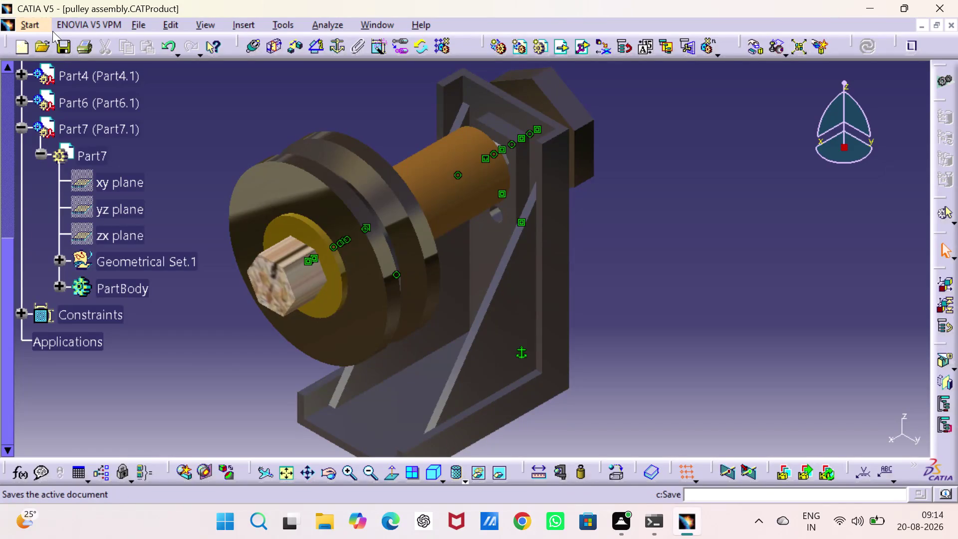
Create a Drafting drawing on an empty sheet and start the Front View tool.
click(29, 22)
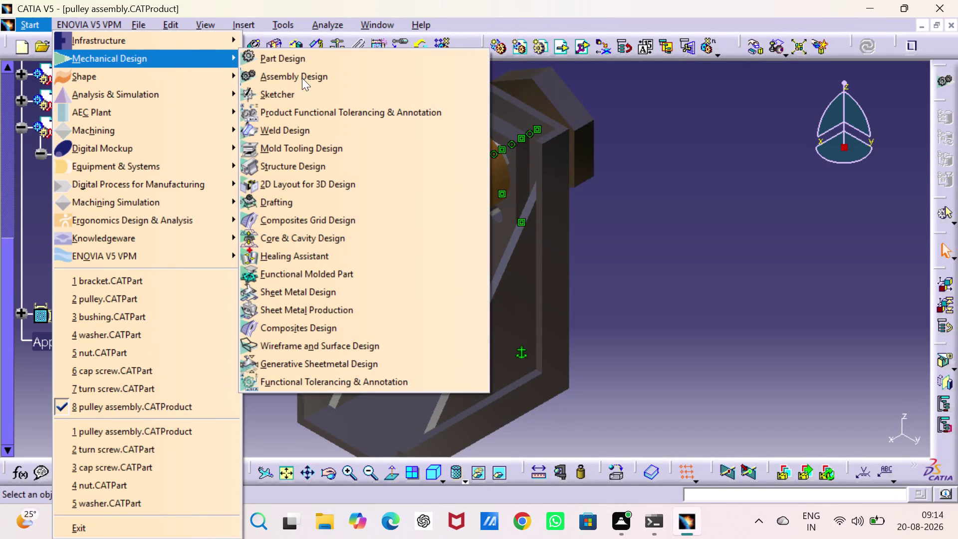
click(309, 199)
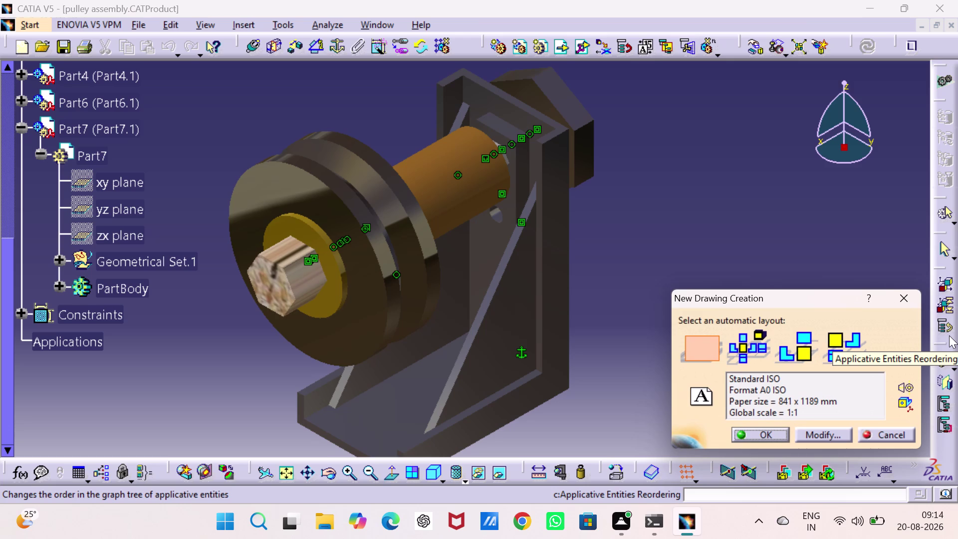
click(762, 437)
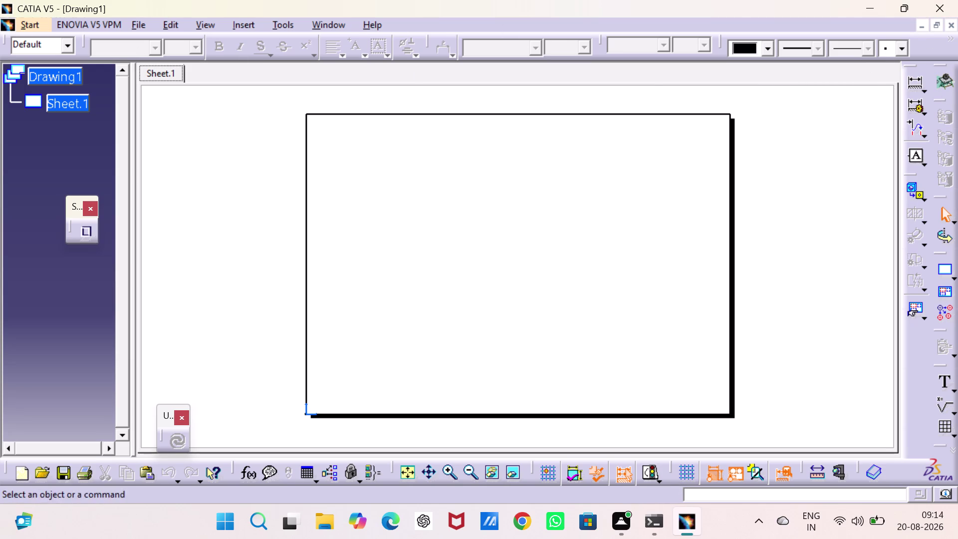
click(909, 187)
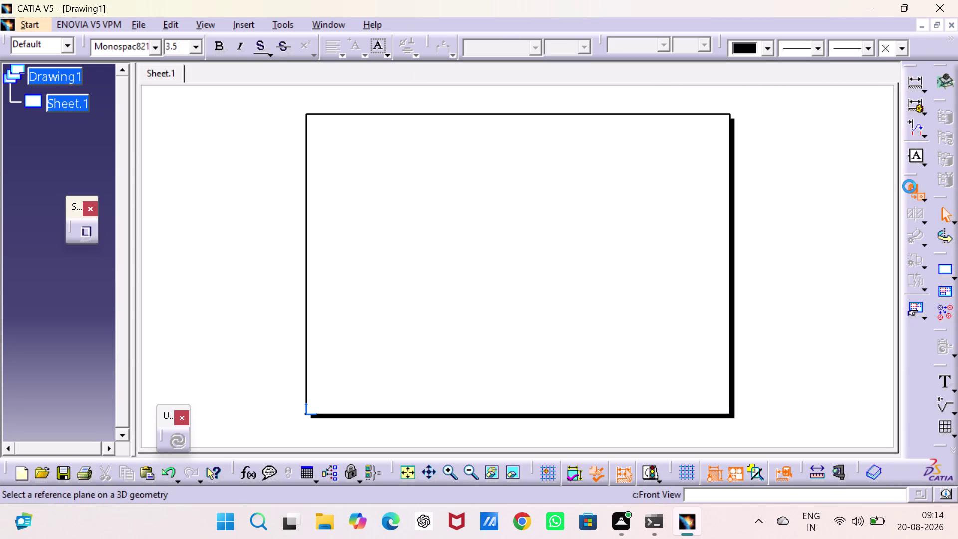
Place a front view of a bracket.CATPart face at the sheet's upper-left corner.
click(344, 21)
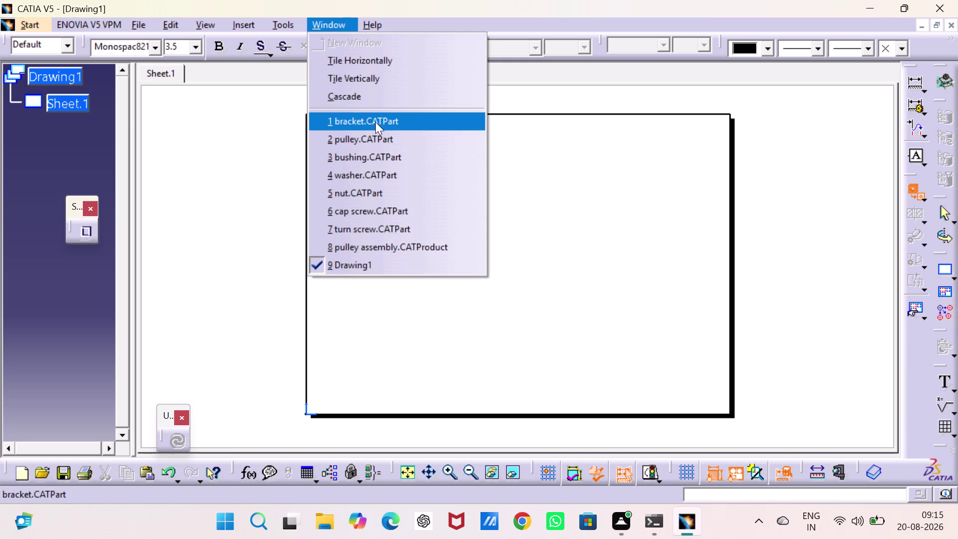
click(376, 121)
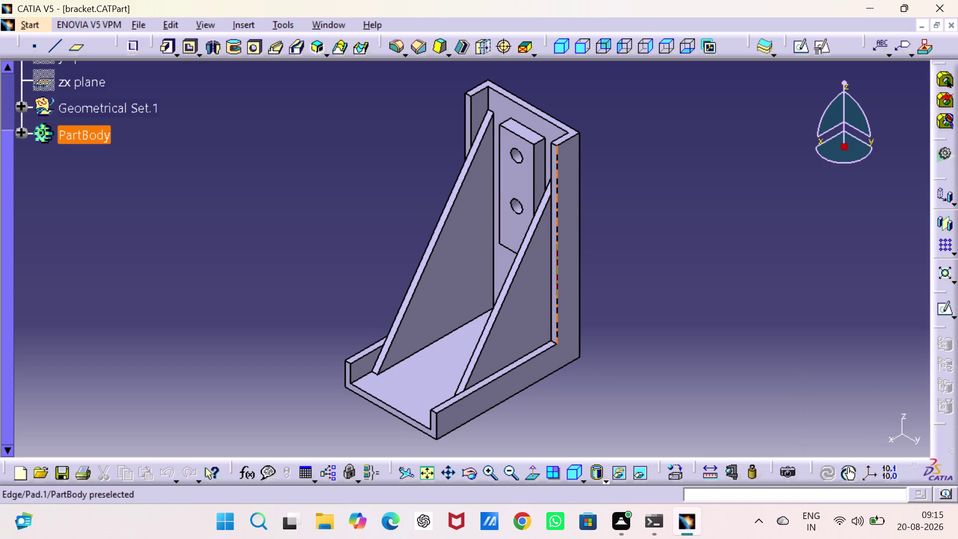
click(506, 196)
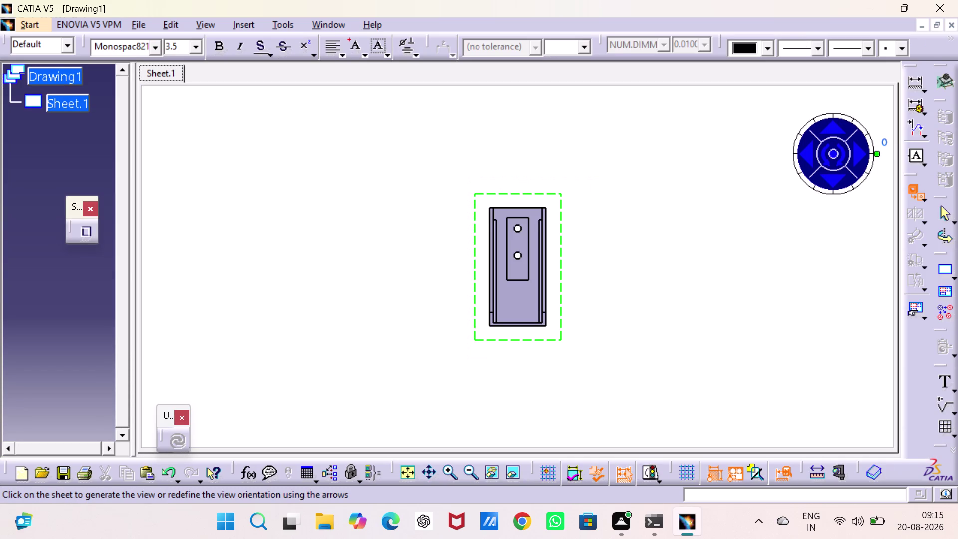
click(404, 468)
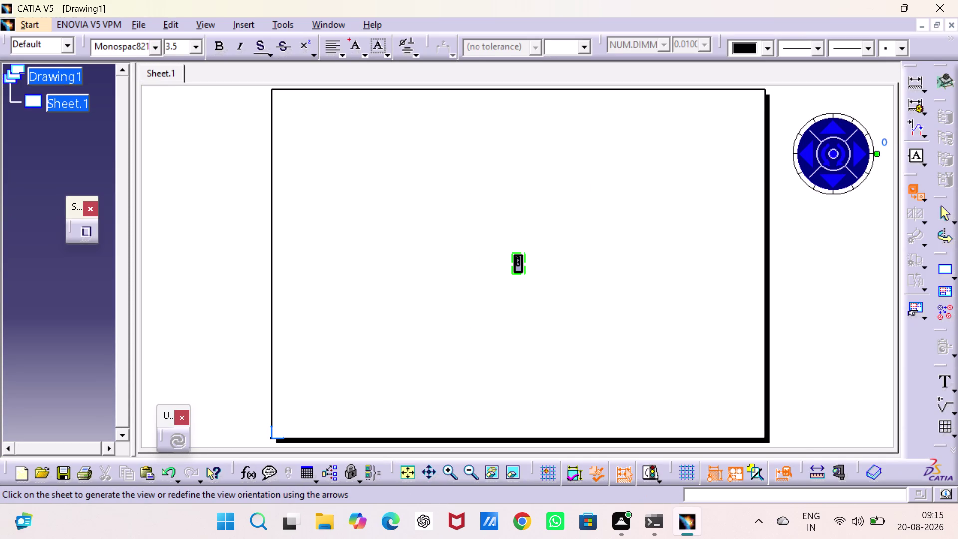
drag(512, 263, 282, 148)
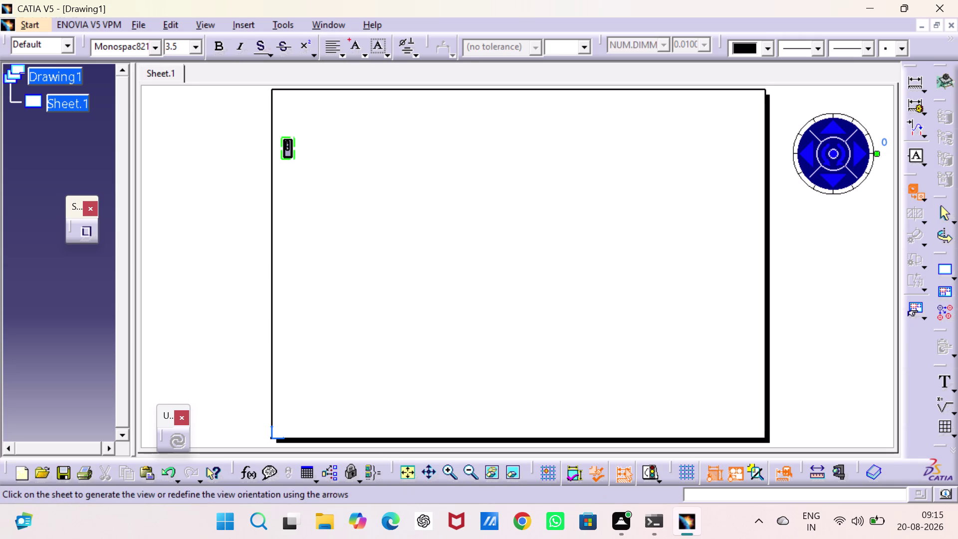
click(532, 341)
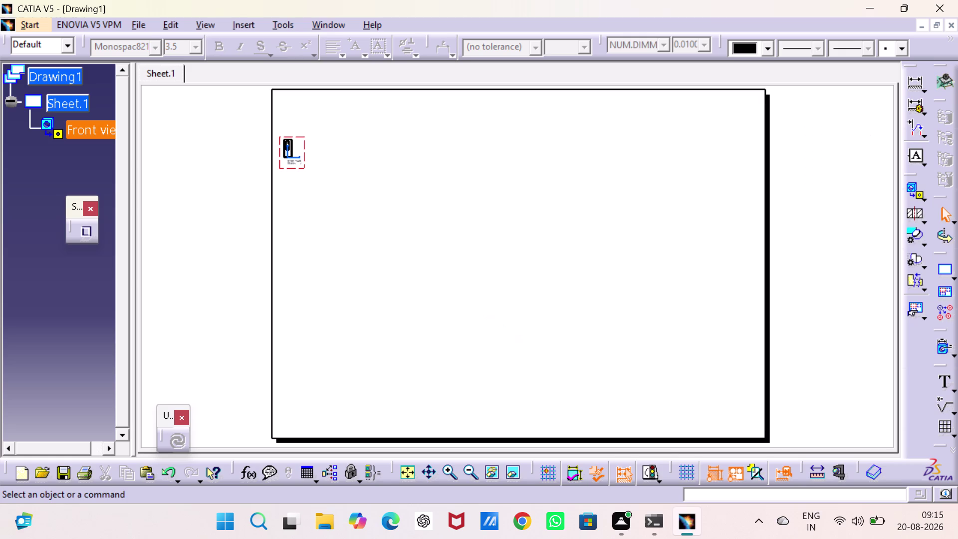
right_click(306, 150)
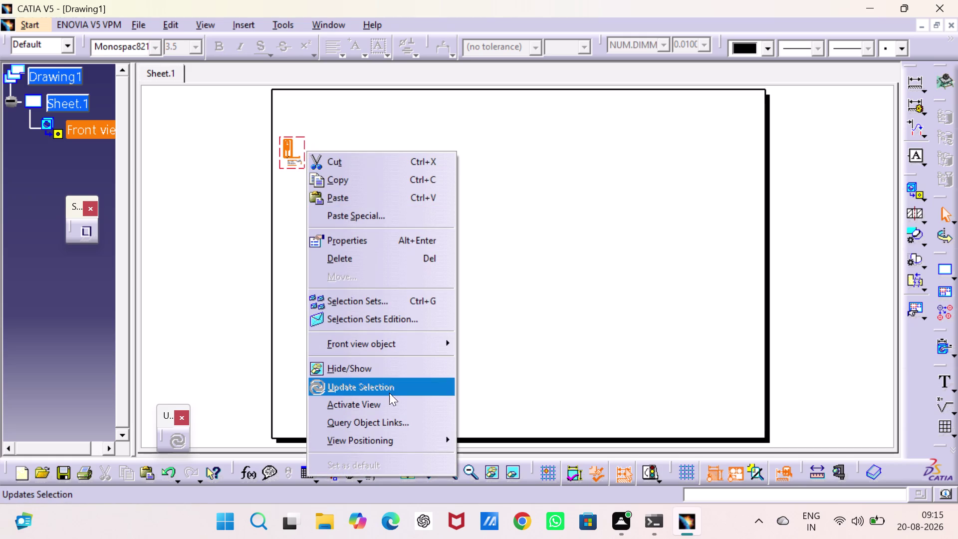
Set the bracket front view's scale to 3:1 and shift it slightly on the sheet.
click(377, 237)
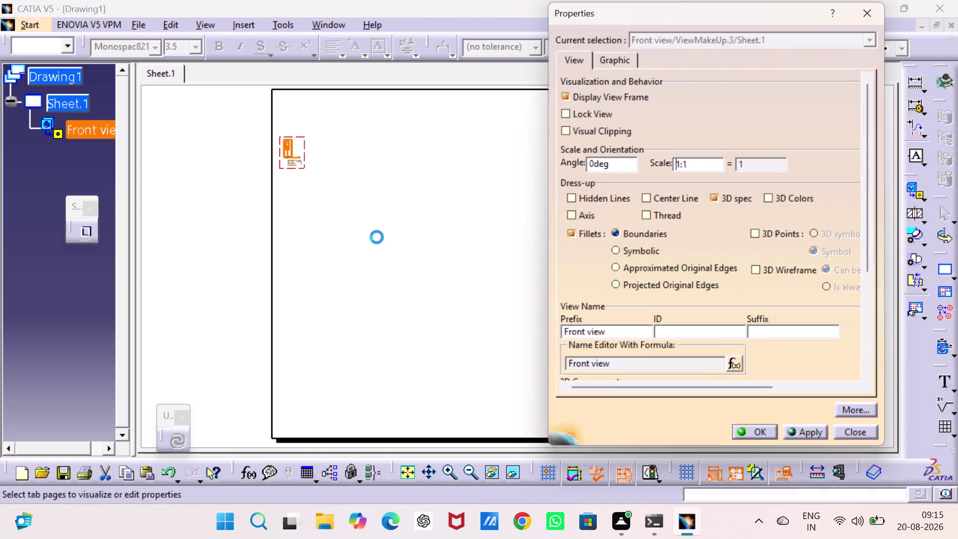
click(681, 163)
key(BackSpace)
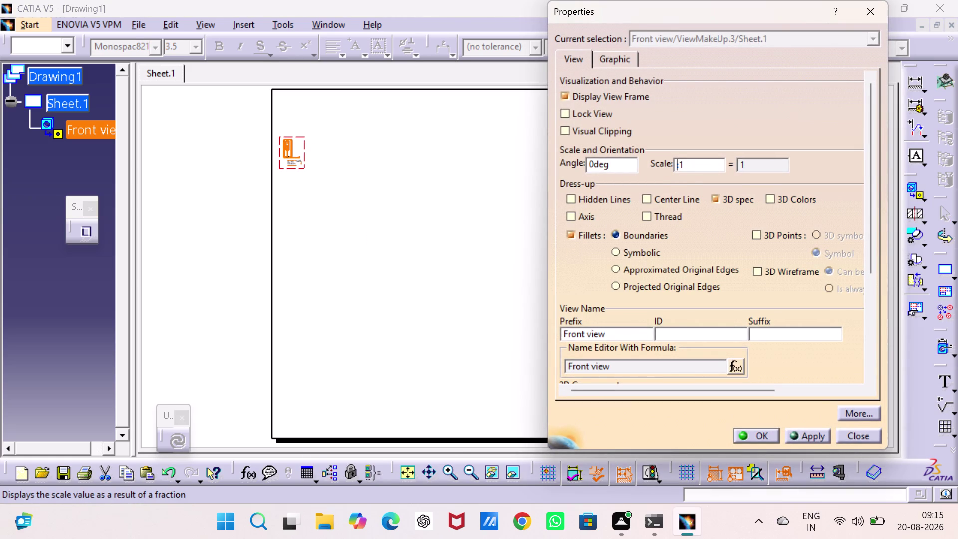
key(3)
key(Return)
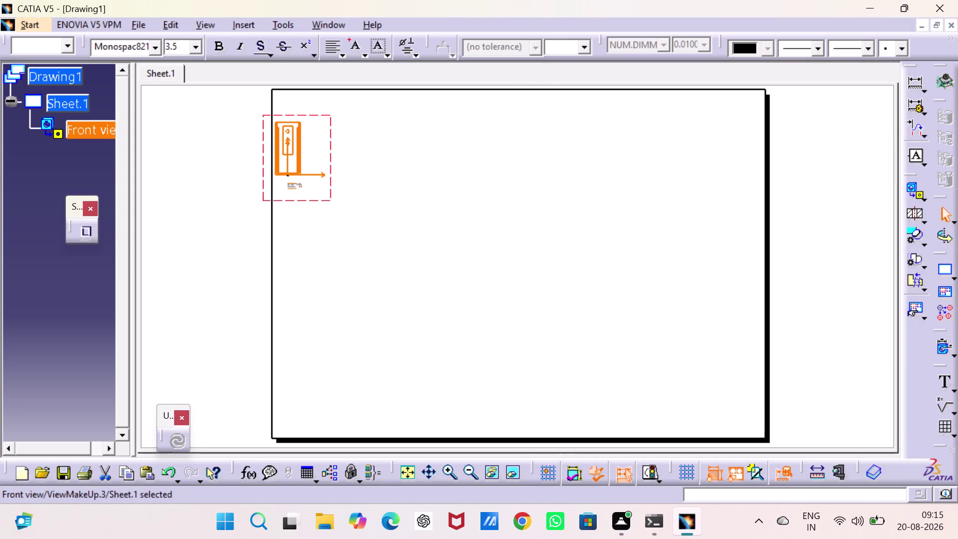
click(646, 214)
drag(329, 143, 339, 145)
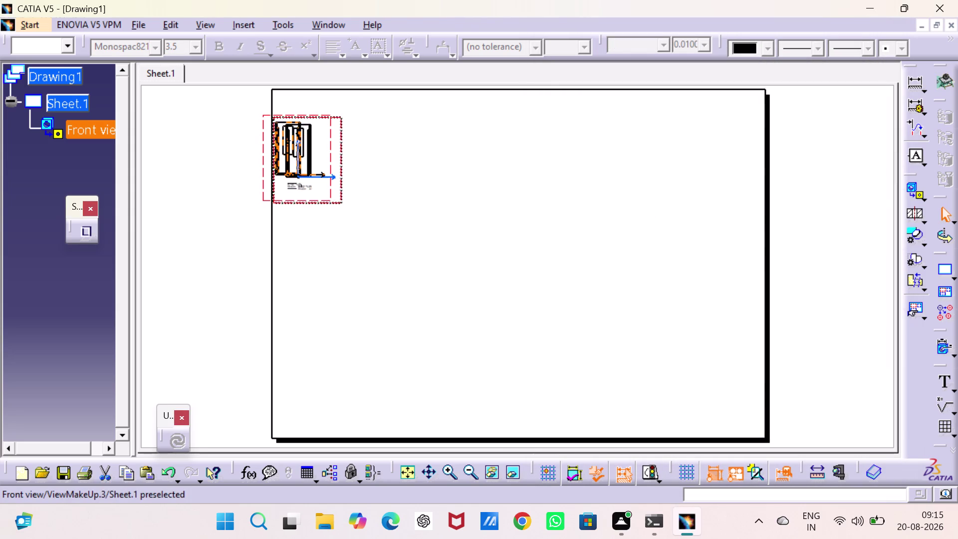
drag(340, 146, 343, 150)
click(421, 184)
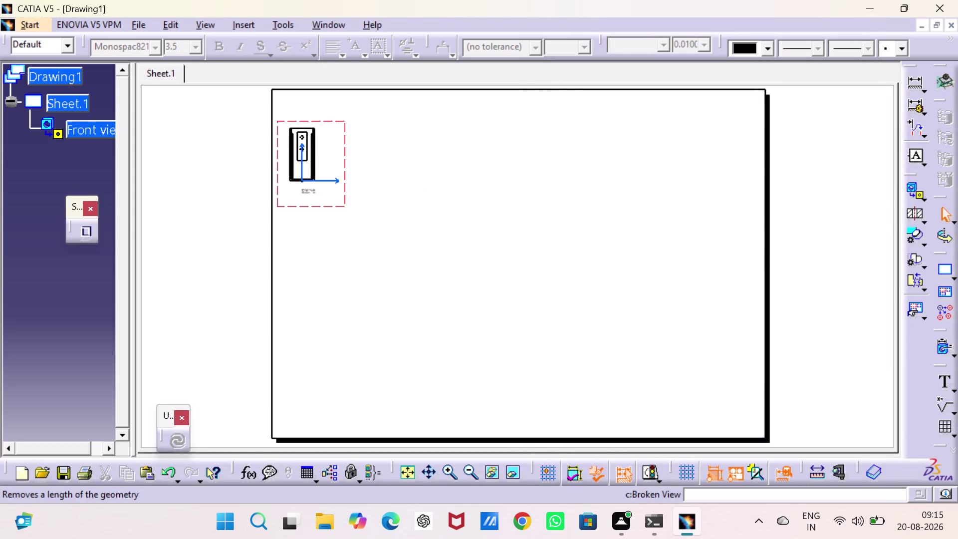
Start a projection view from the front view and zoom in on it.
click(926, 197)
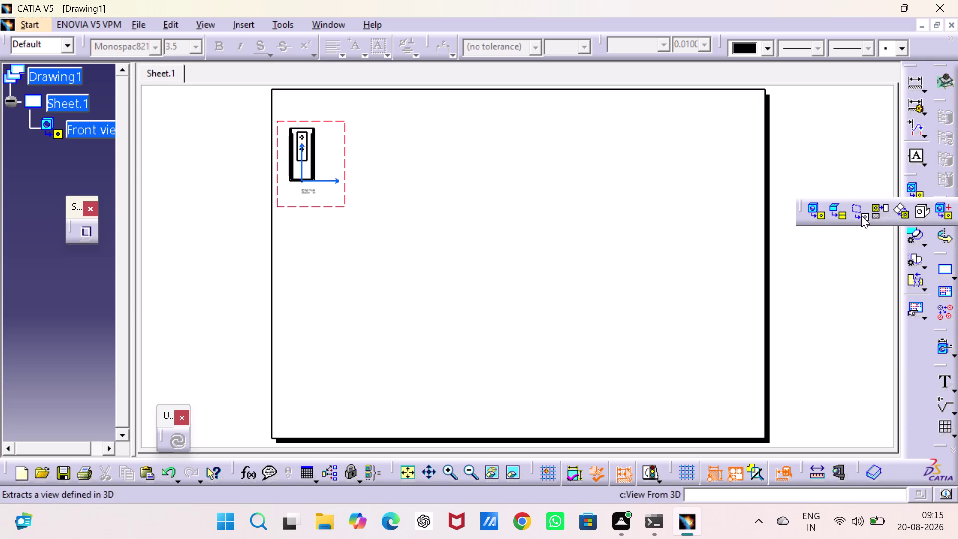
click(874, 212)
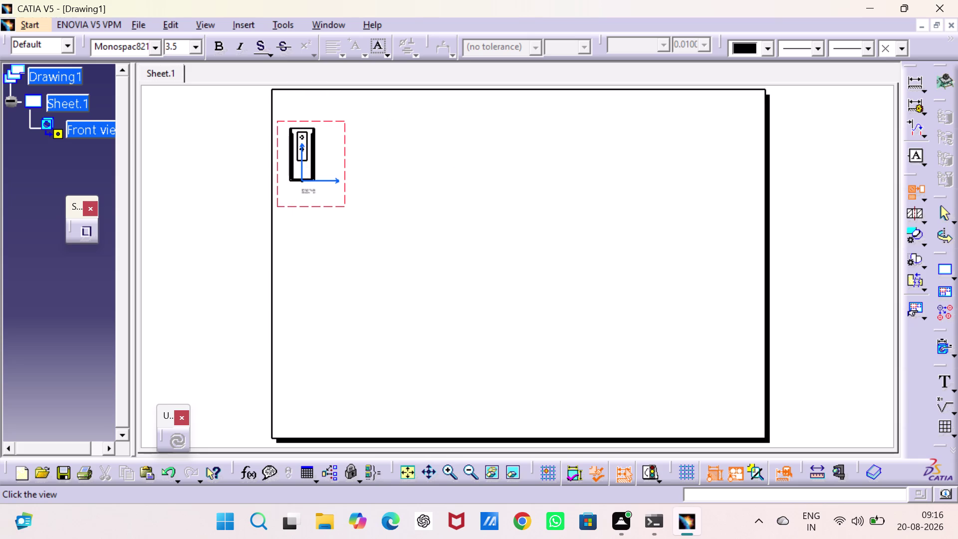
middle_drag(440, 270, 469, 341)
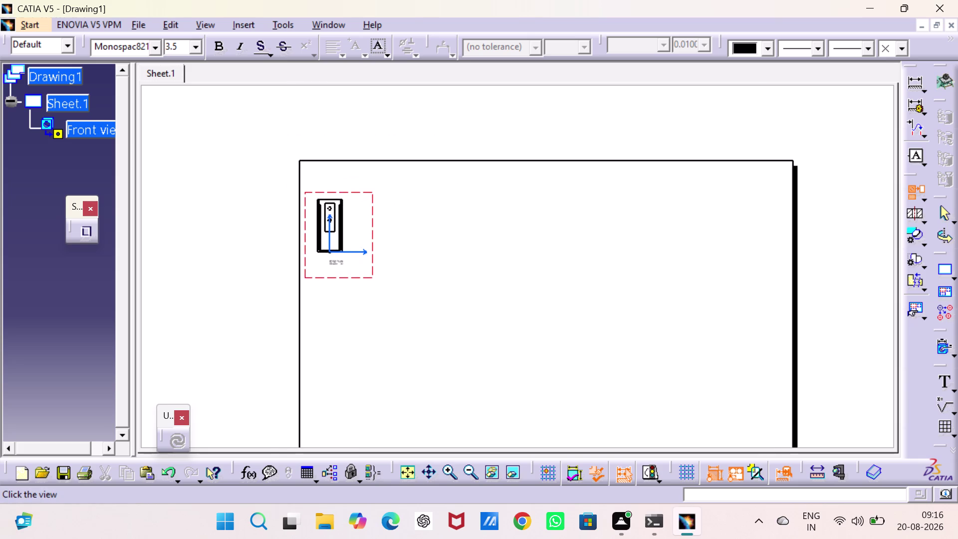
triple_click(443, 475)
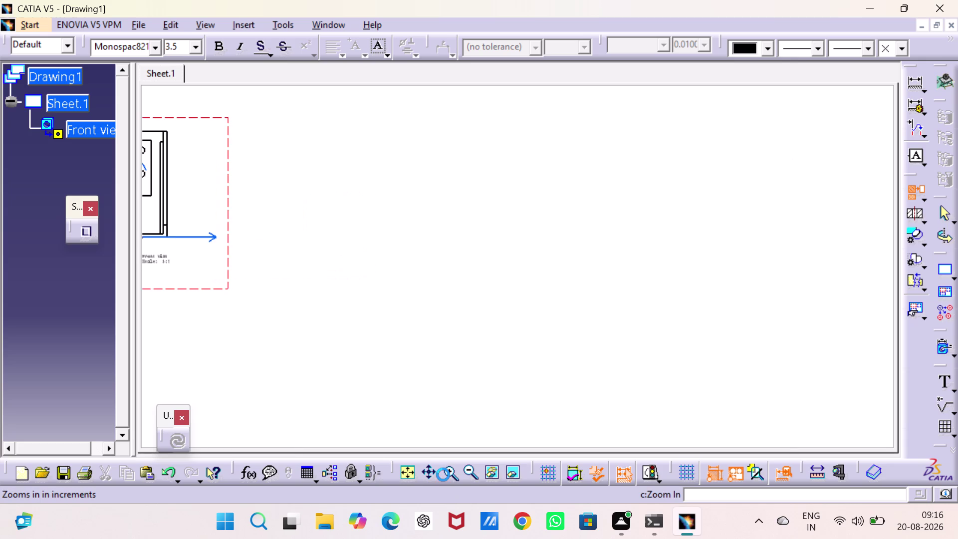
middle_drag(398, 389, 634, 427)
middle_drag(436, 320, 513, 369)
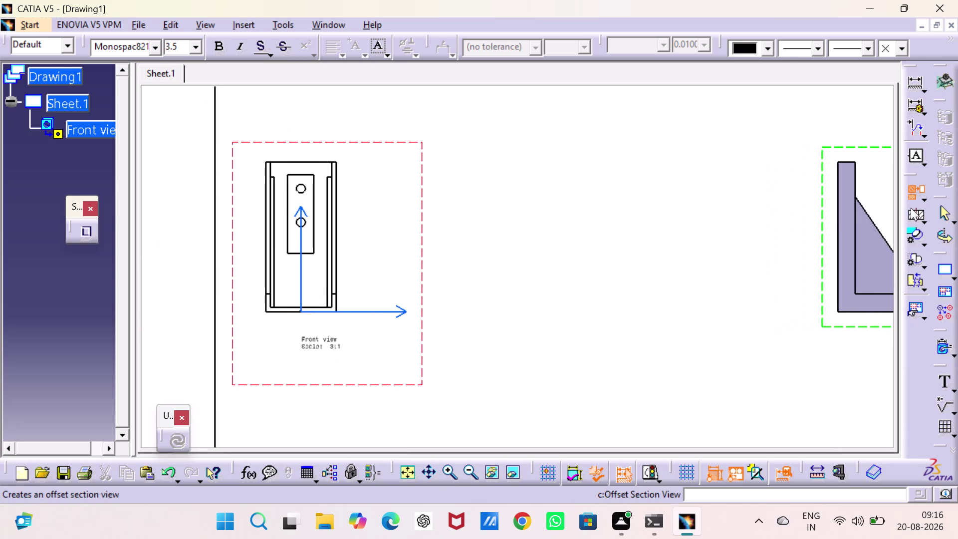
click(924, 219)
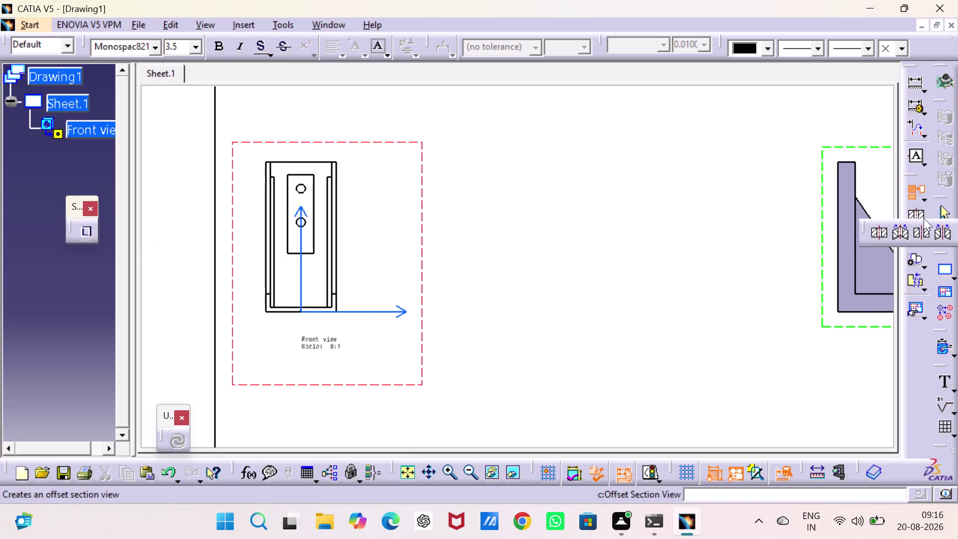
Create offset Section view A-A from the bracket's front view, redoing the first attempt.
click(881, 231)
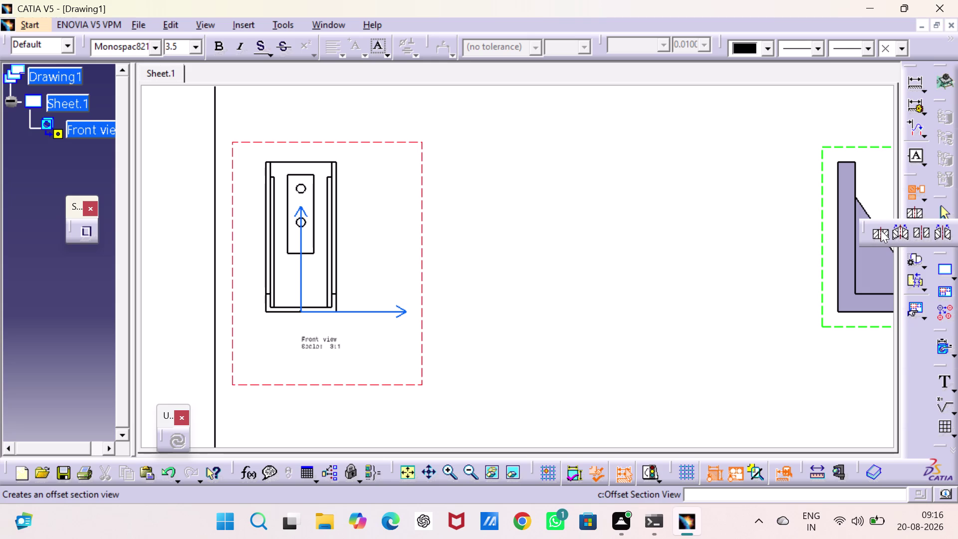
click(302, 204)
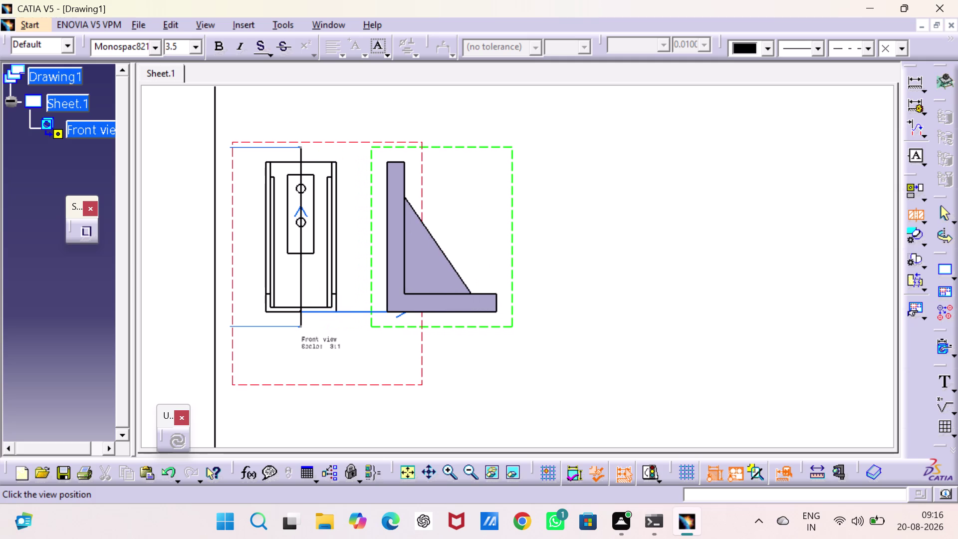
click(442, 214)
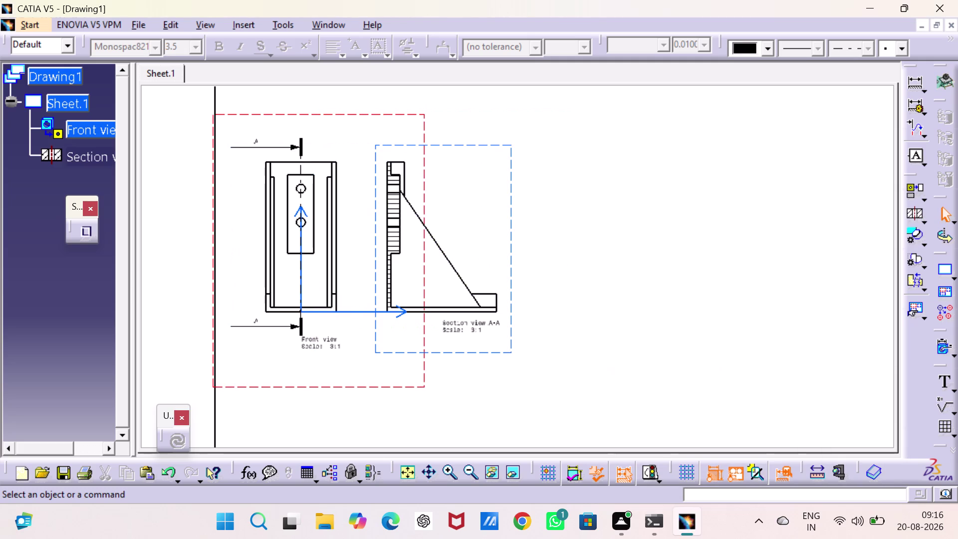
key(ctrl+z)
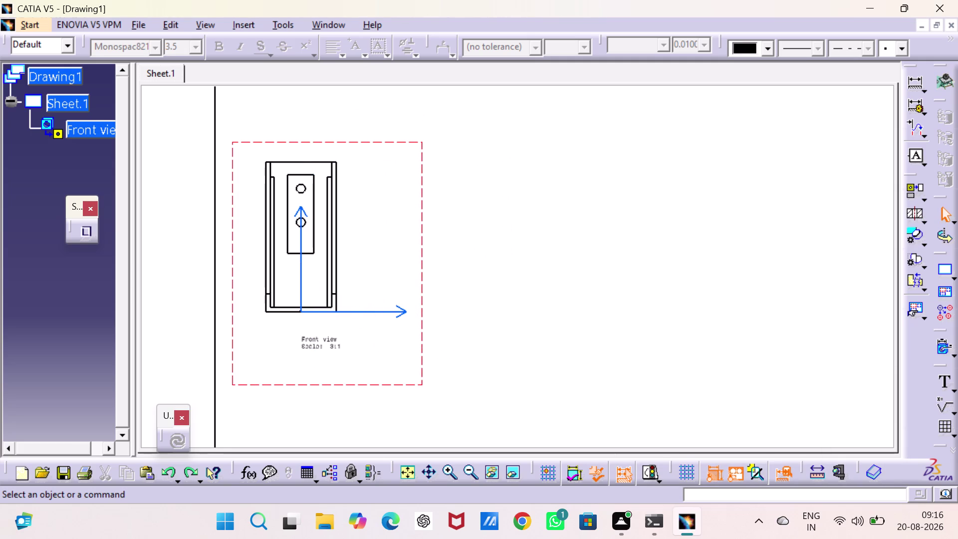
click(915, 211)
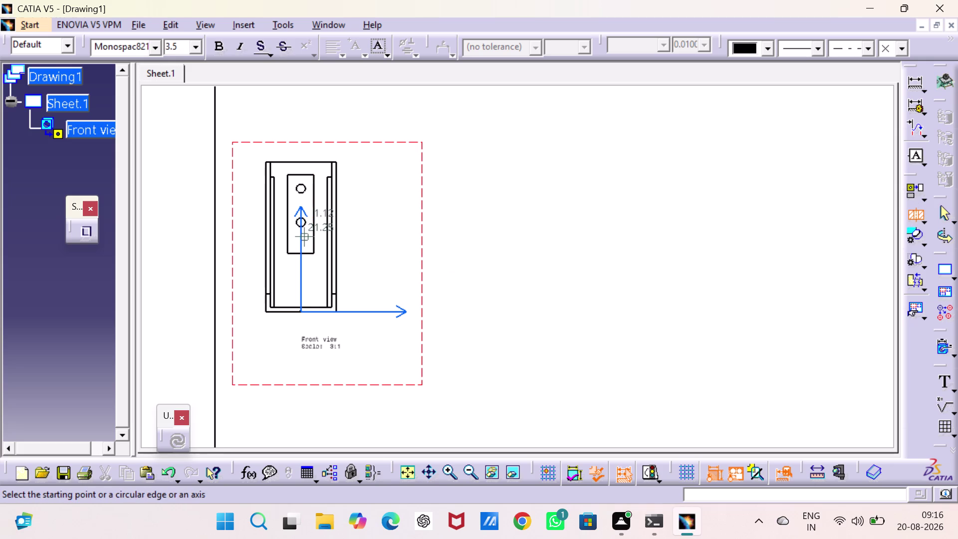
click(301, 231)
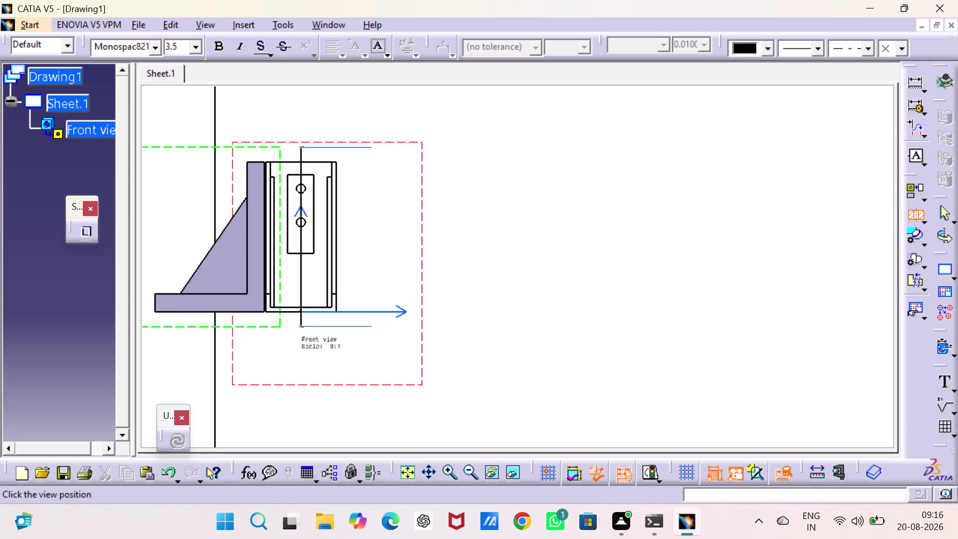
click(192, 244)
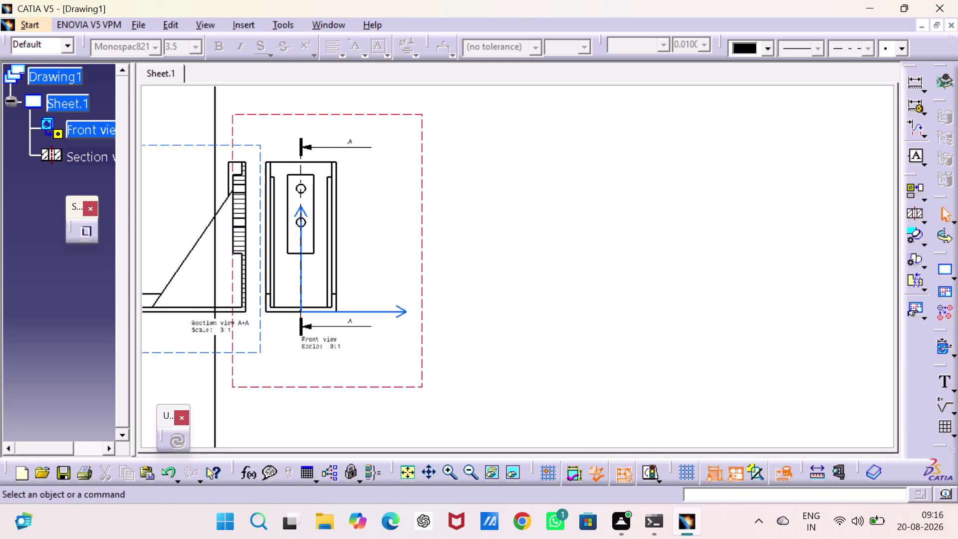
Move the front view and Section view A-A up and left on Sheet.1.
drag(259, 327, 581, 324)
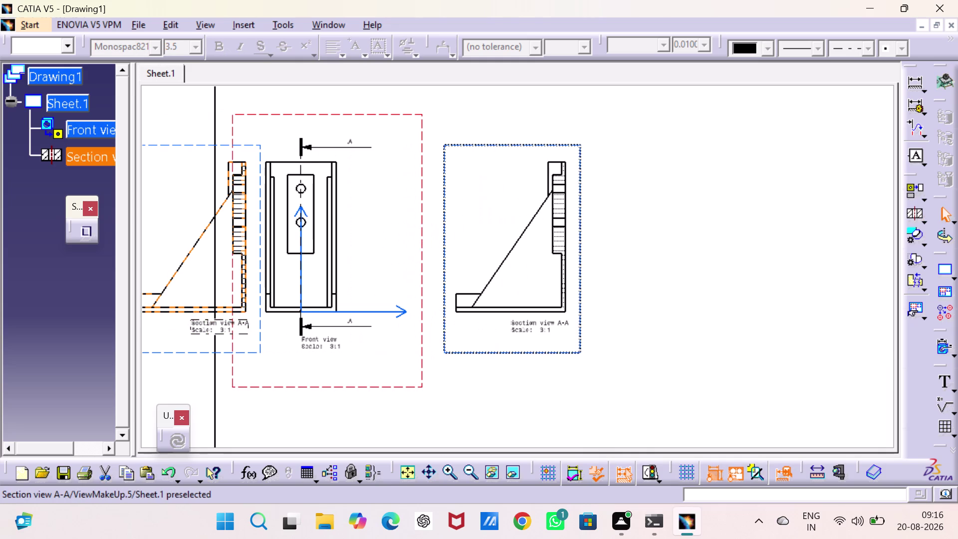
drag(581, 324, 563, 324)
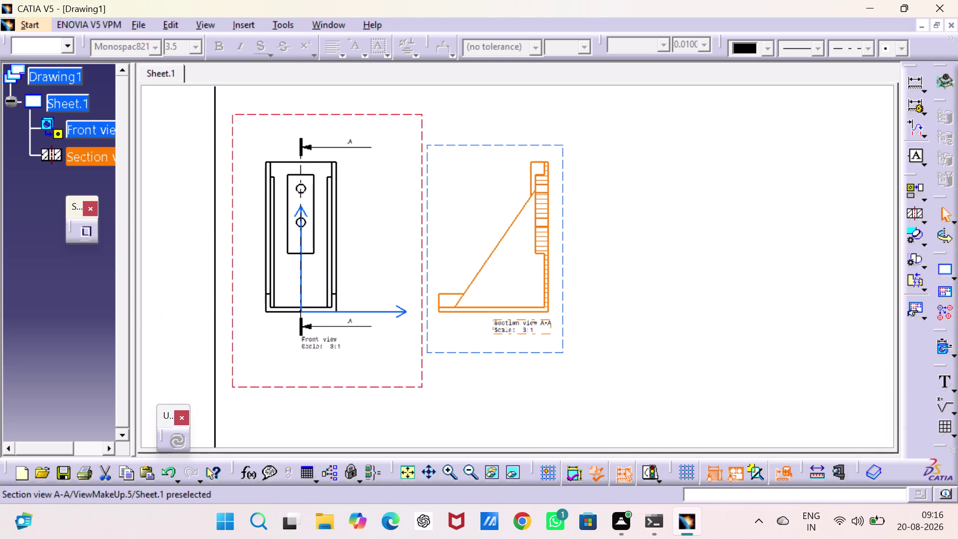
drag(671, 340, 661, 338)
middle_drag(605, 292, 613, 401)
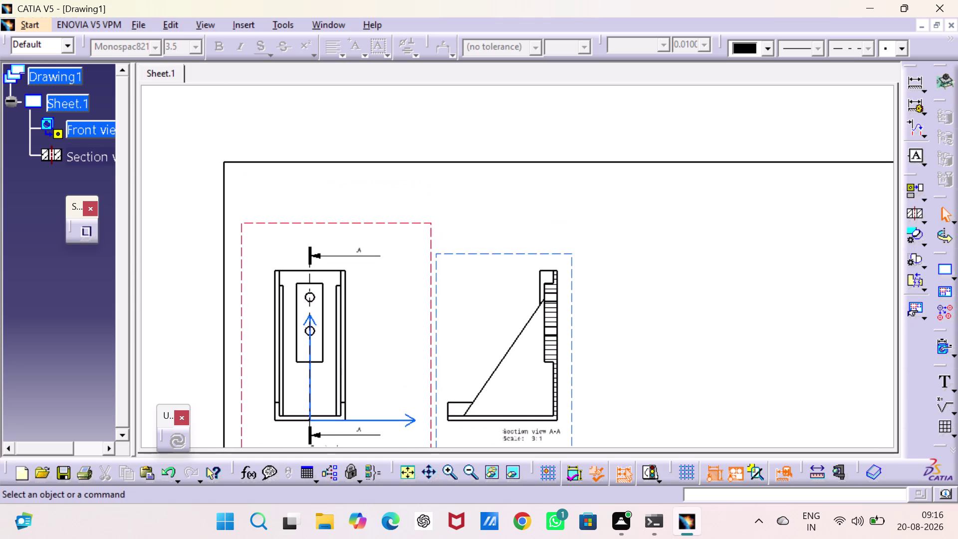
drag(422, 224, 421, 221)
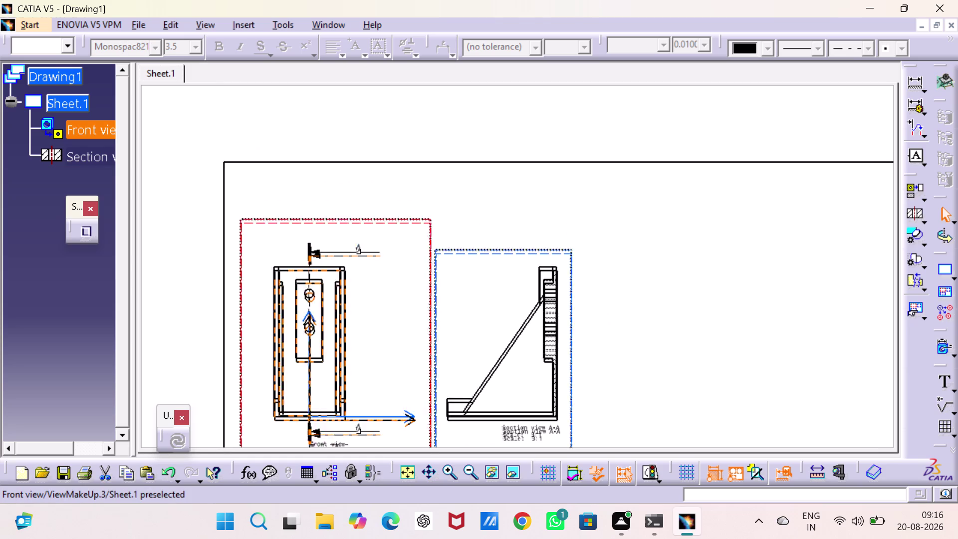
drag(422, 222, 409, 139)
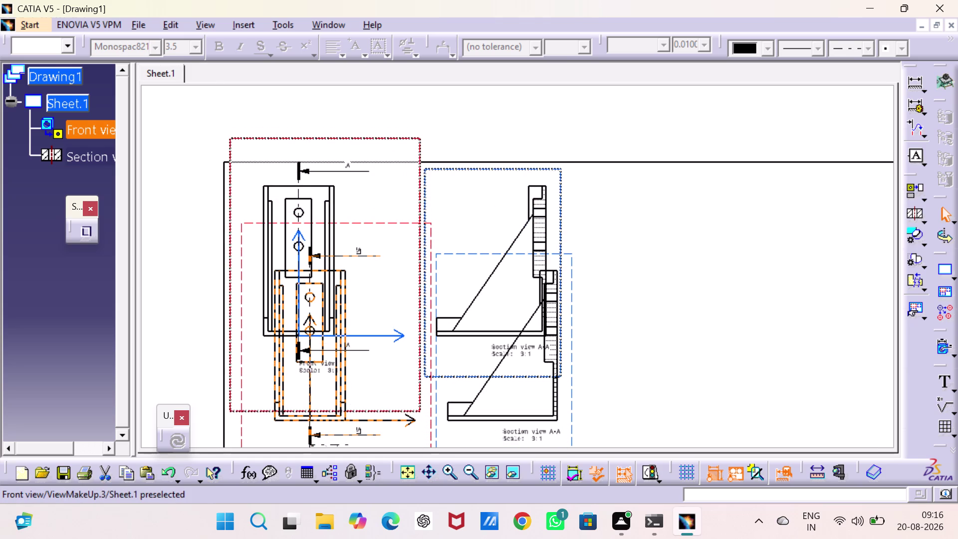
drag(410, 139, 399, 146)
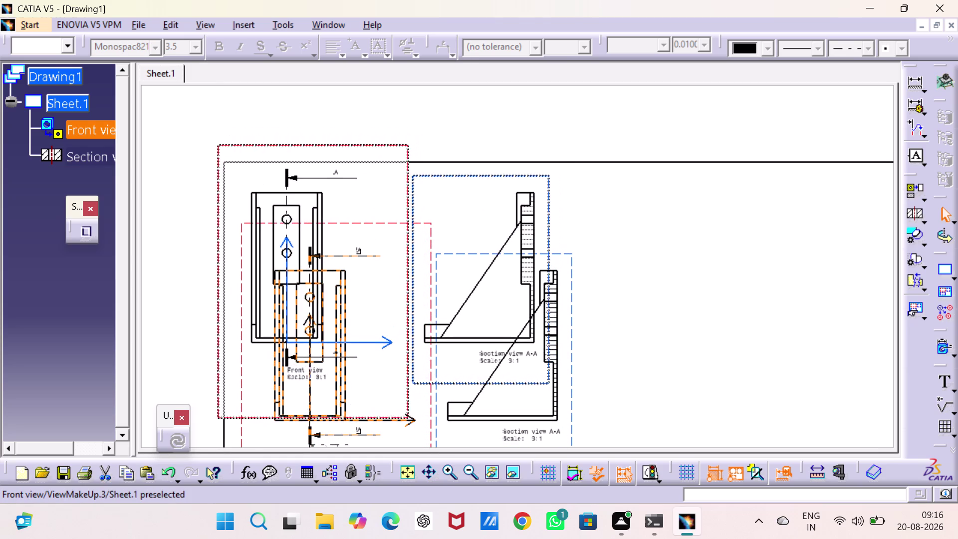
drag(399, 146, 397, 147)
click(710, 261)
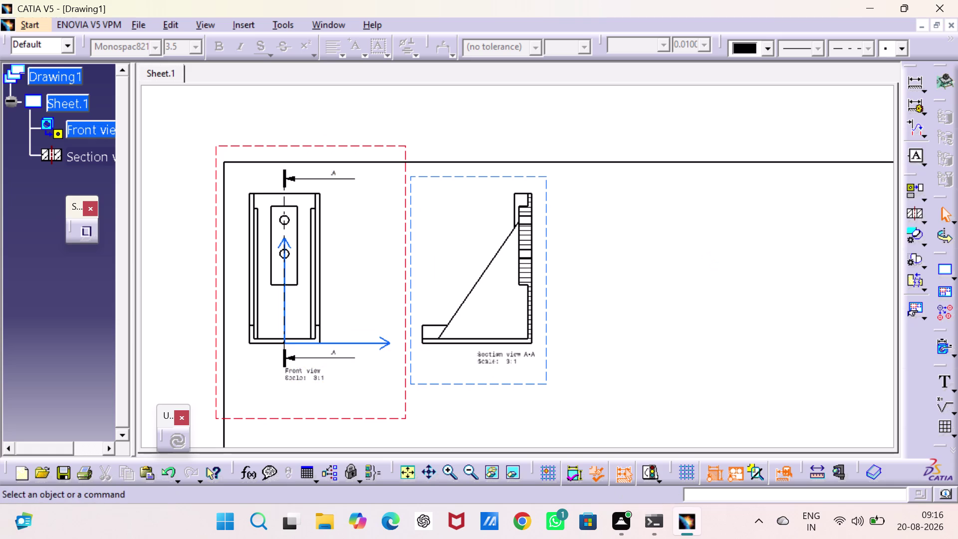
double_click(914, 76)
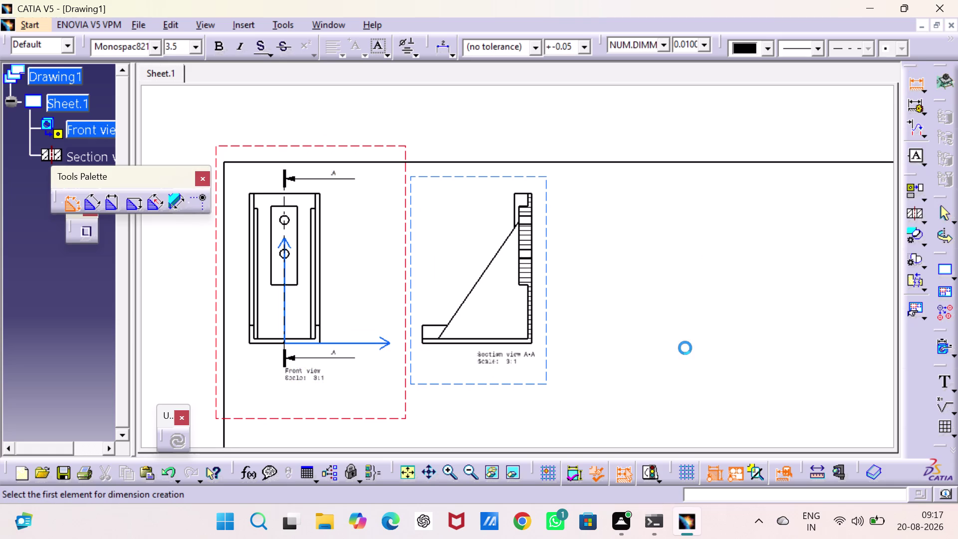
Dimension Section view A-A's 31.25 width and 42.5 height.
click(438, 342)
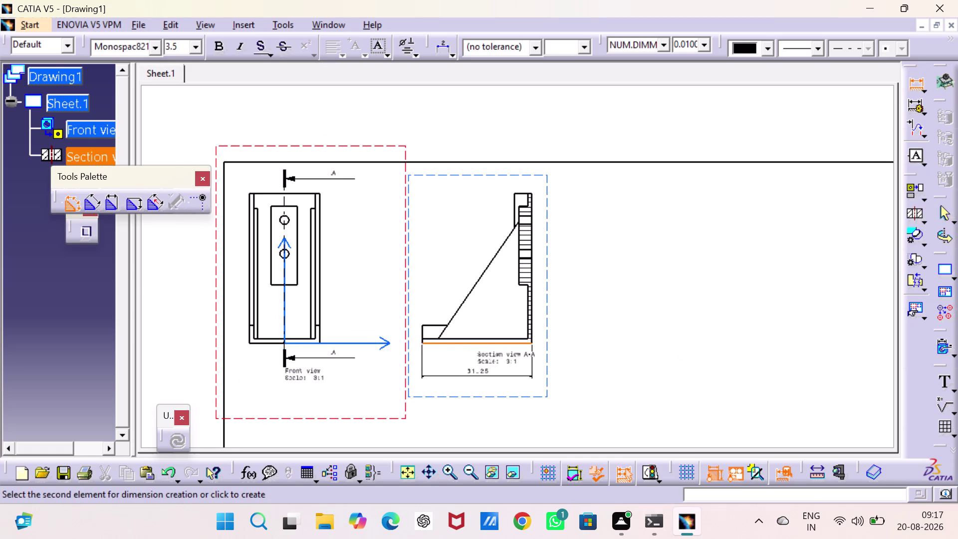
click(472, 377)
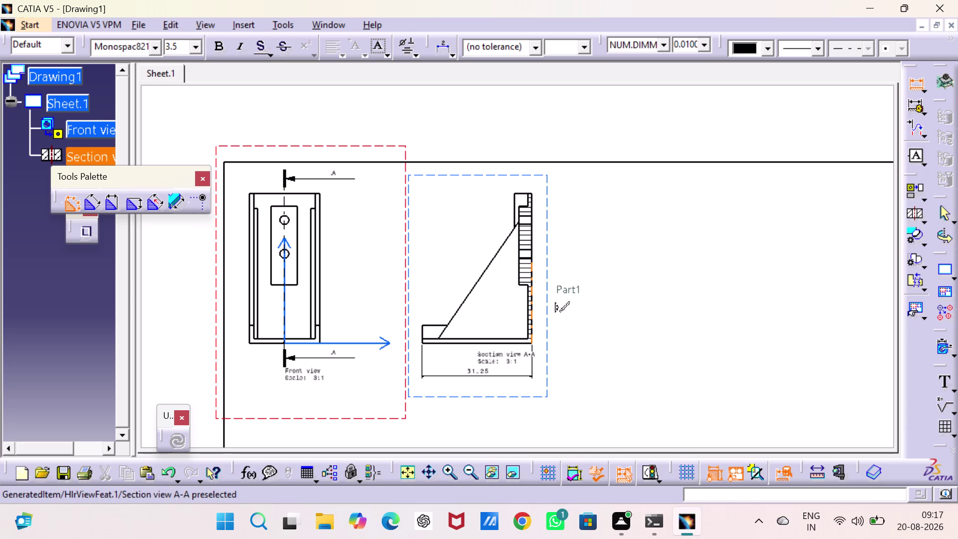
click(512, 342)
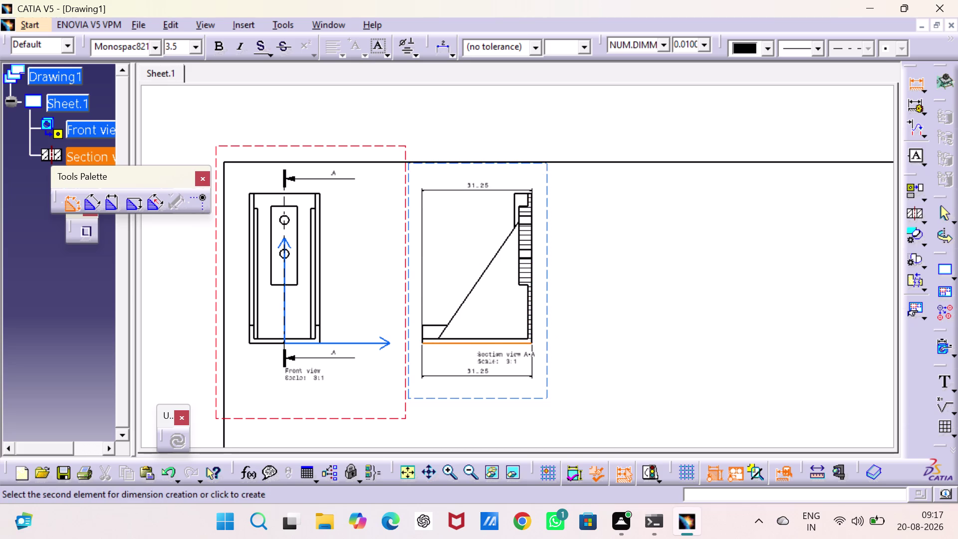
click(525, 192)
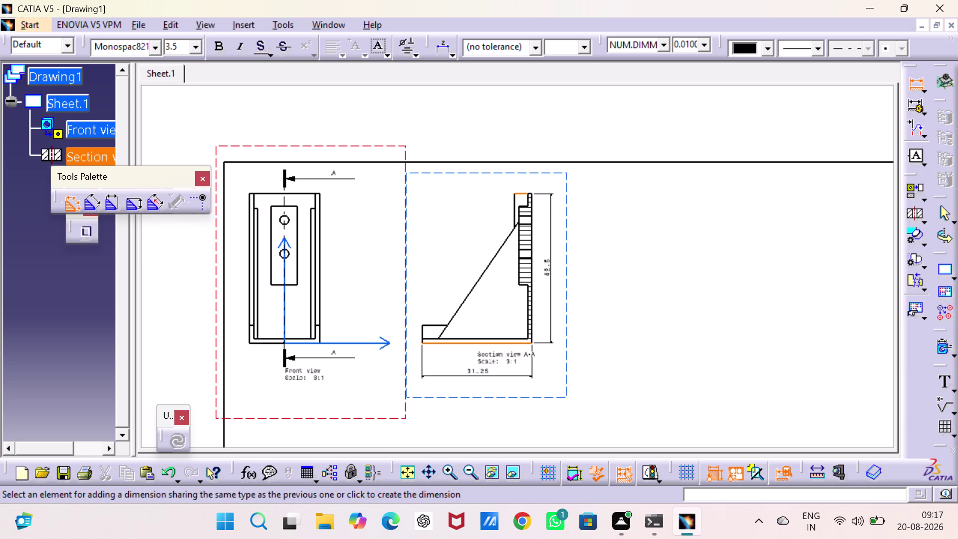
click(551, 290)
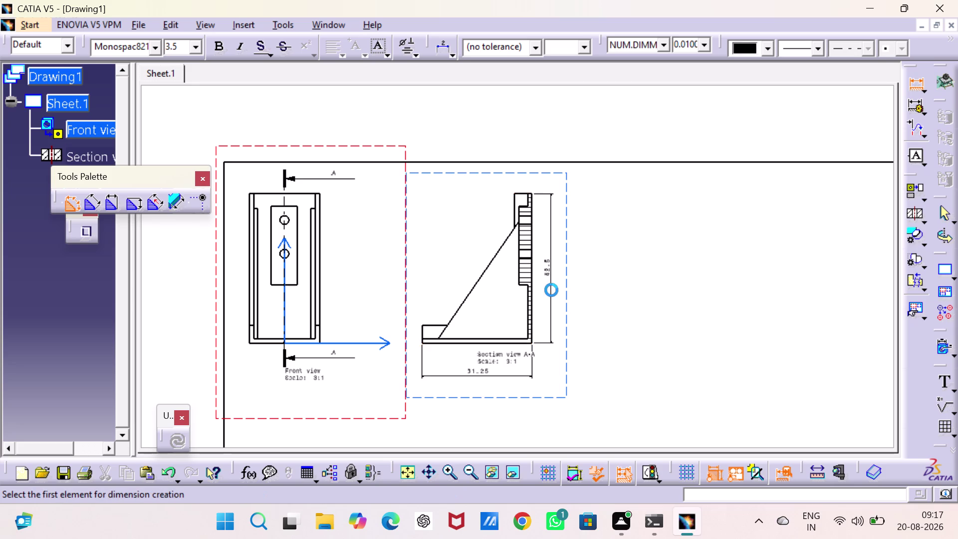
Try dimensioning the slanted rib, then cancel it with Esc.
double_click(452, 470)
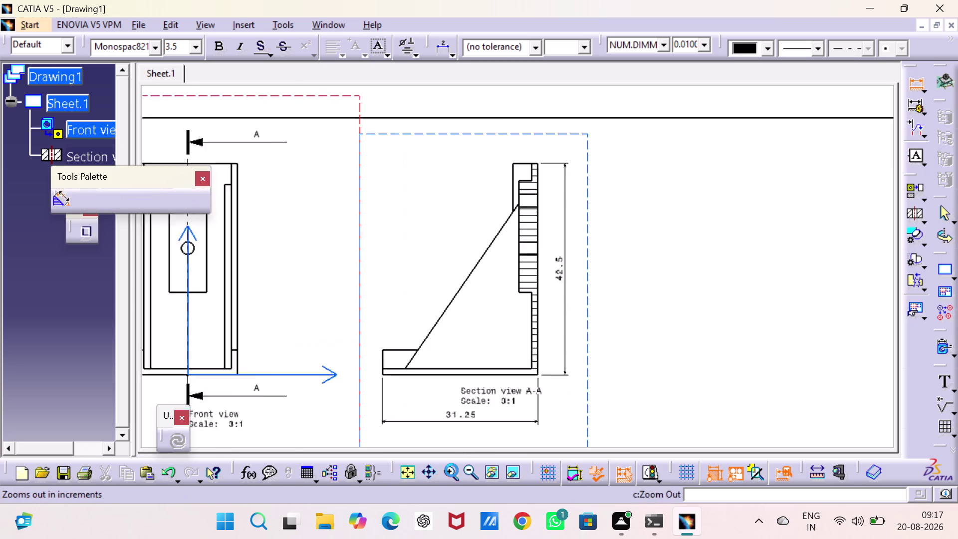
middle_drag(449, 391, 443, 350)
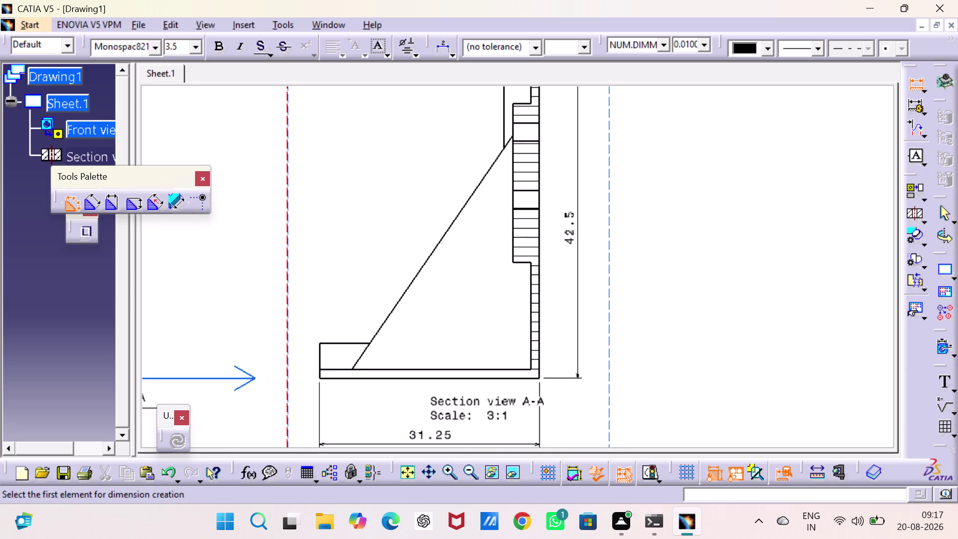
middle_drag(453, 234, 508, 282)
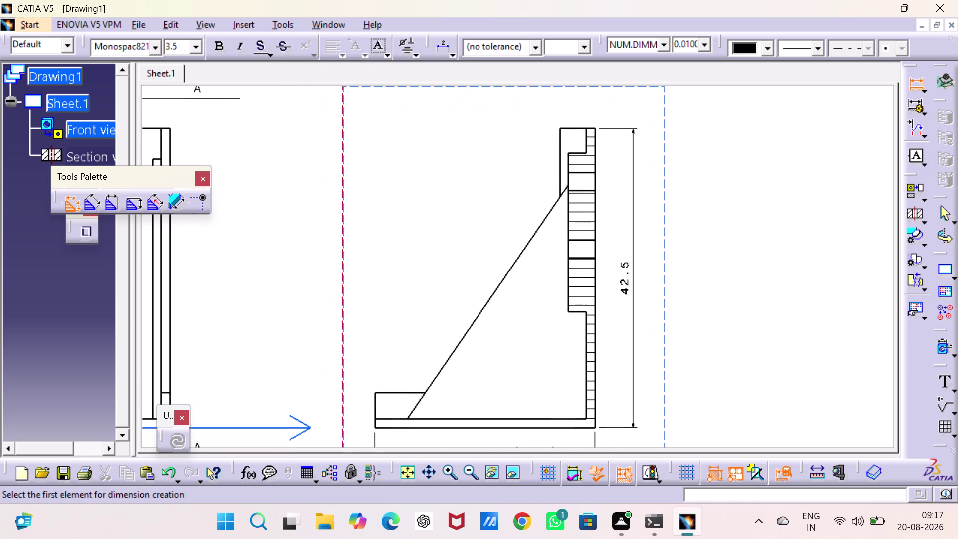
middle_drag(508, 282, 509, 279)
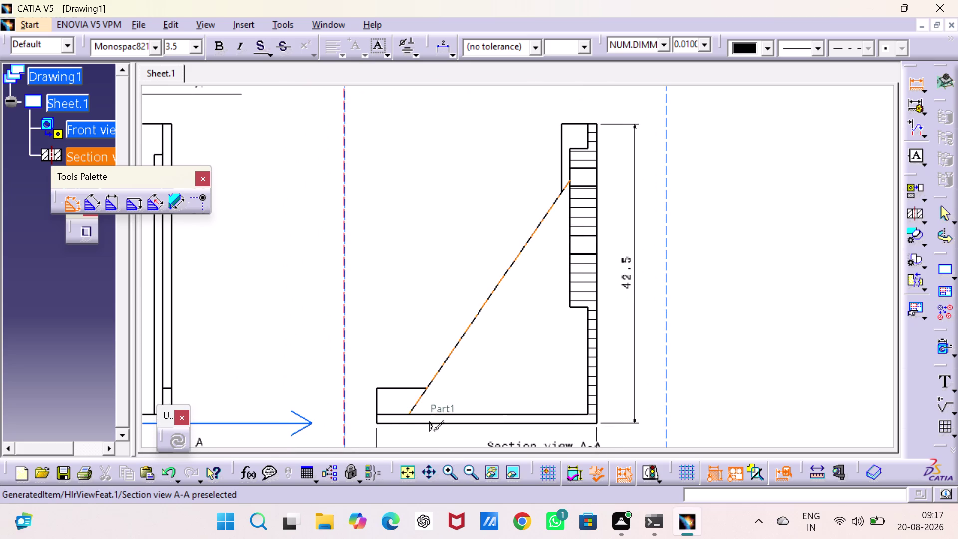
click(410, 414)
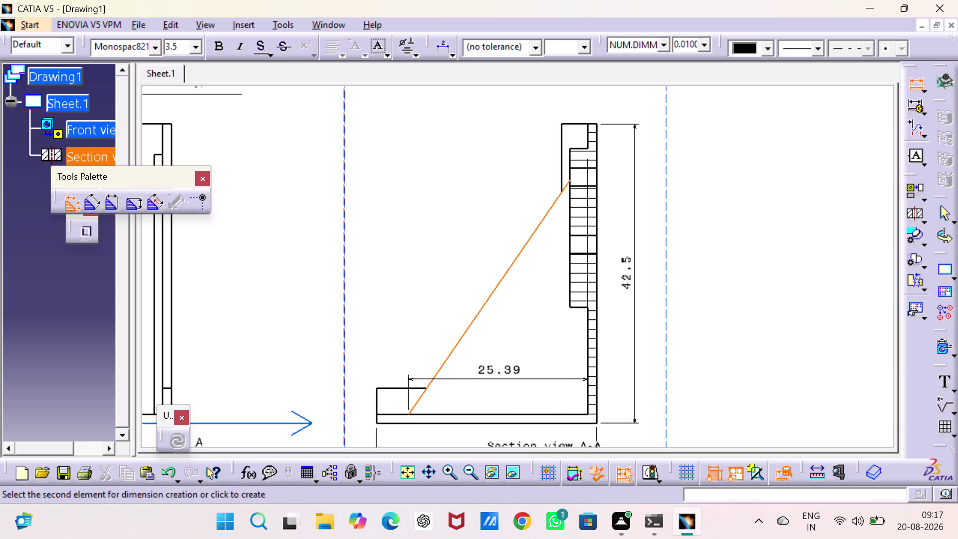
drag(598, 376, 590, 378)
middle_drag(505, 408, 490, 299)
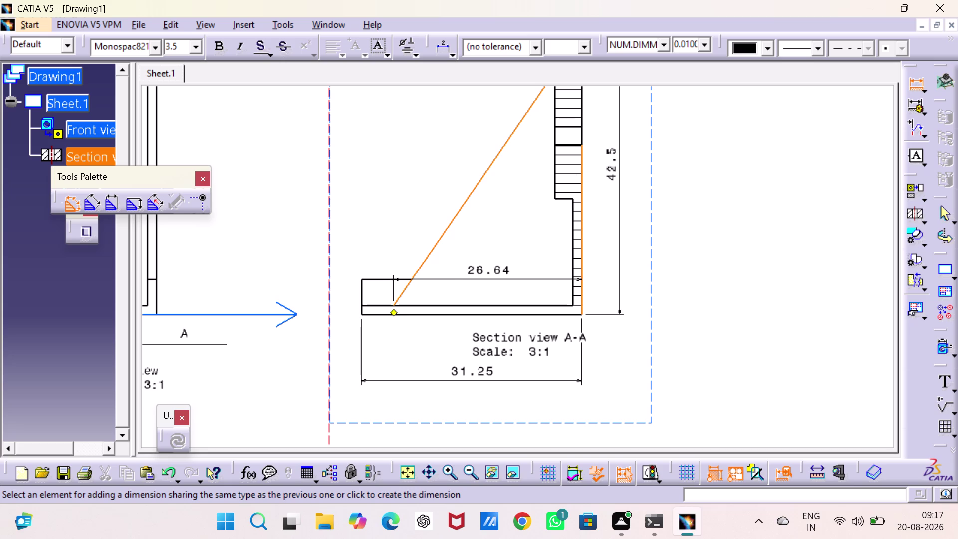
key(Escape)
key(Escape)
middle_drag(443, 270, 442, 334)
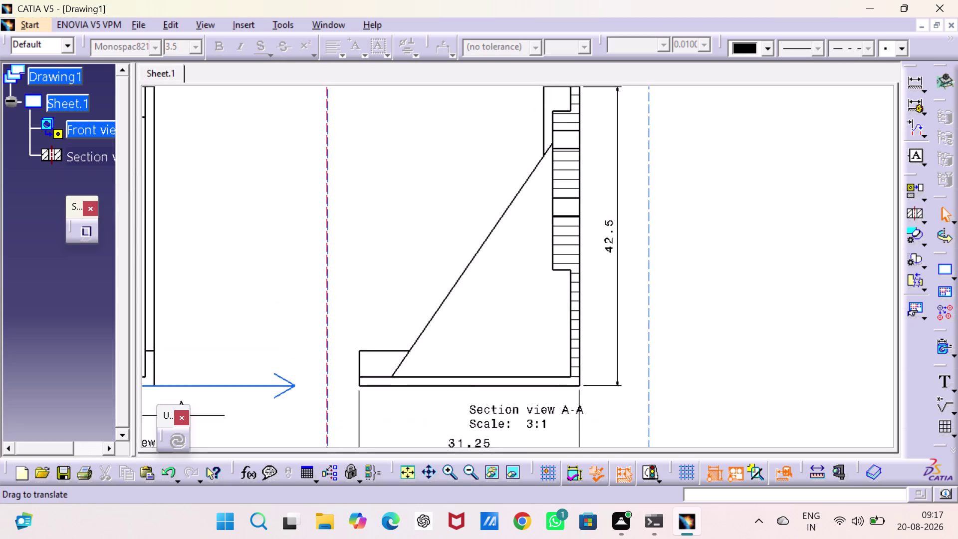
middle_drag(442, 333, 604, 344)
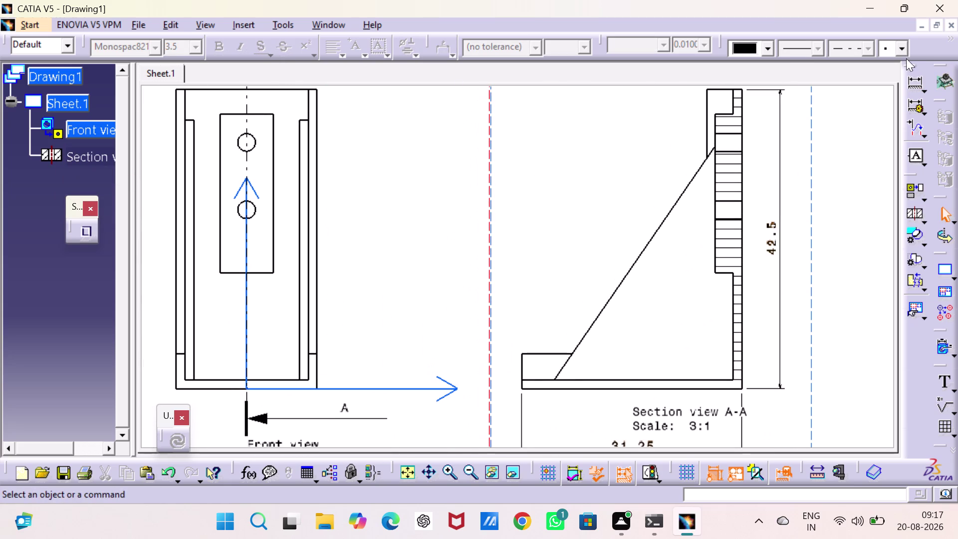
Add the 3.75 wall thickness and 1.25 step dimensions below the section view.
double_click(914, 83)
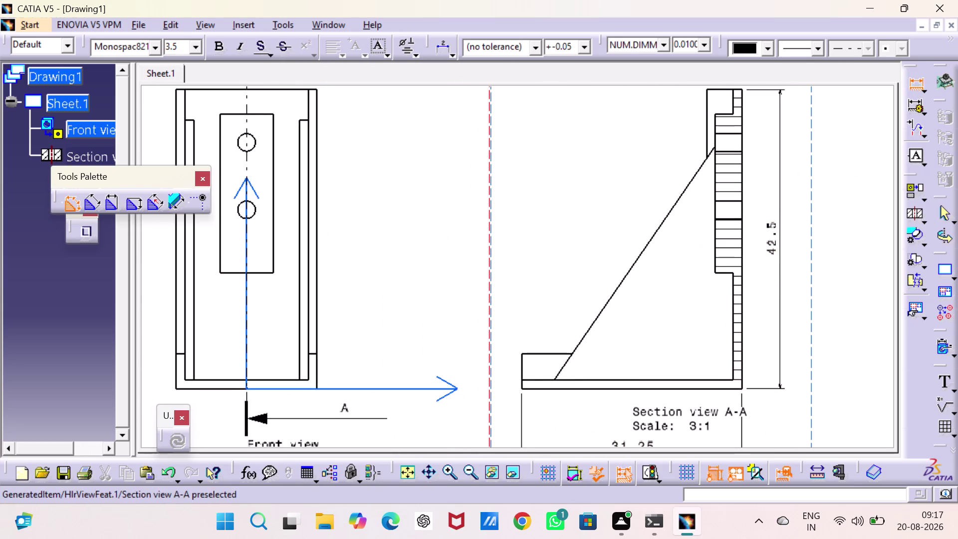
click(714, 264)
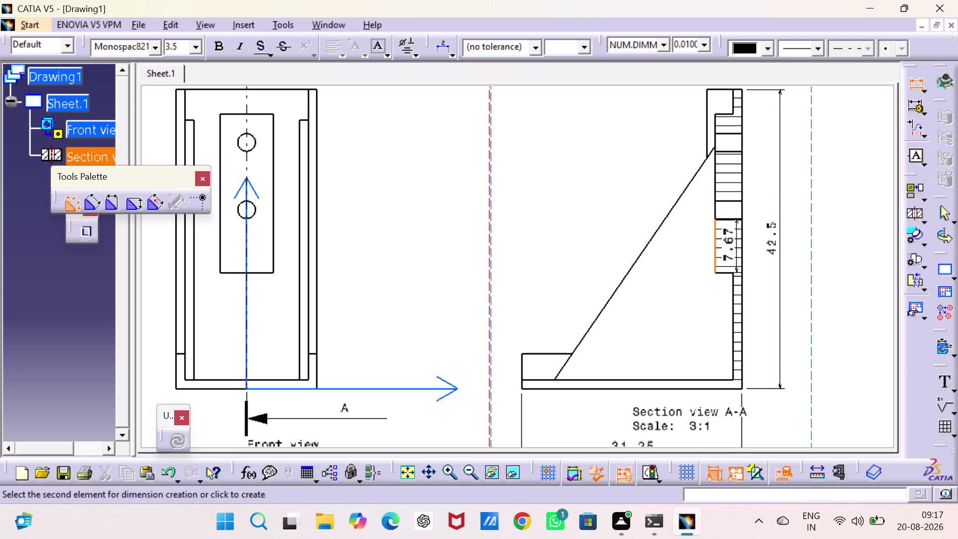
click(741, 246)
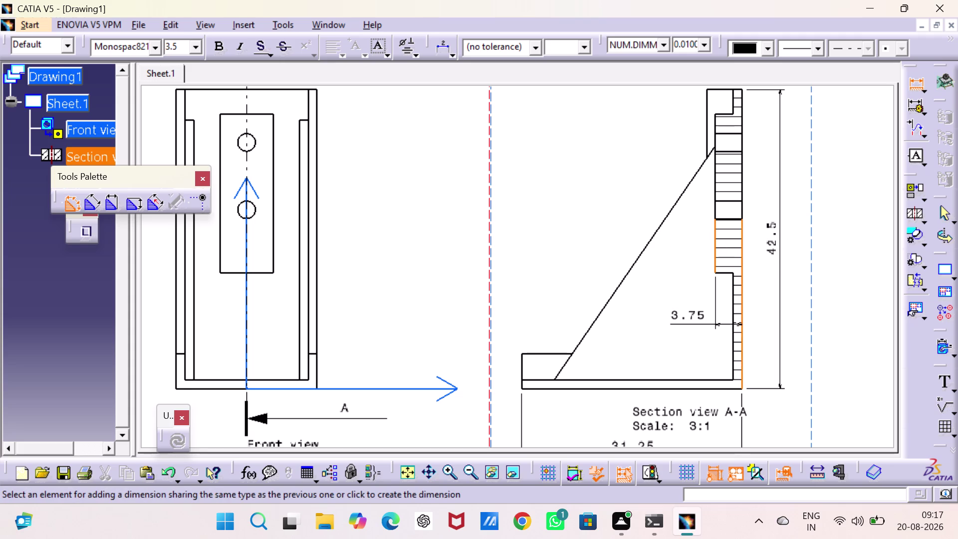
middle_drag(725, 326, 697, 233)
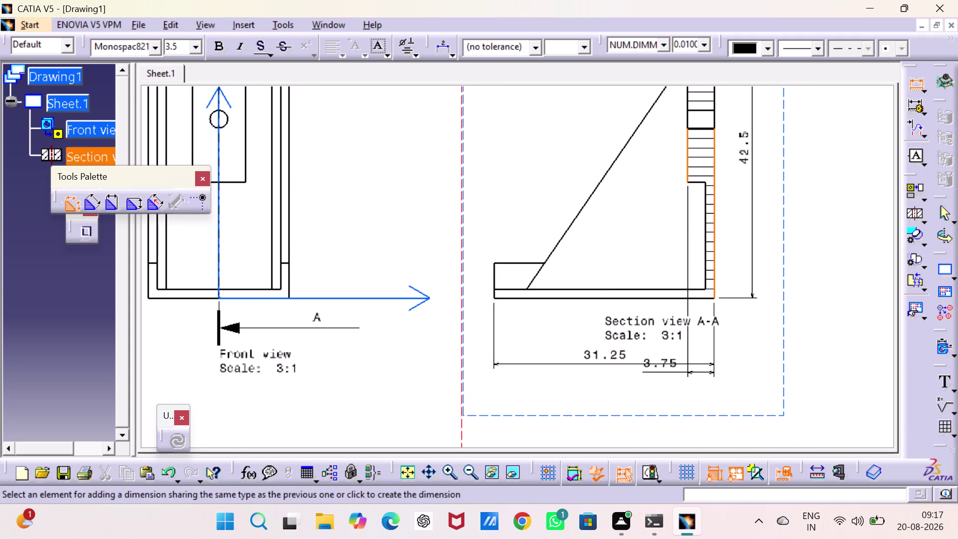
click(709, 384)
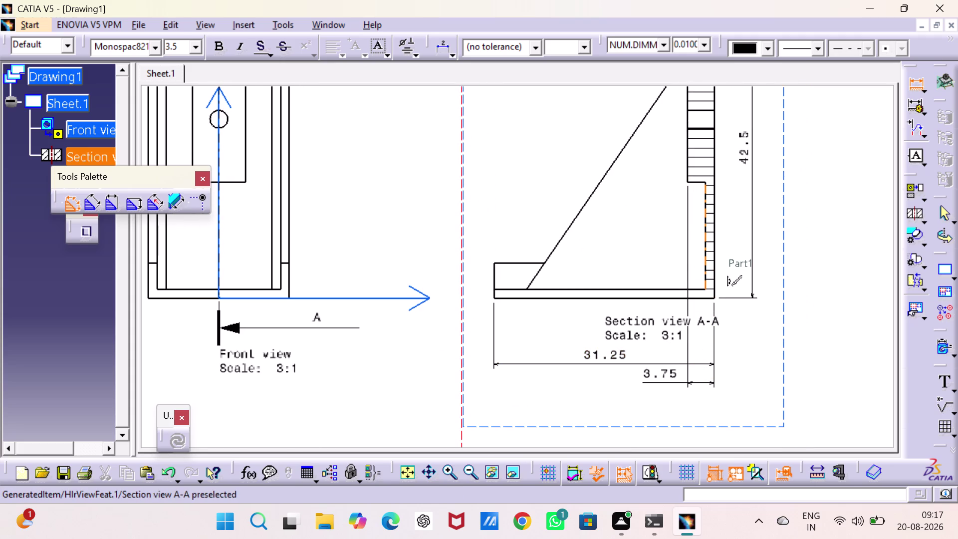
click(705, 269)
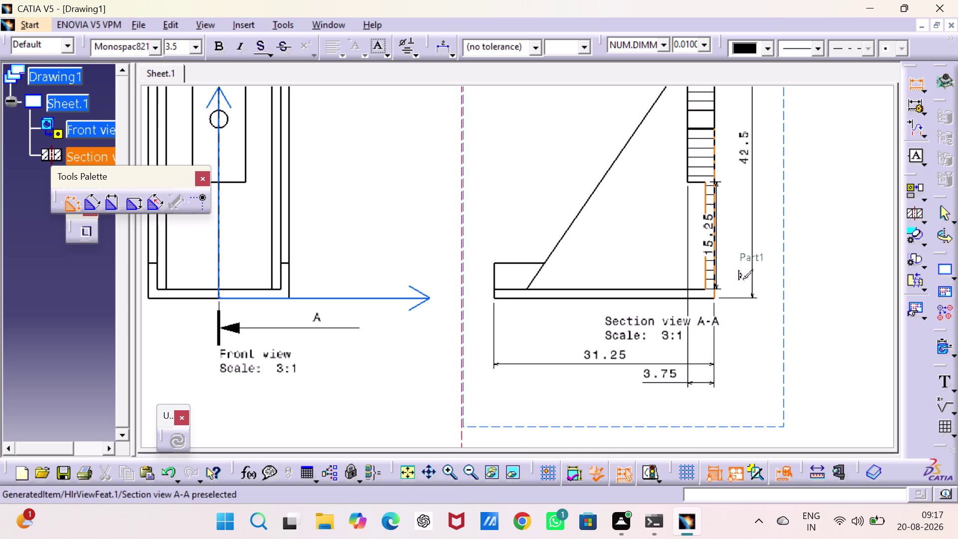
click(714, 264)
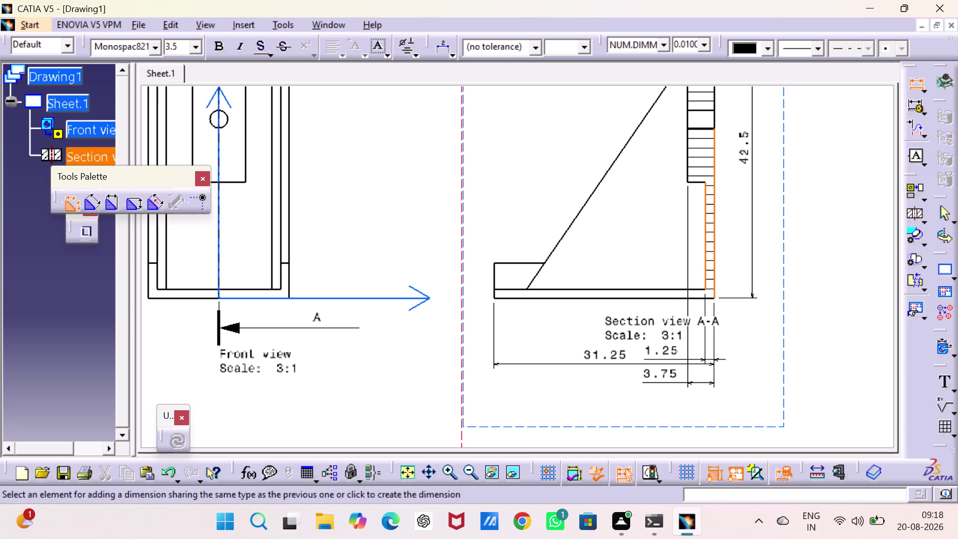
click(659, 359)
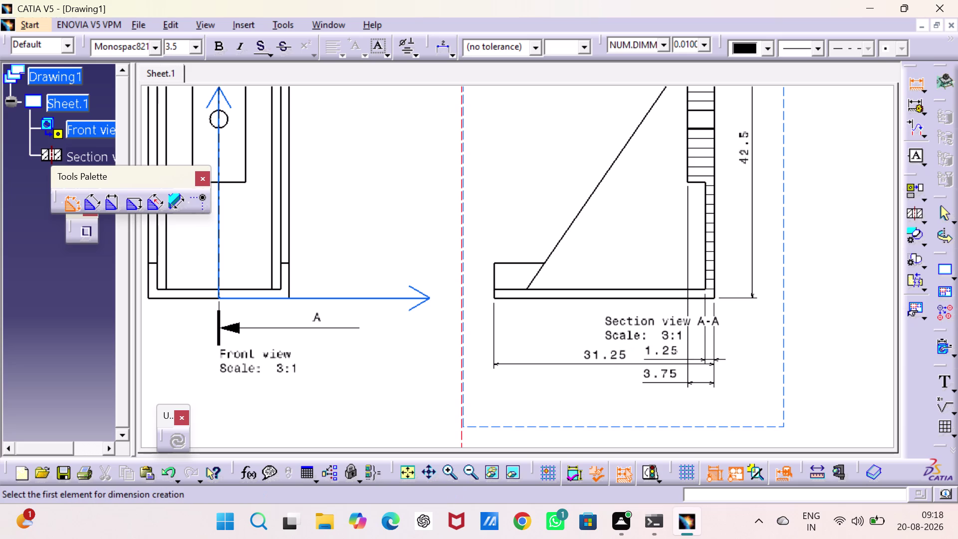
middle_drag(620, 351, 694, 425)
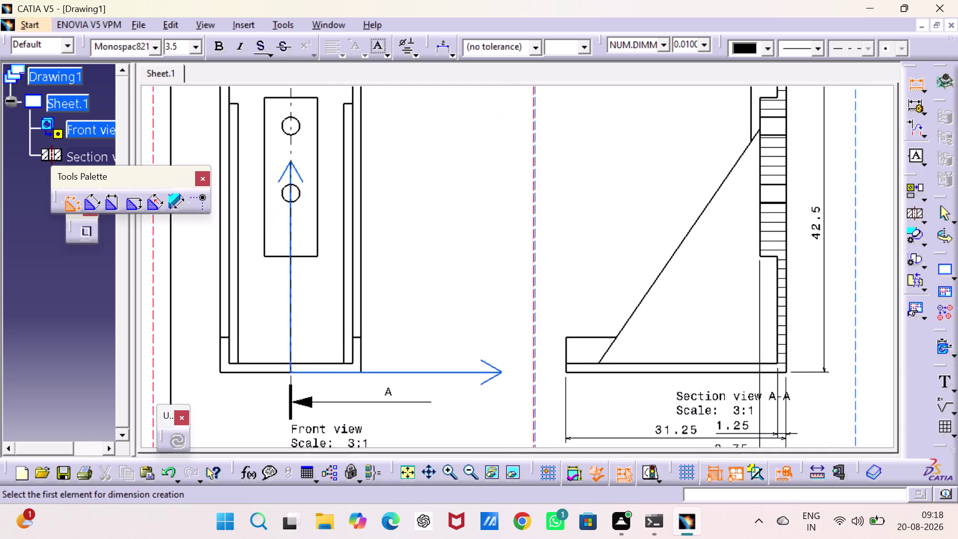
middle_drag(694, 425, 711, 420)
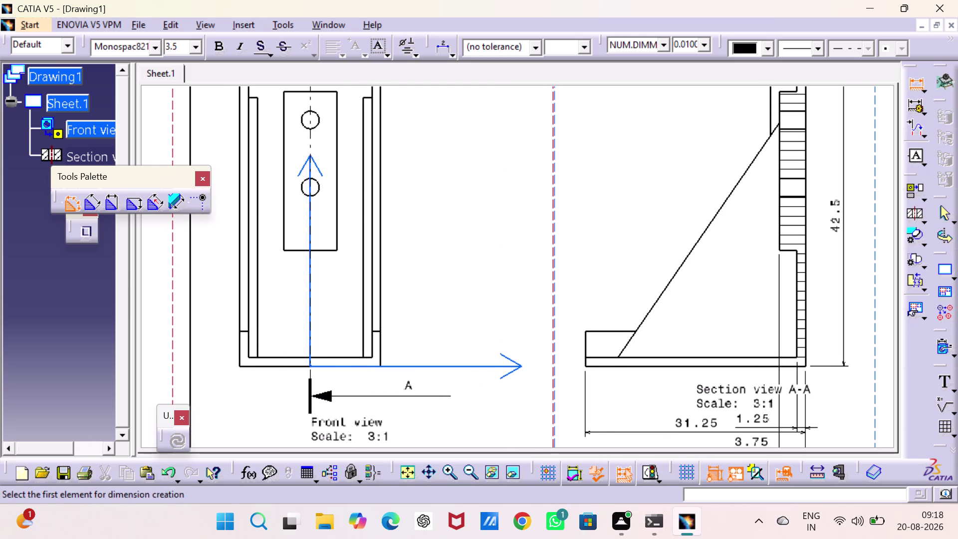
middle_drag(517, 330, 604, 374)
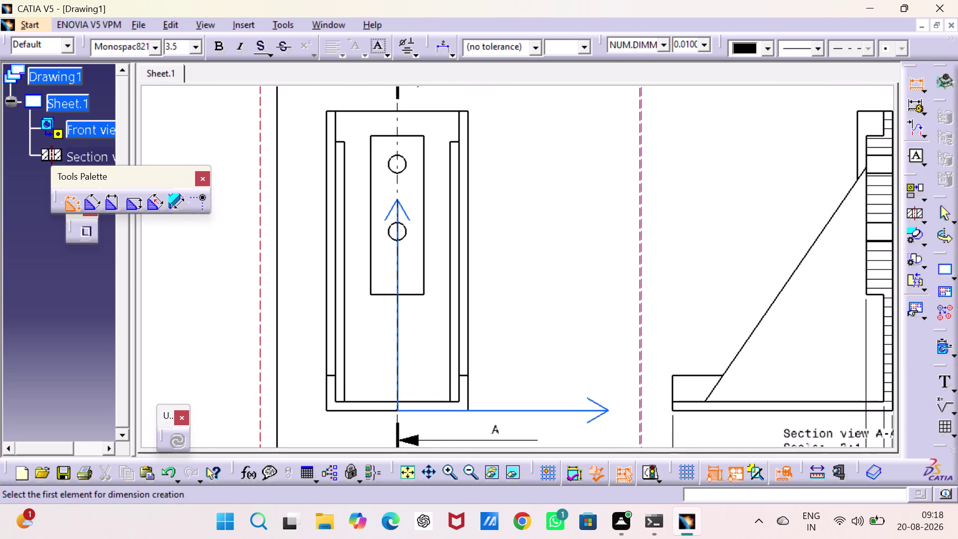
Dimension the front view's 3.5 top offset, 7.5 slot width and Φ2.5 hole.
drag(410, 134, 413, 126)
click(420, 109)
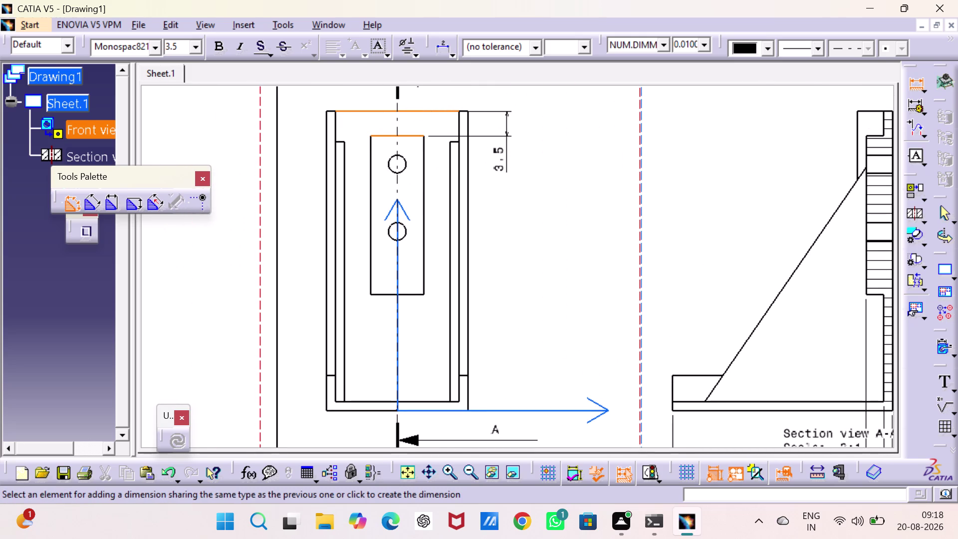
click(508, 119)
click(424, 199)
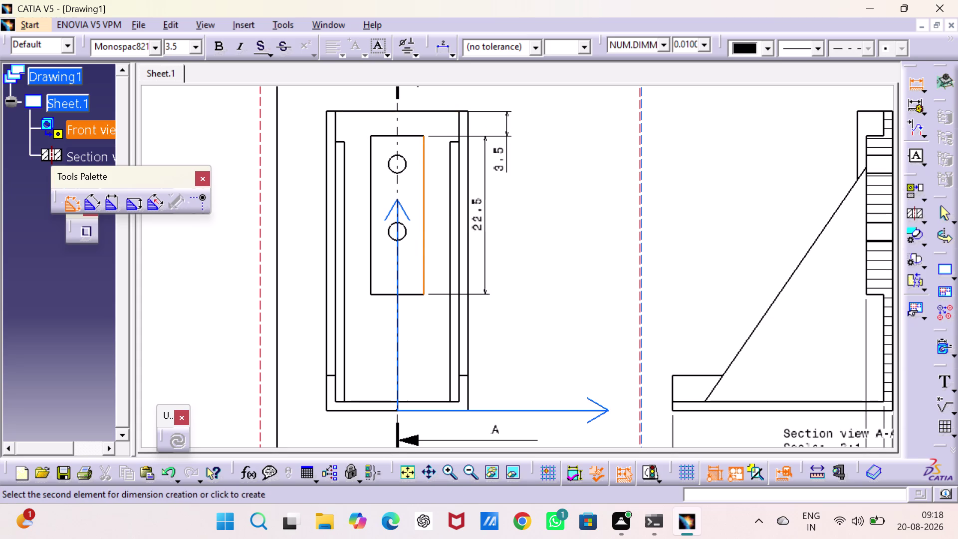
click(487, 212)
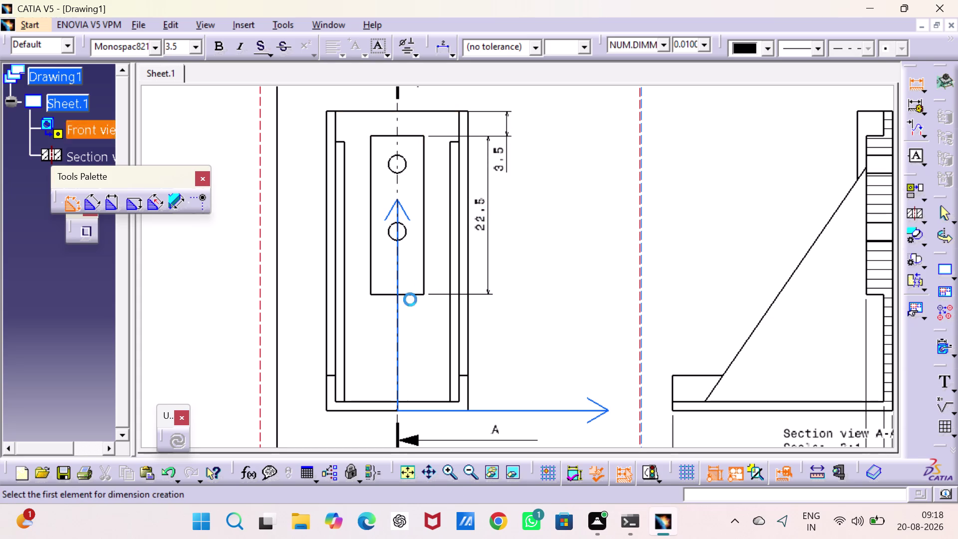
click(407, 295)
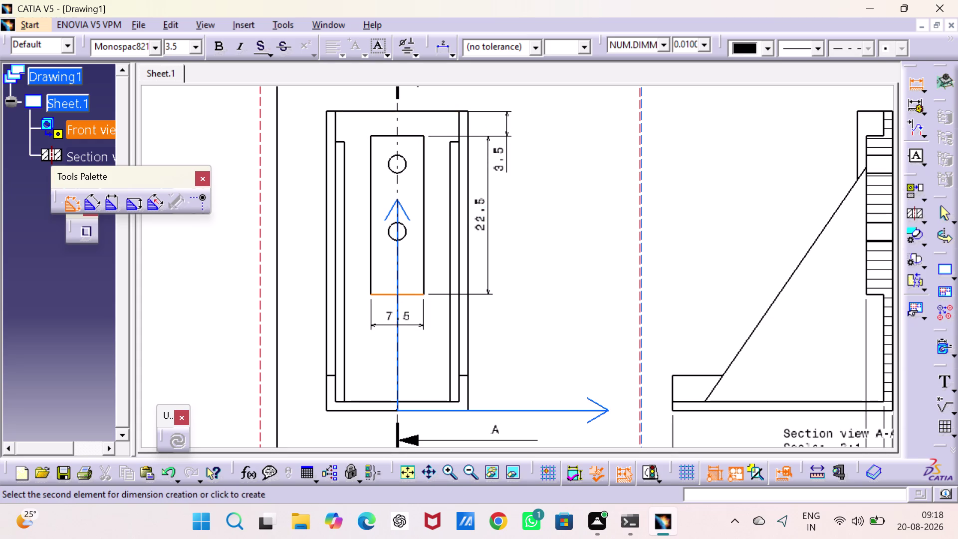
click(408, 327)
click(405, 233)
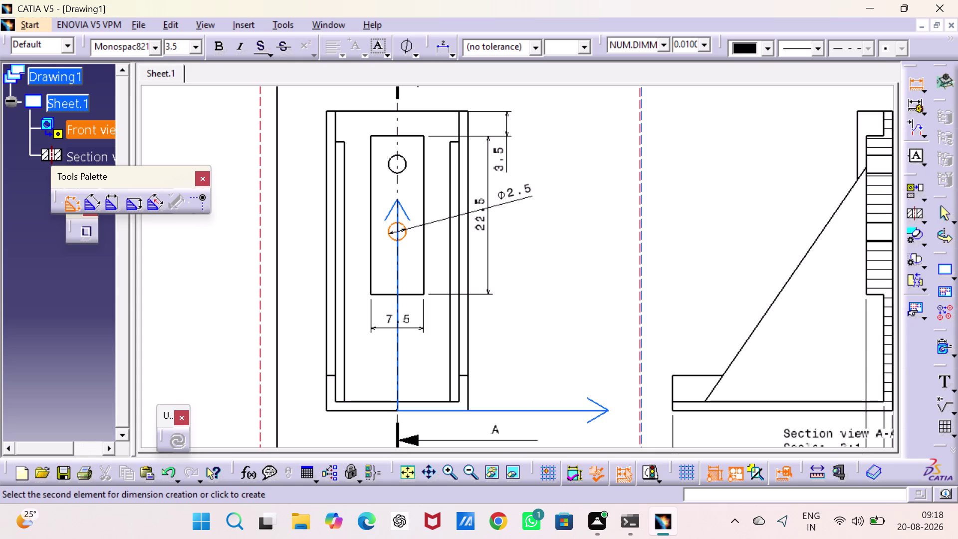
click(516, 196)
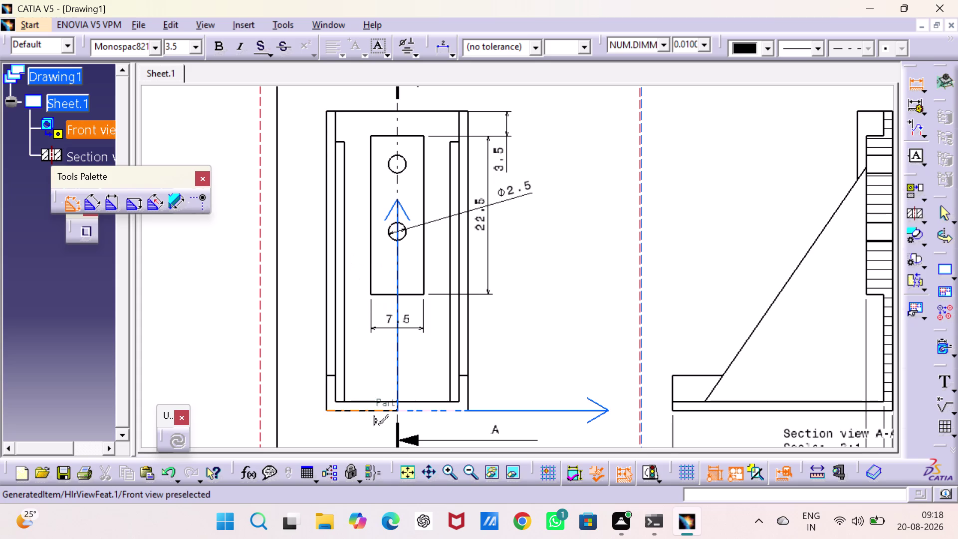
Add the bracket's 20 overall width and 42.5 height dimensions.
drag(352, 410, 349, 401)
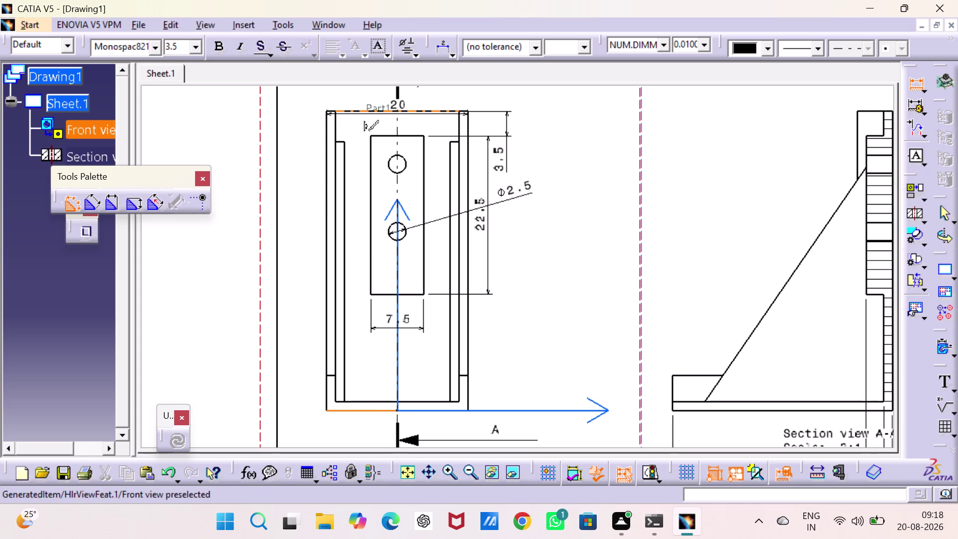
click(365, 99)
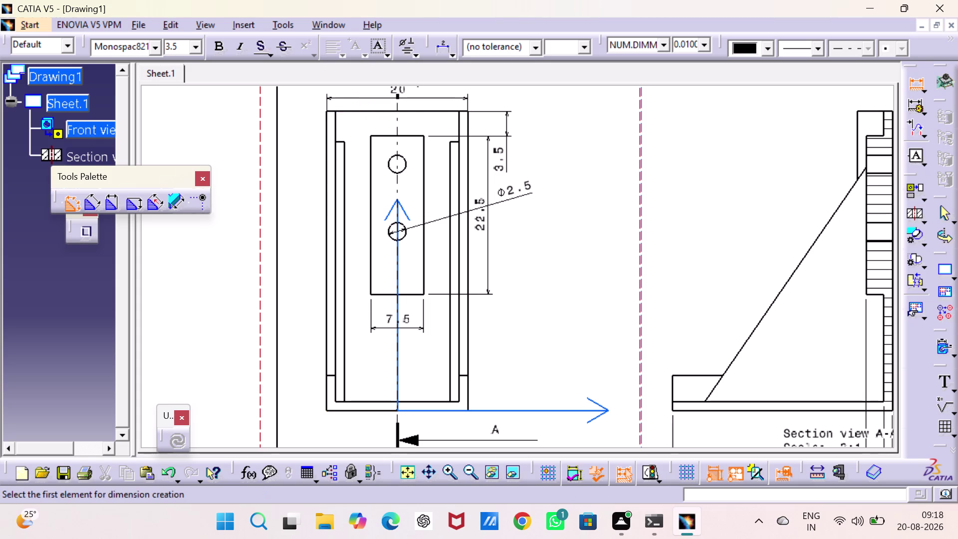
click(362, 111)
drag(371, 413, 359, 393)
click(303, 267)
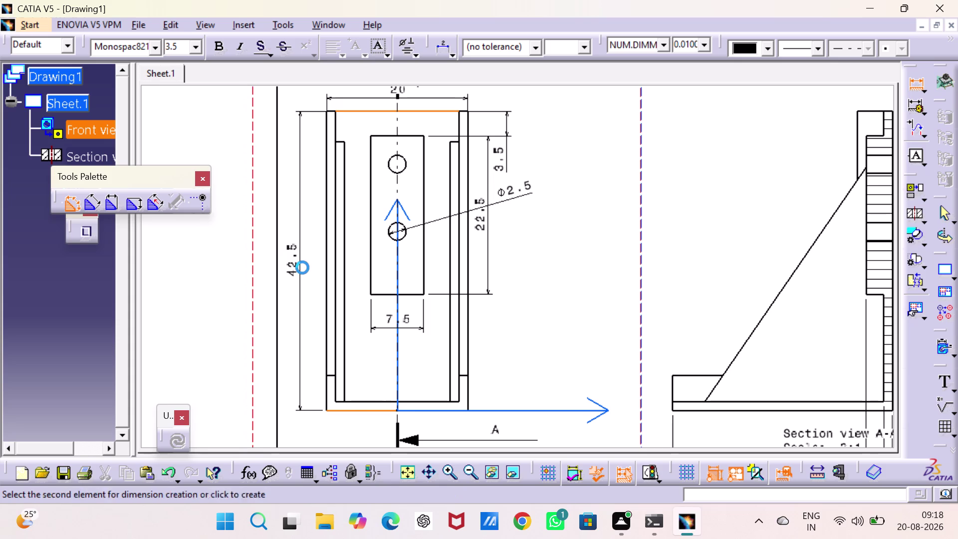
middle_drag(542, 301, 458, 340)
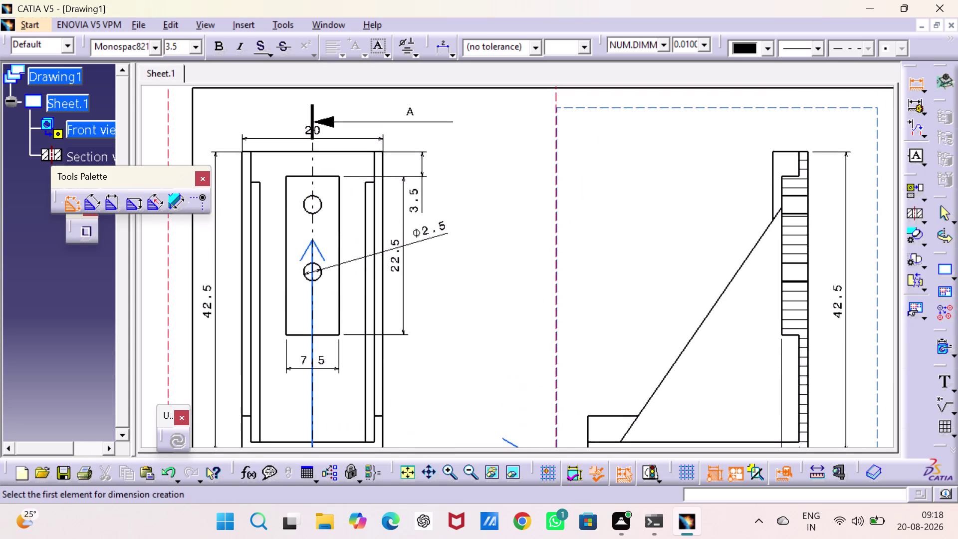
middle_drag(459, 340, 409, 269)
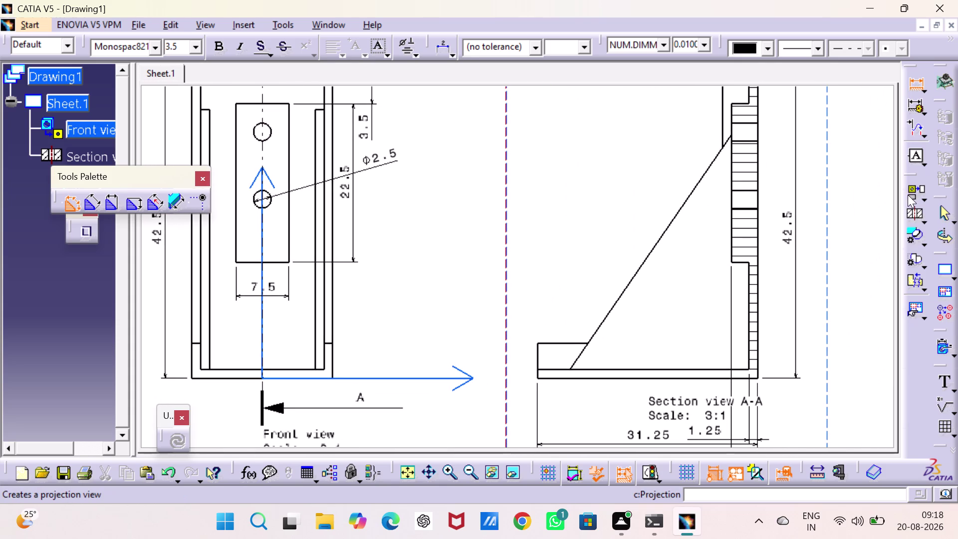
click(923, 196)
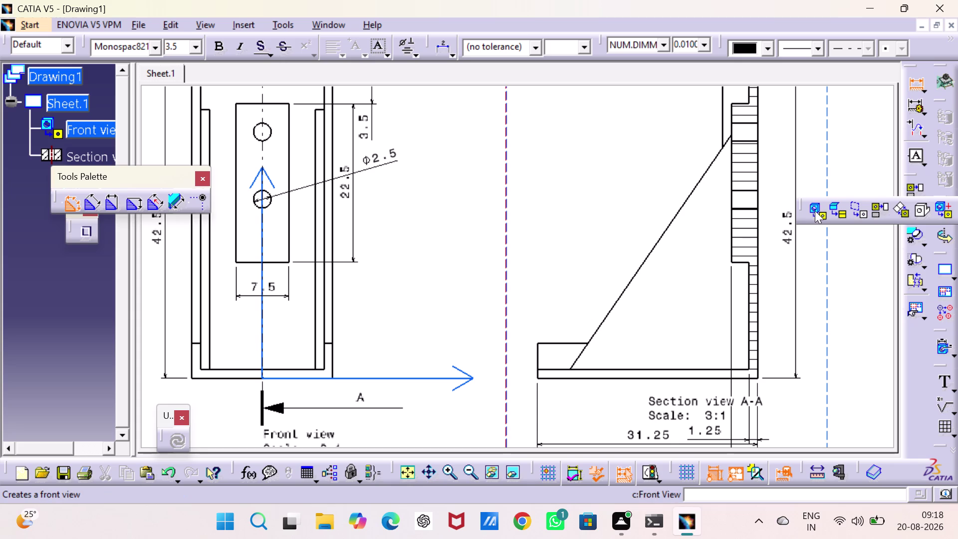
Start a front view from the pulley.CATPart face and position its preview.
click(815, 210)
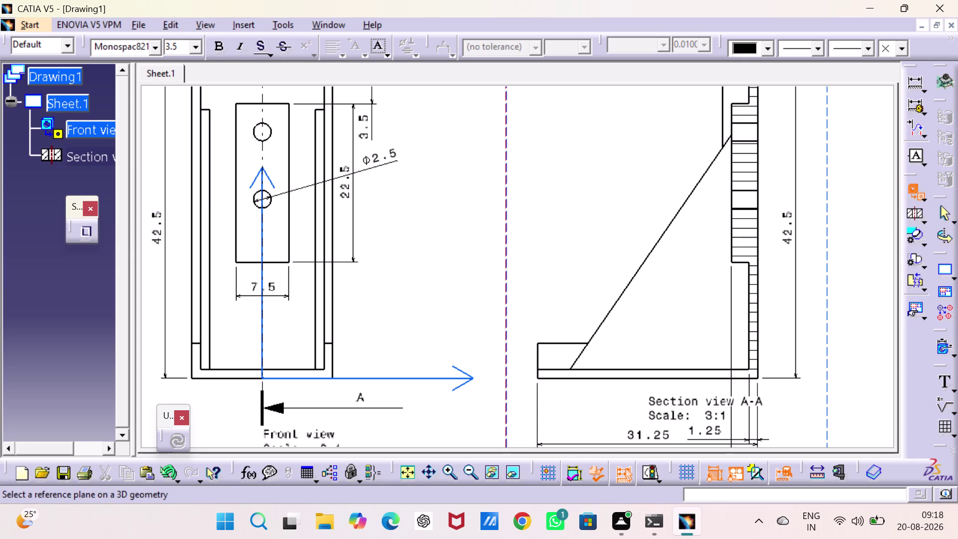
click(401, 475)
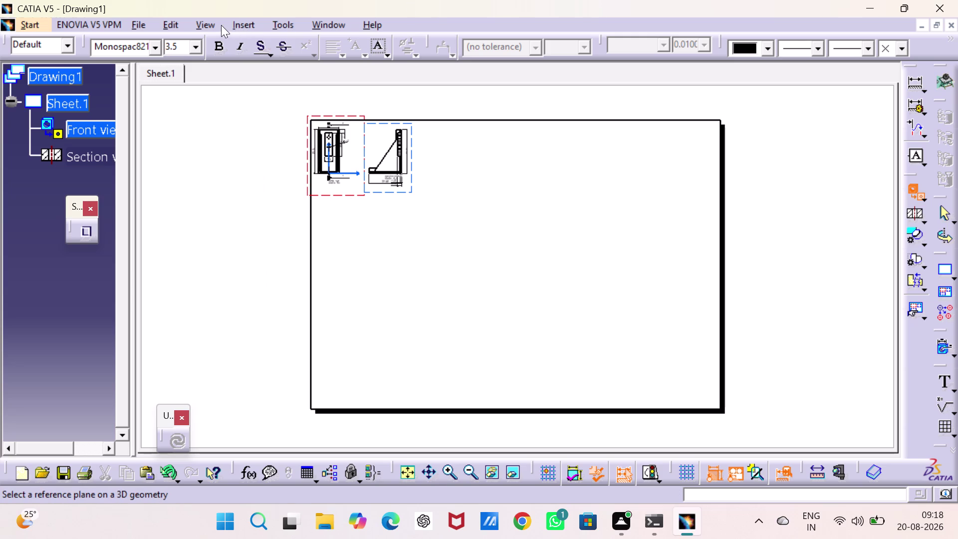
click(331, 22)
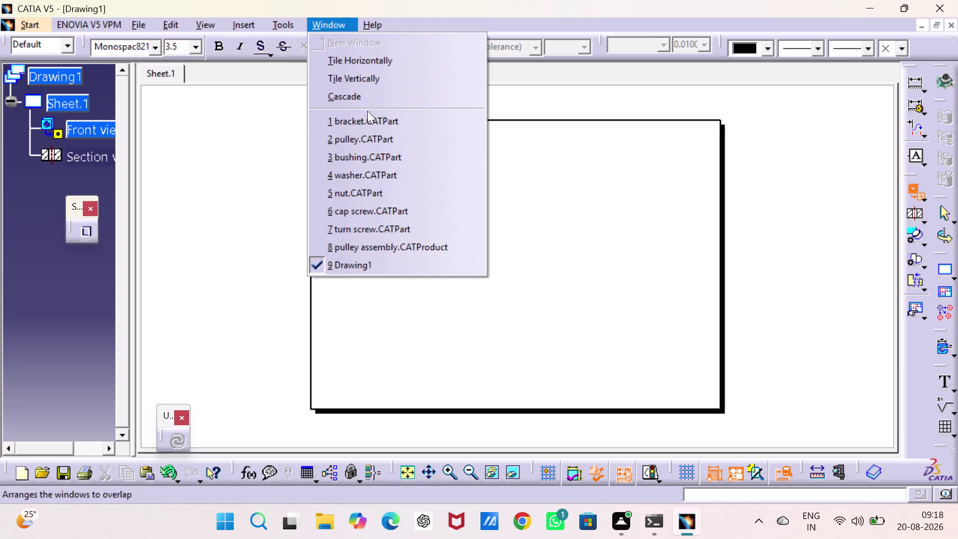
click(371, 133)
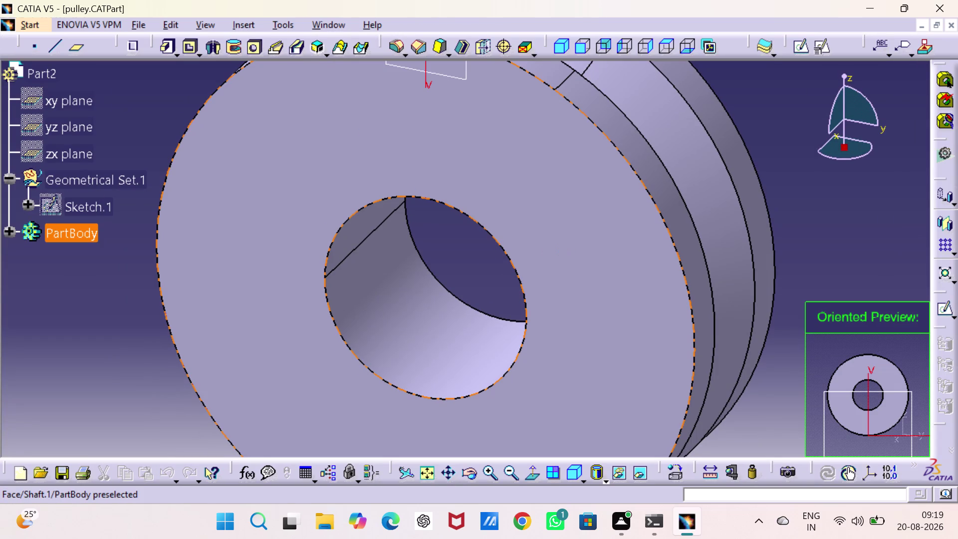
click(617, 305)
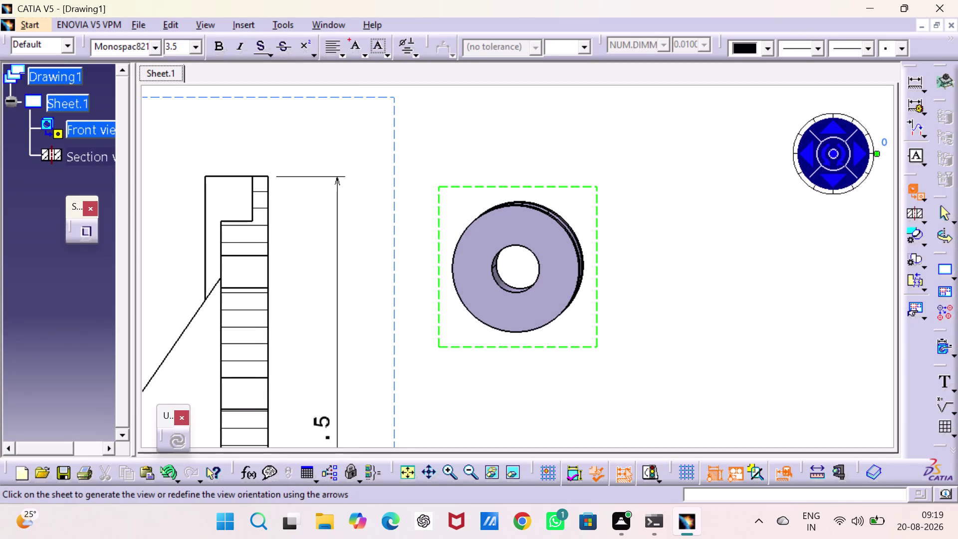
drag(494, 189, 454, 136)
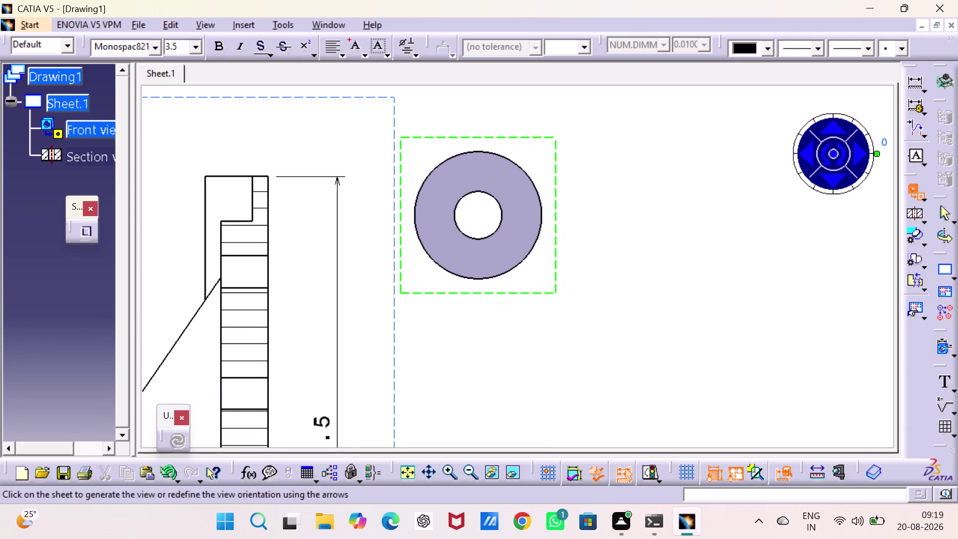
drag(454, 136, 454, 145)
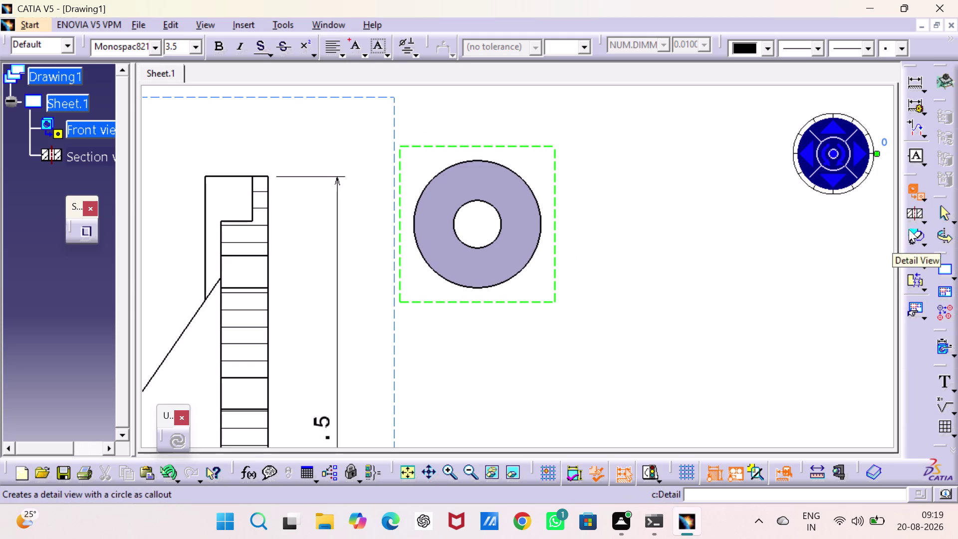
Reselect the pulley's planar face and drop its front view on the sheet.
click(912, 216)
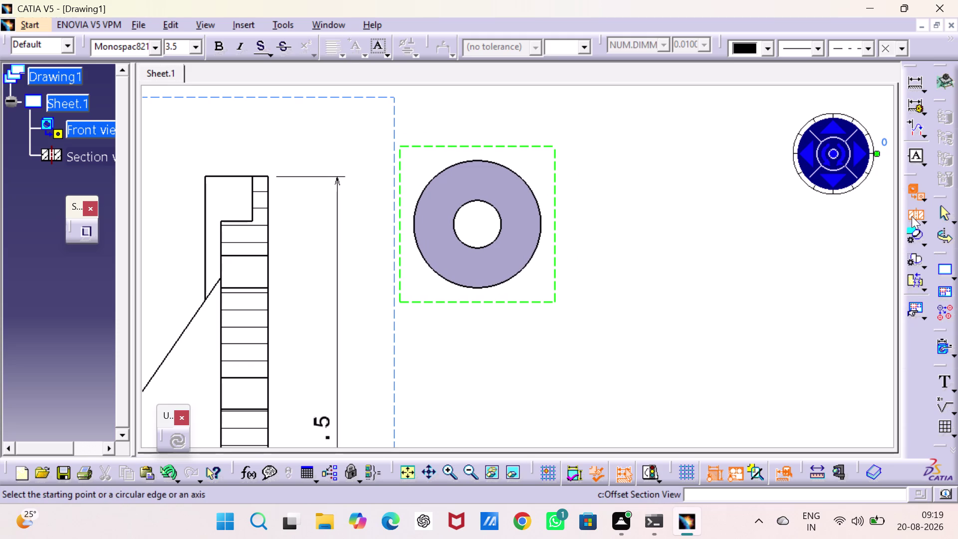
click(908, 187)
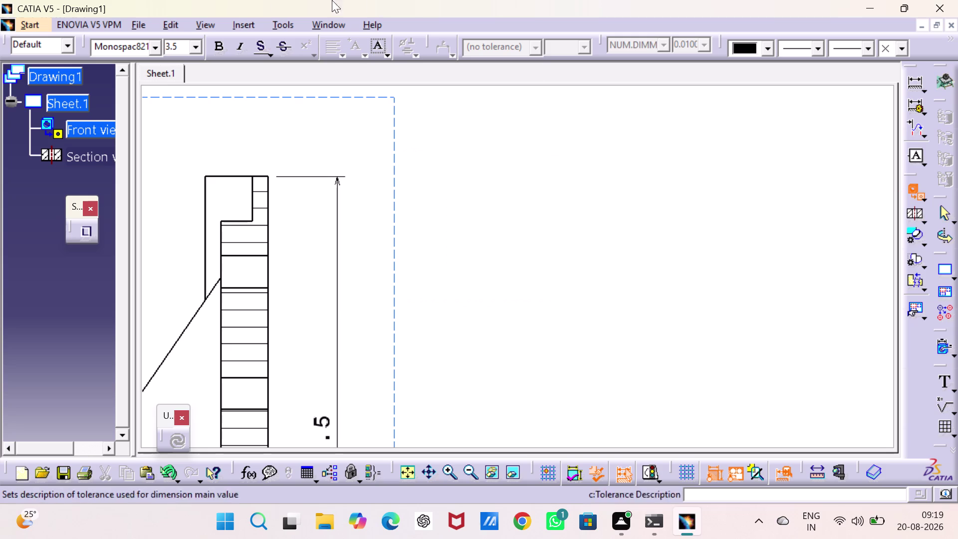
click(333, 21)
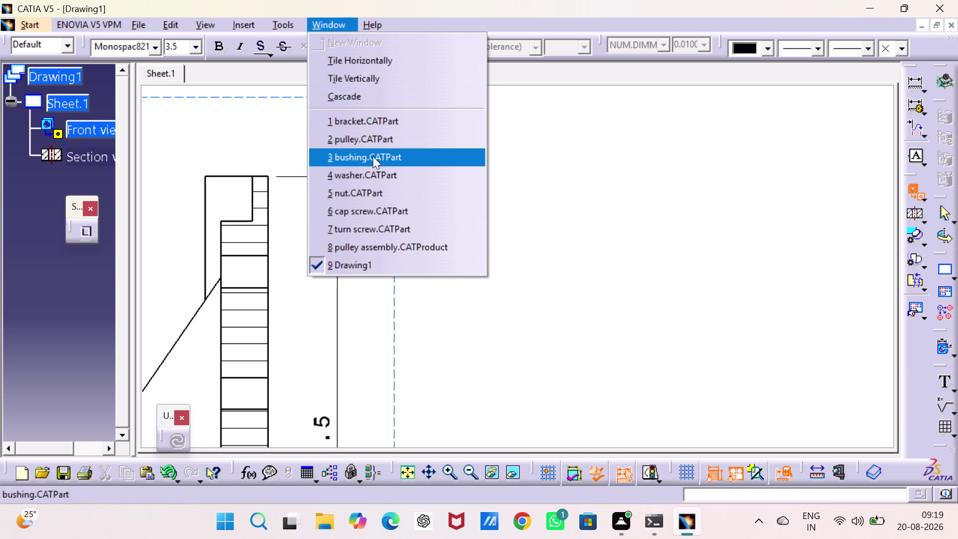
click(373, 140)
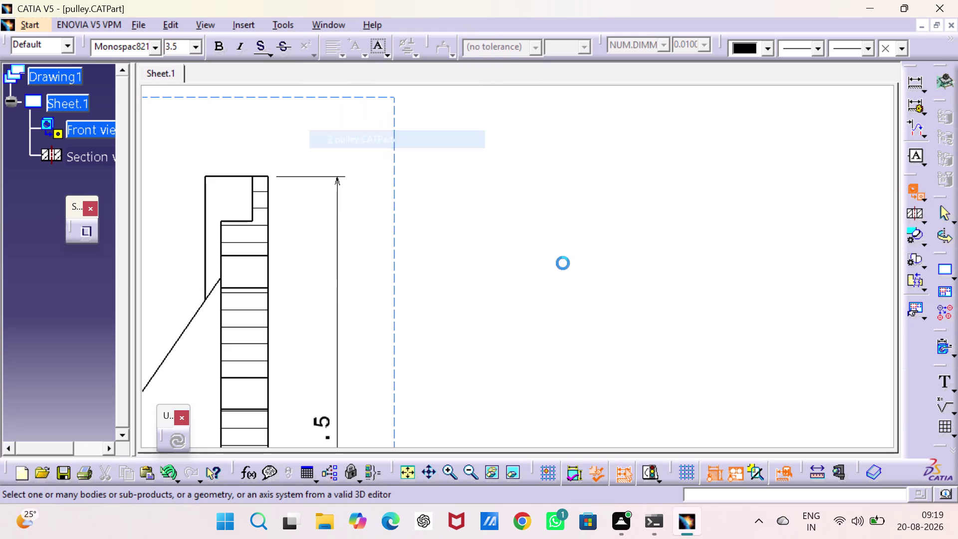
click(607, 269)
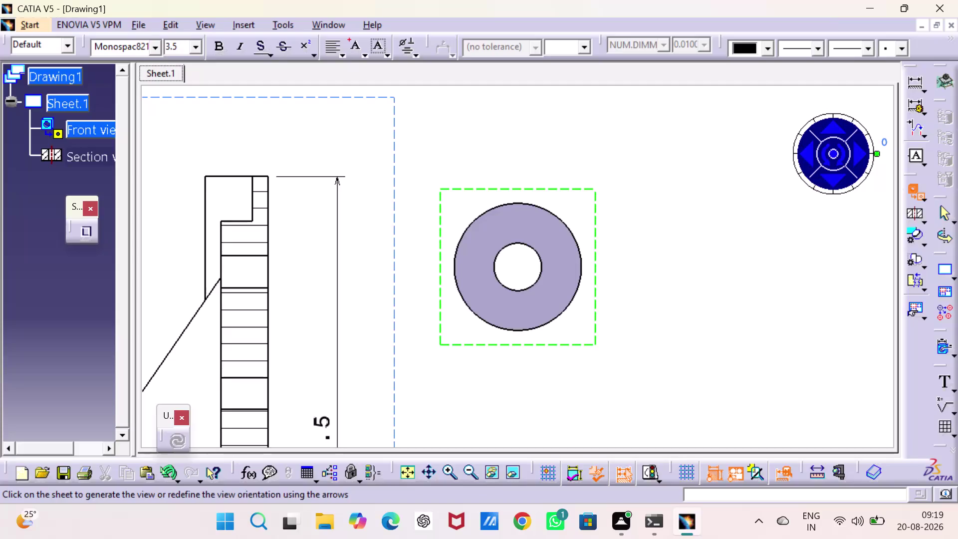
click(644, 227)
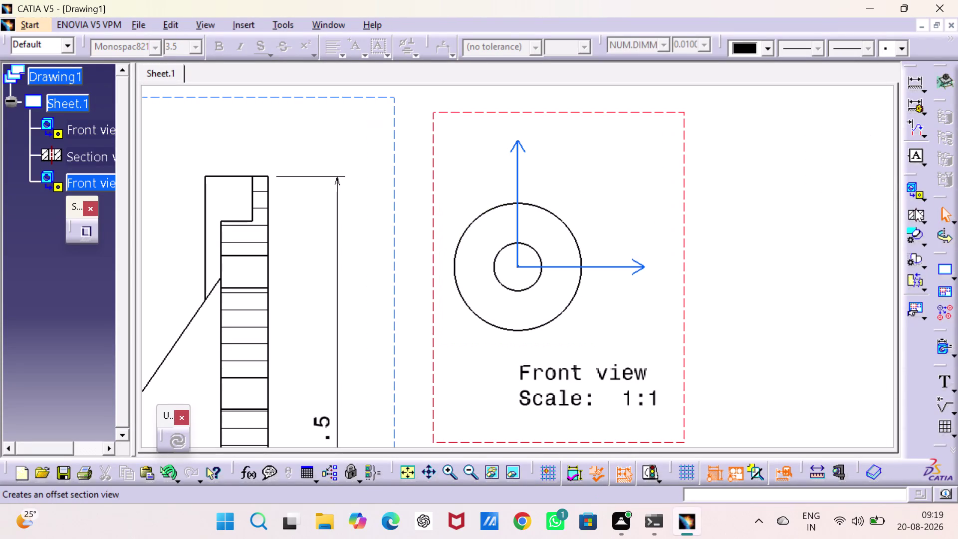
Project a 1:1 left view of the pulley beside its front view.
click(912, 193)
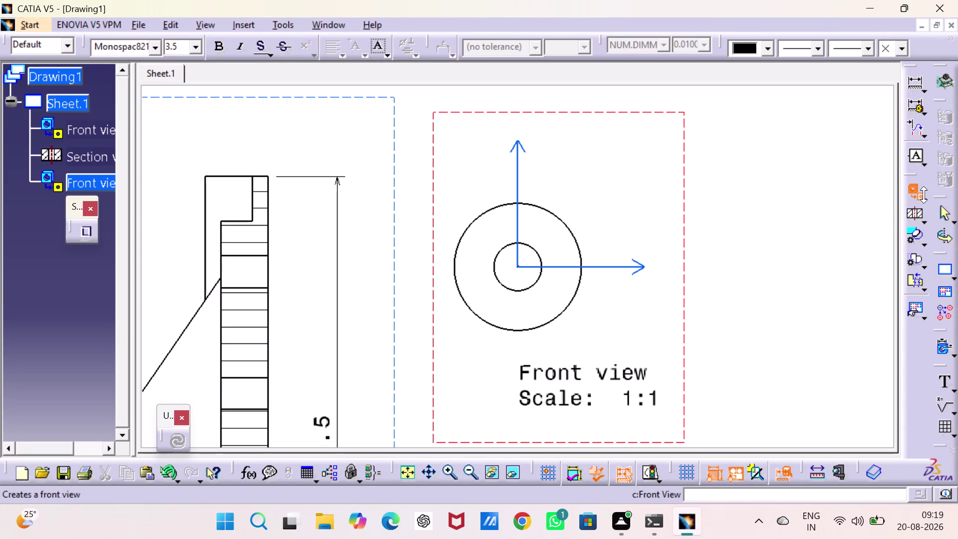
click(922, 194)
click(875, 207)
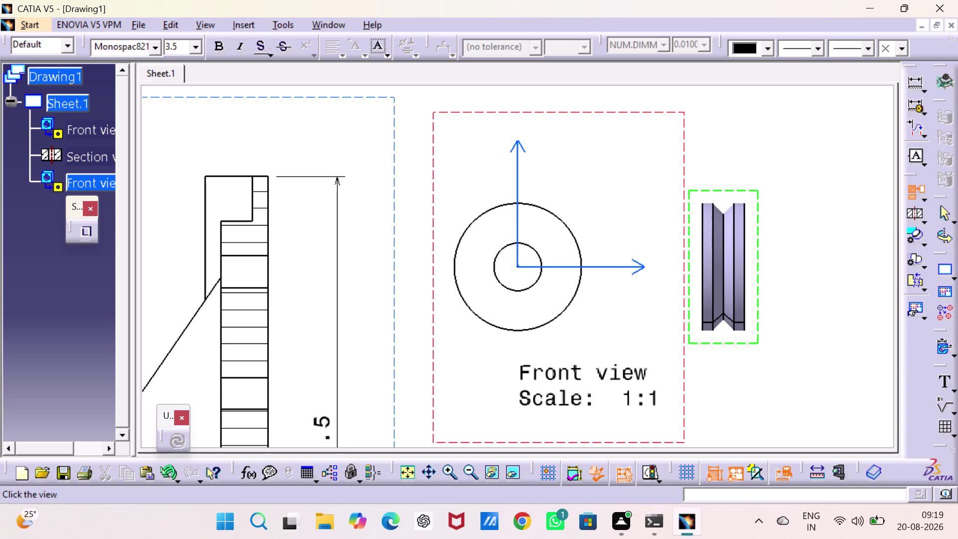
click(722, 253)
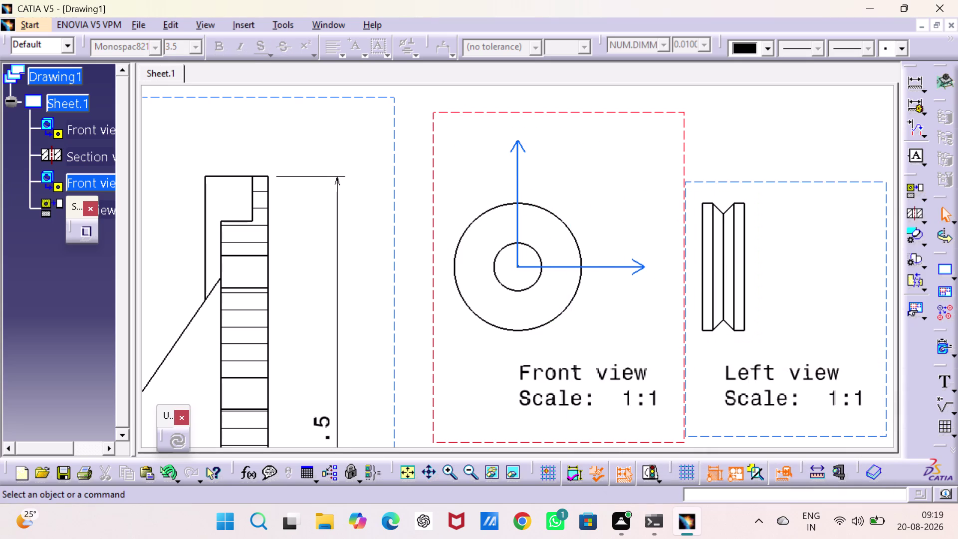
click(780, 155)
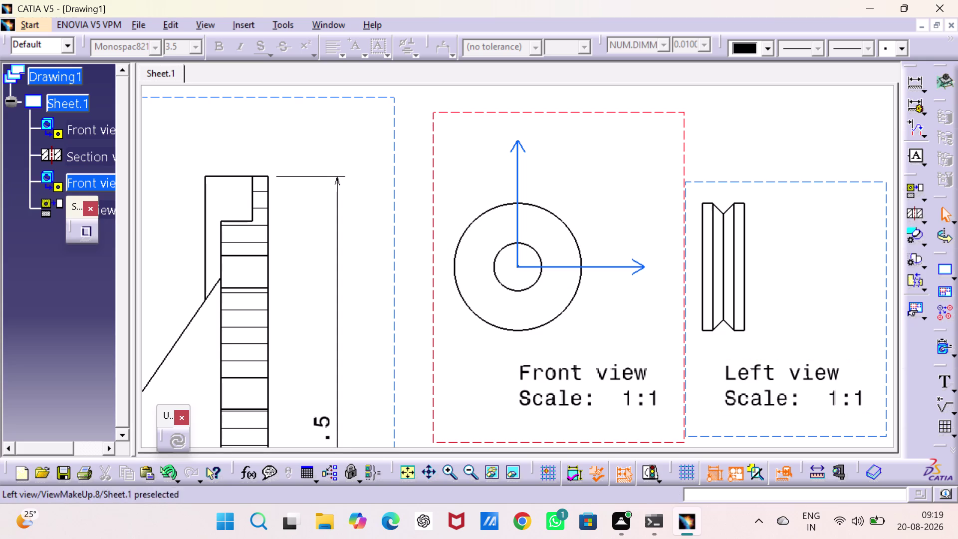
Begin an offset section line through the pulley front view, then cancel it.
click(910, 209)
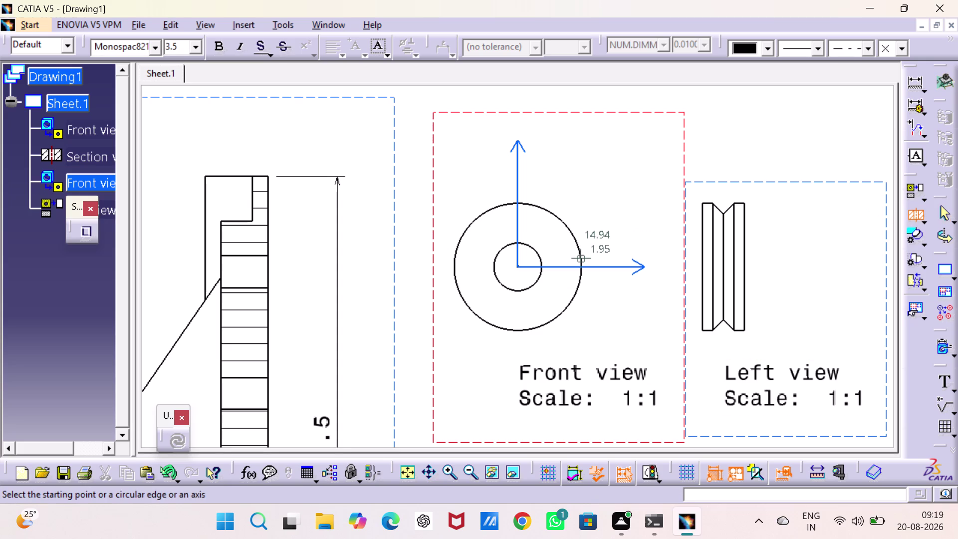
click(519, 268)
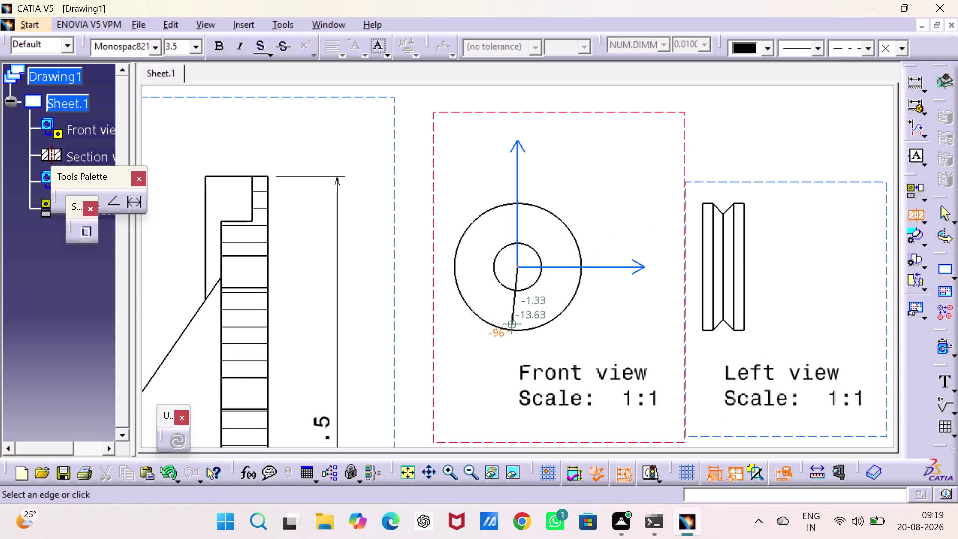
click(519, 333)
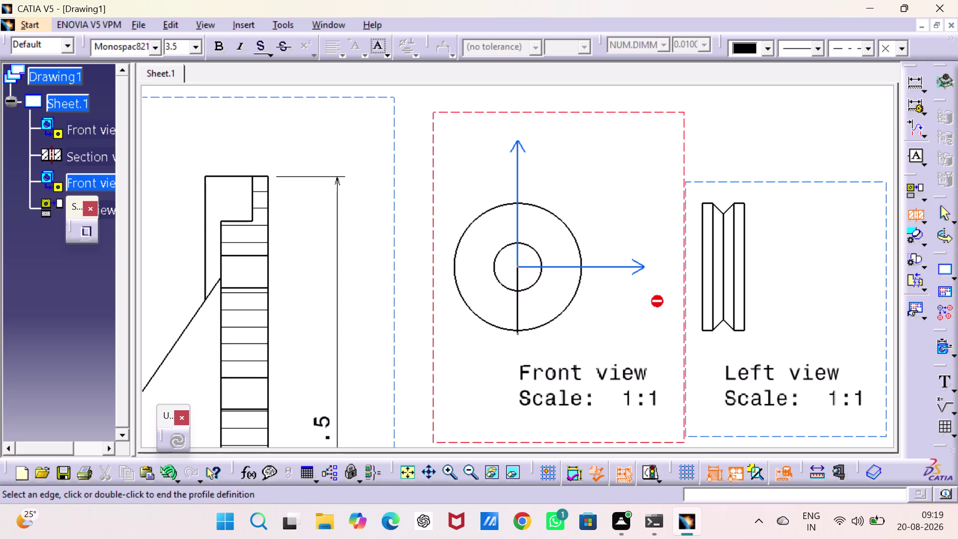
key(Escape)
Create Section view B-B through the pulley and delete the old left view.
key(Escape)
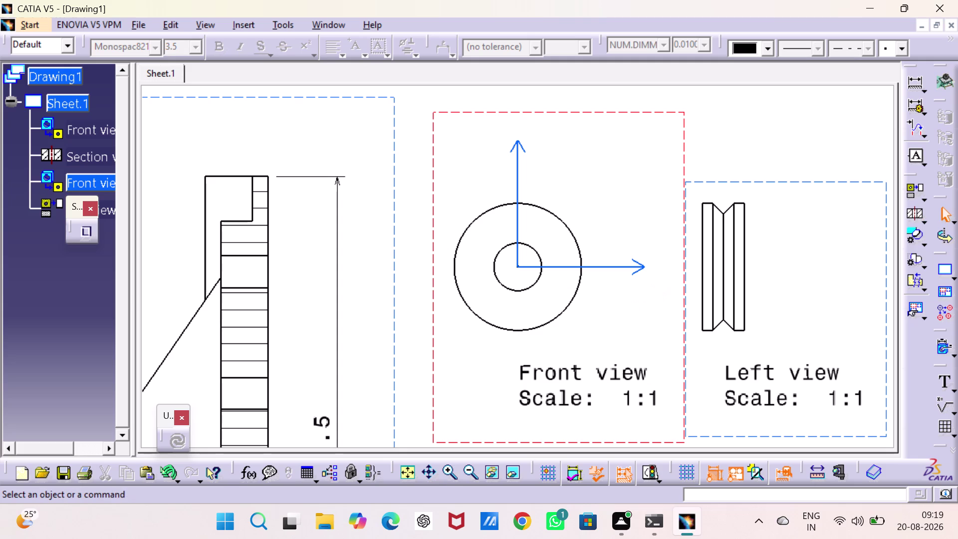
key(Escape)
click(910, 213)
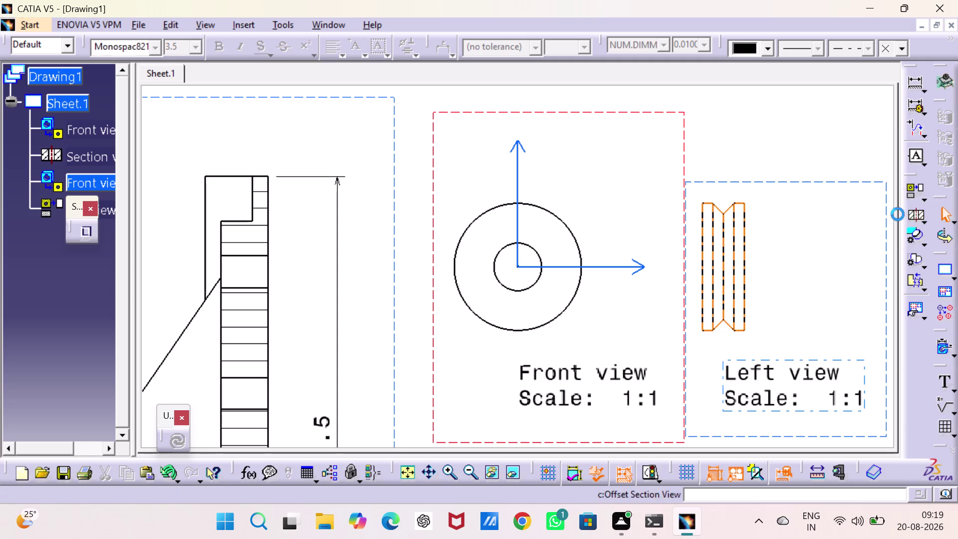
click(518, 217)
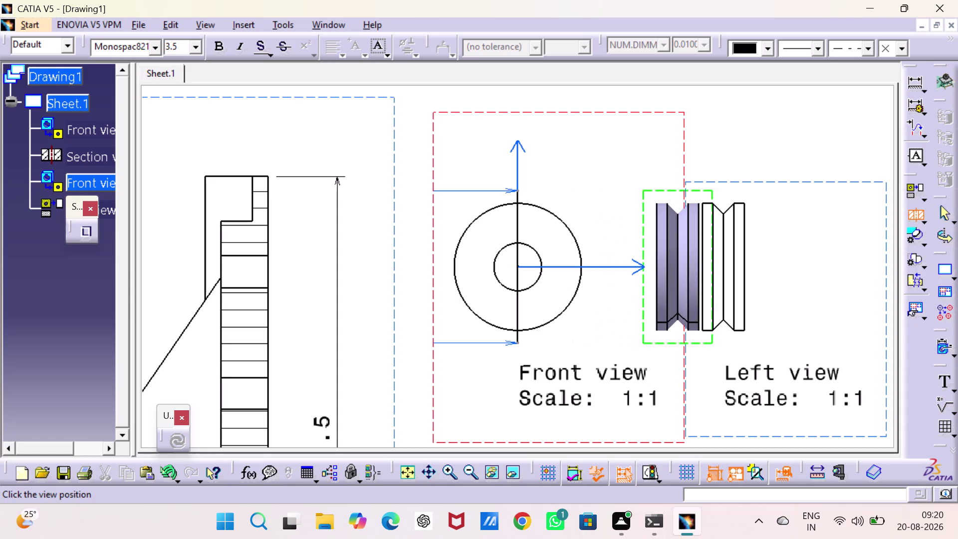
click(788, 229)
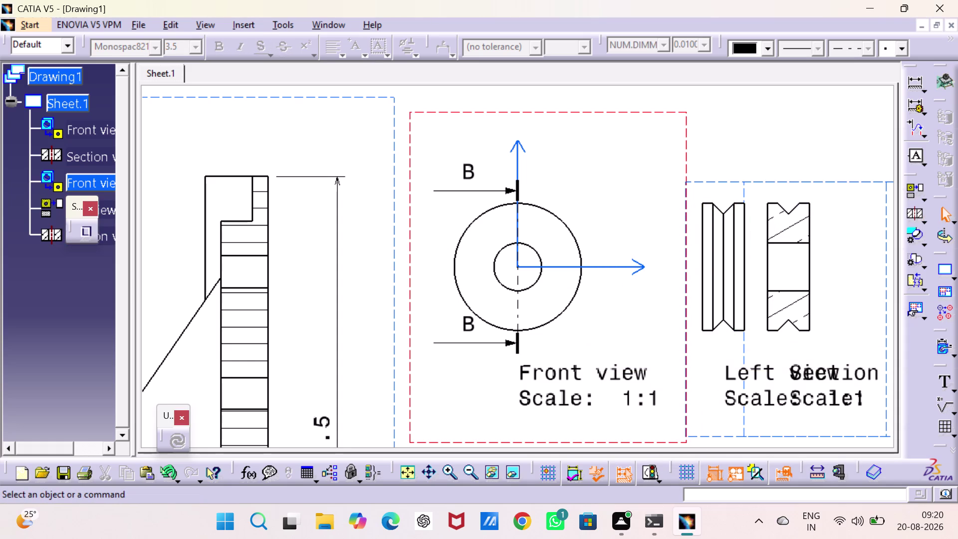
click(706, 183)
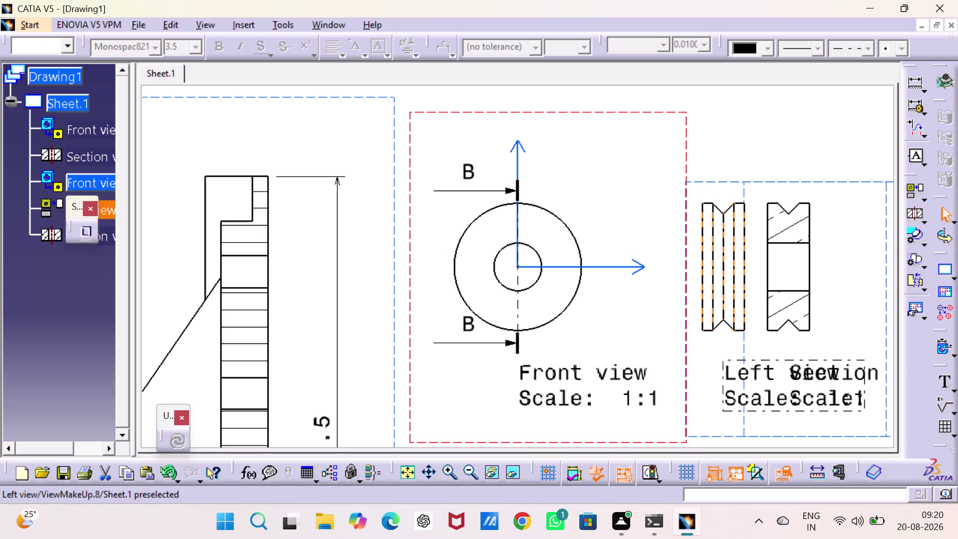
key(Delete)
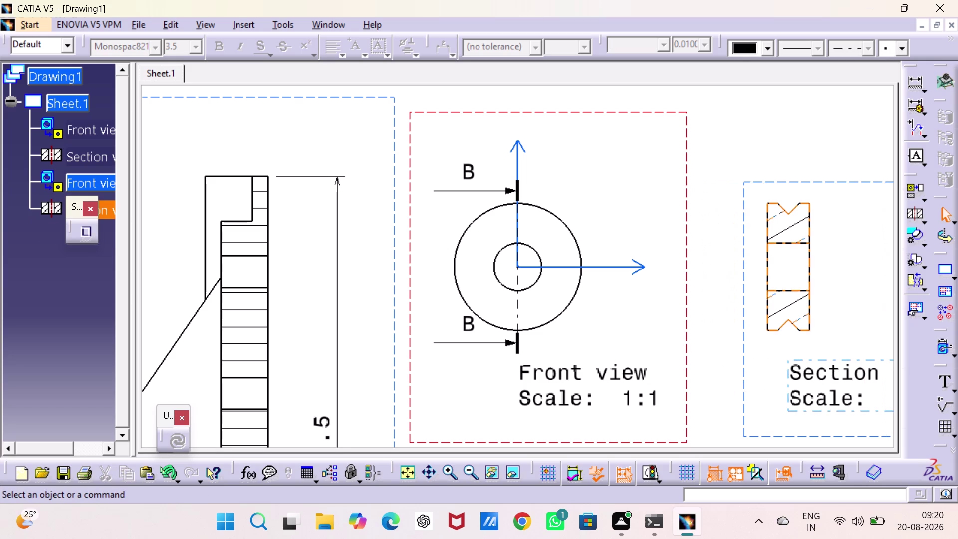
Align Section view B-B beside the pulley's front view.
drag(740, 266, 713, 260)
drag(700, 255, 695, 255)
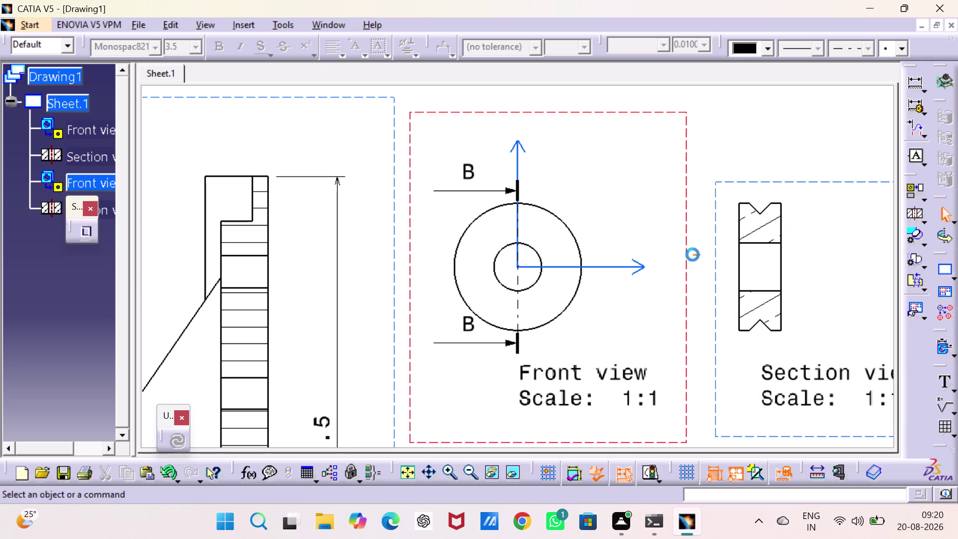
drag(696, 255, 690, 255)
drag(714, 246, 694, 242)
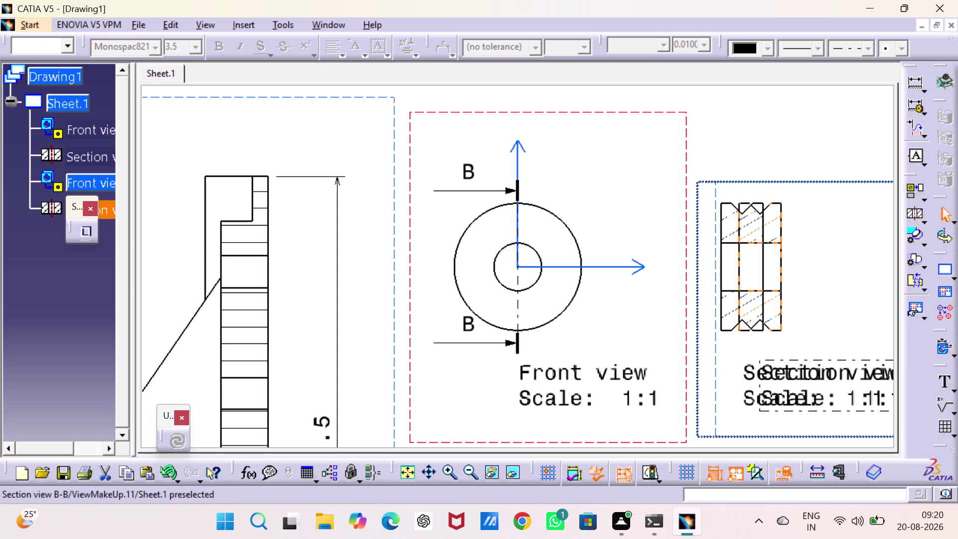
drag(695, 242, 682, 238)
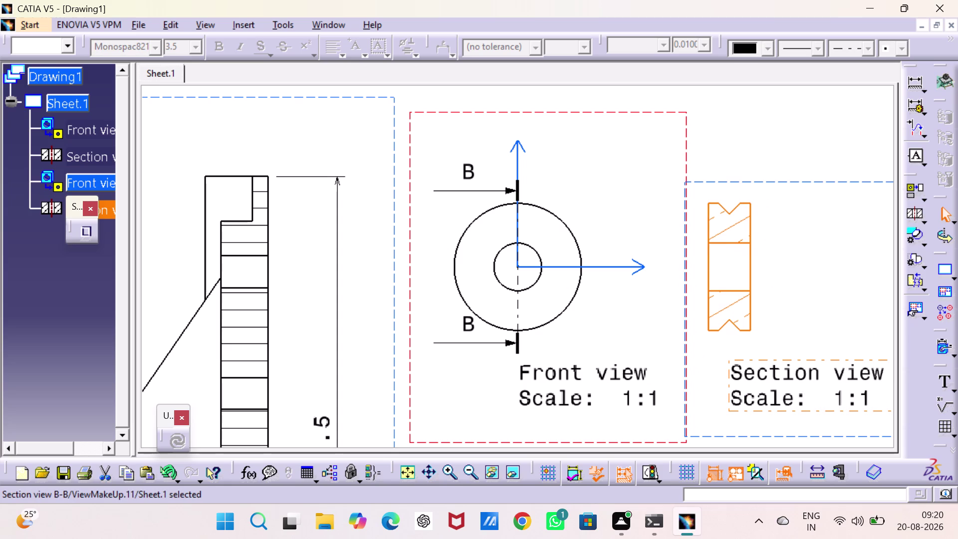
middle_drag(630, 117, 634, 247)
drag(609, 239, 595, 175)
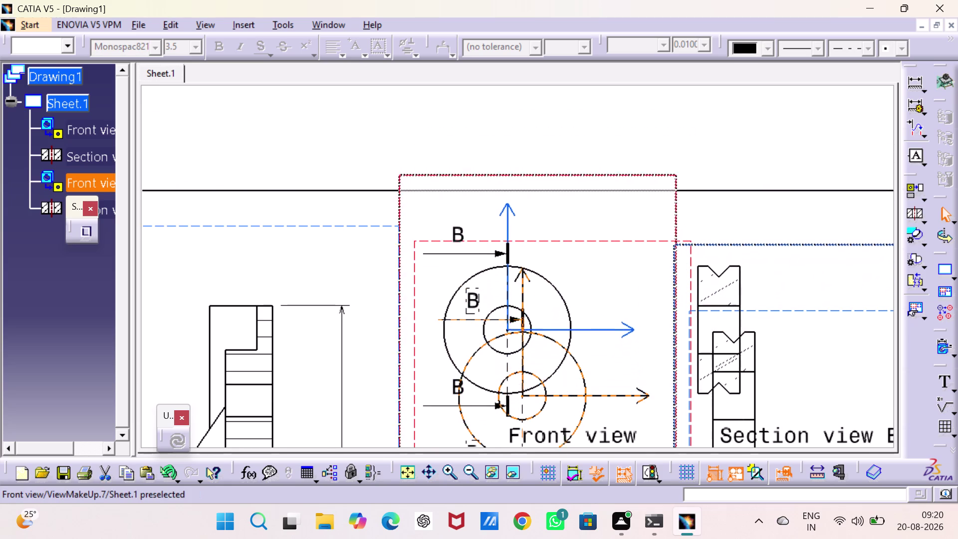
drag(595, 175, 596, 162)
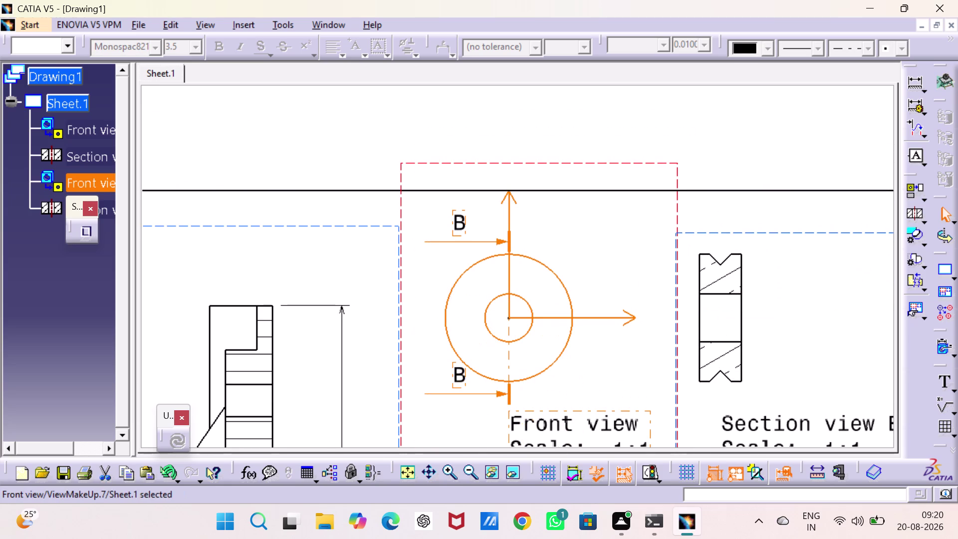
click(735, 152)
middle_drag(729, 296, 686, 216)
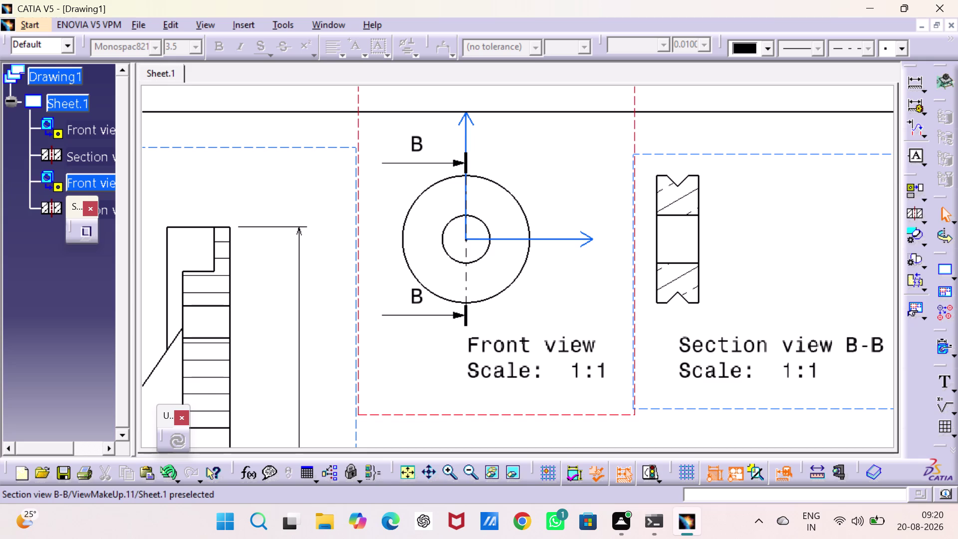
double_click(912, 76)
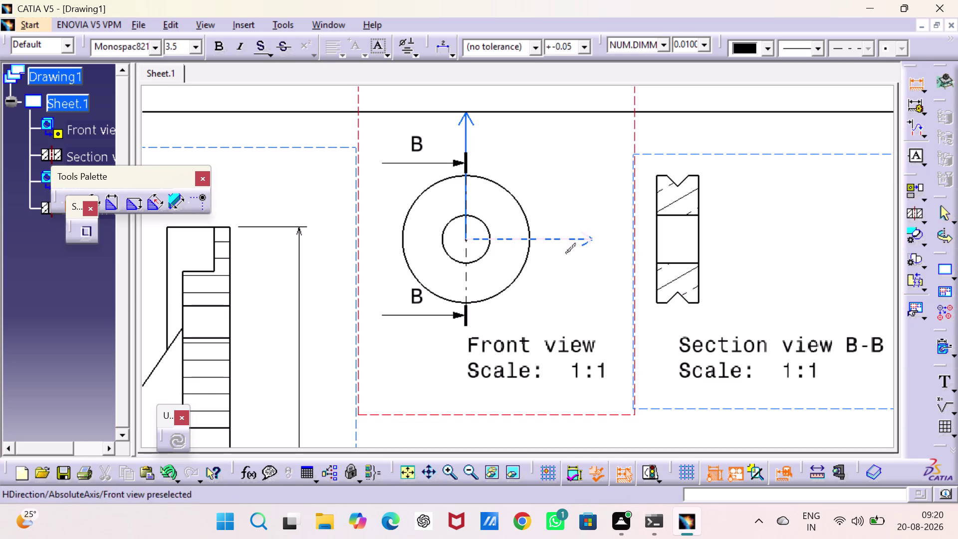
Dimension the pulley front view's outer Ø30 and inner Ø11.25 circles.
drag(519, 206, 526, 194)
click(558, 147)
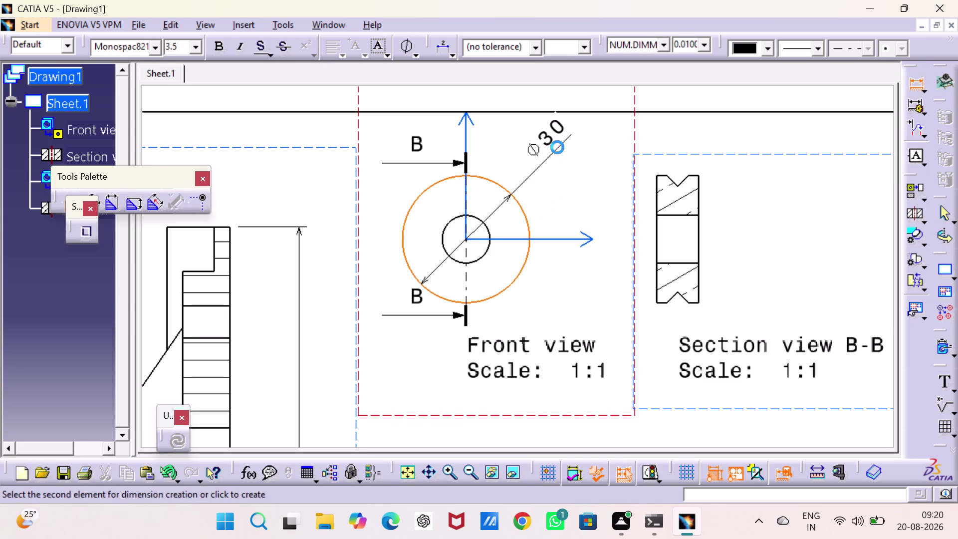
drag(489, 232, 496, 224)
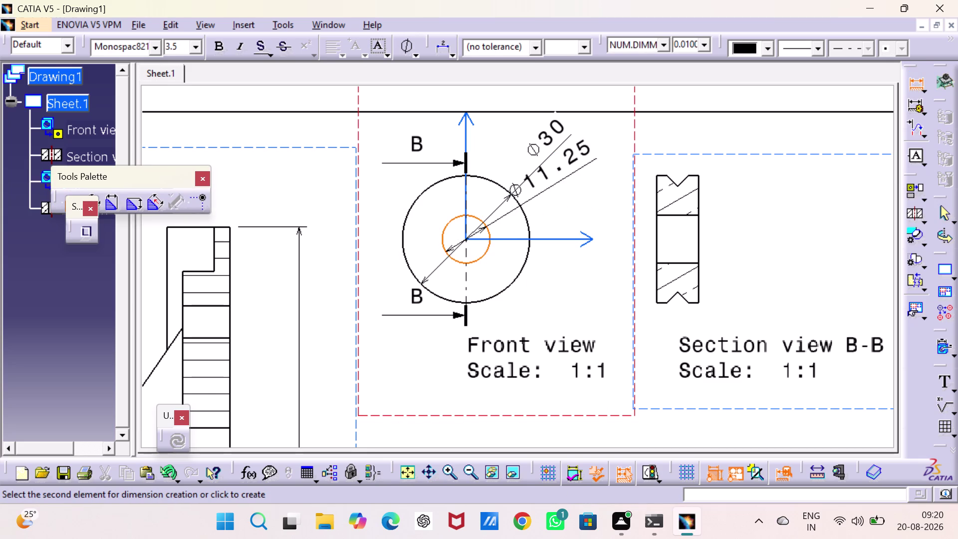
click(573, 187)
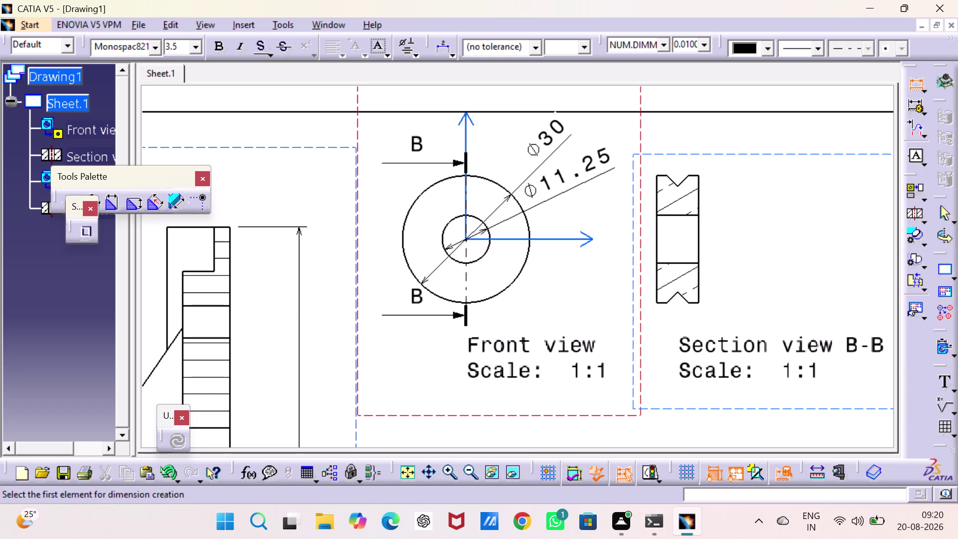
Pick groove edges in Section view B-B, then cancel the stray dimension.
click(685, 300)
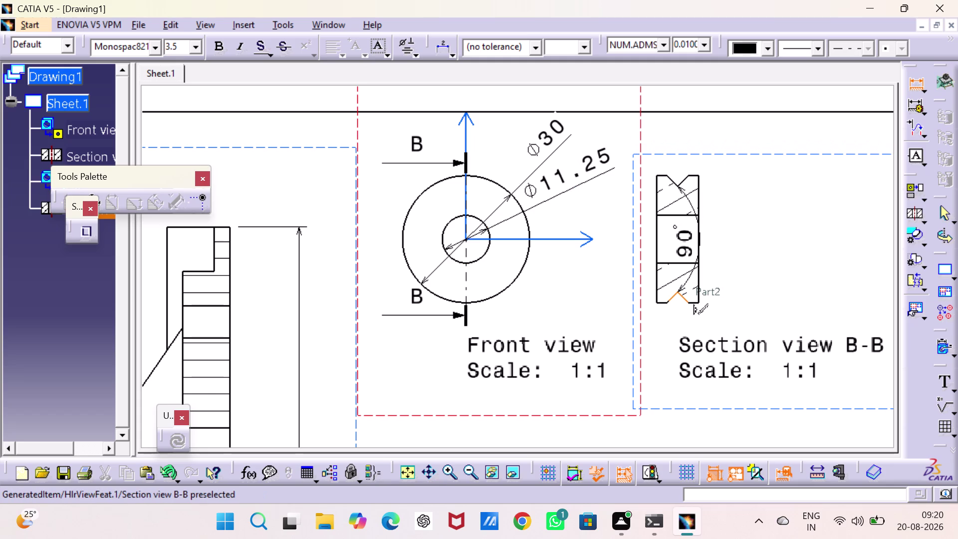
click(672, 297)
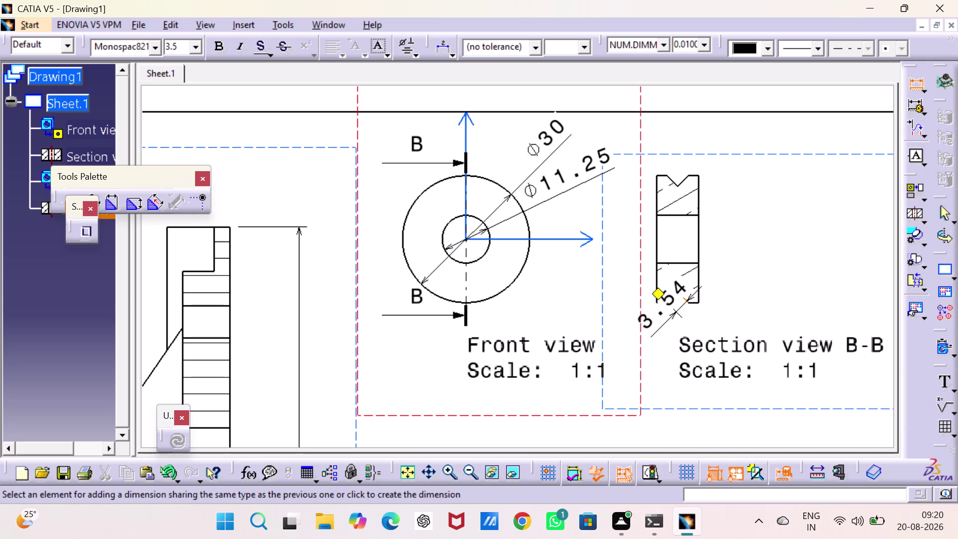
key(Escape)
key(Escape)
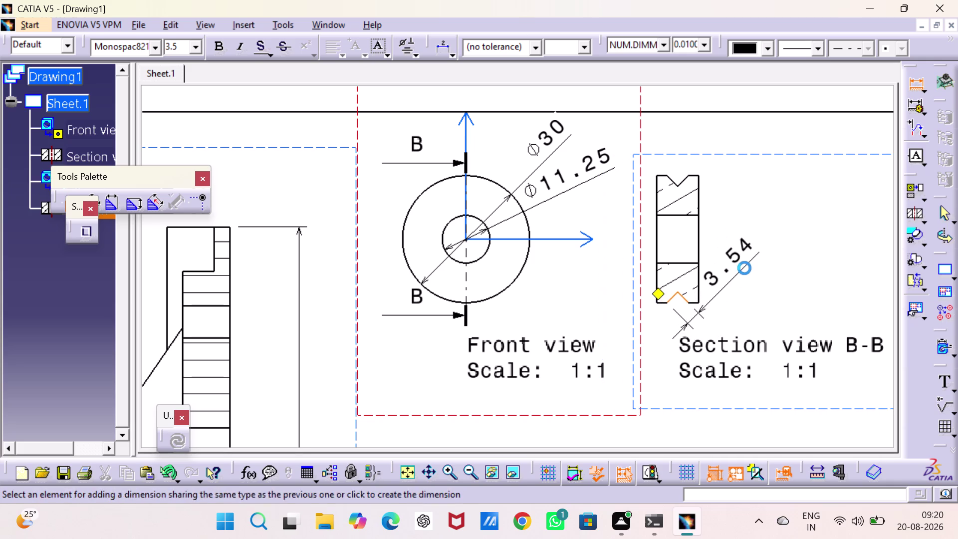
key(Escape)
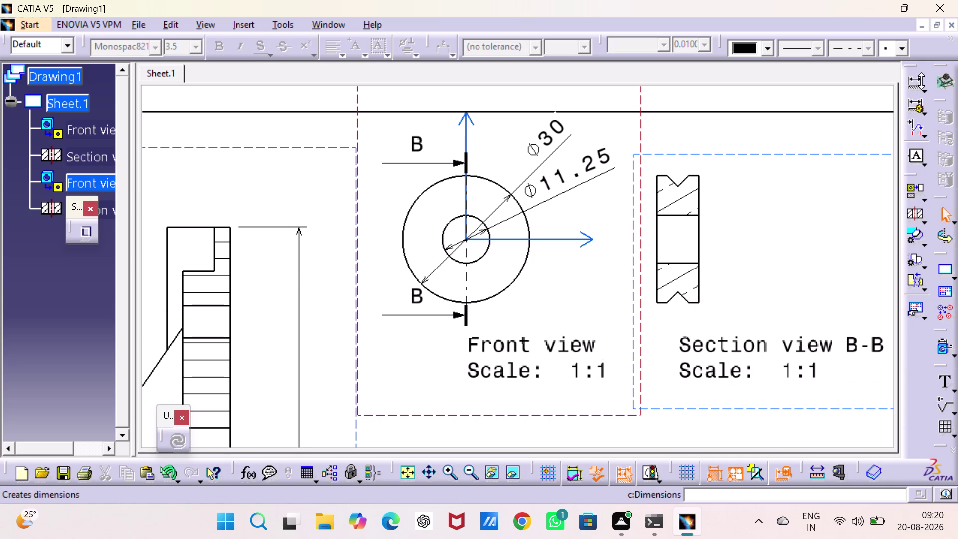
double_click(915, 81)
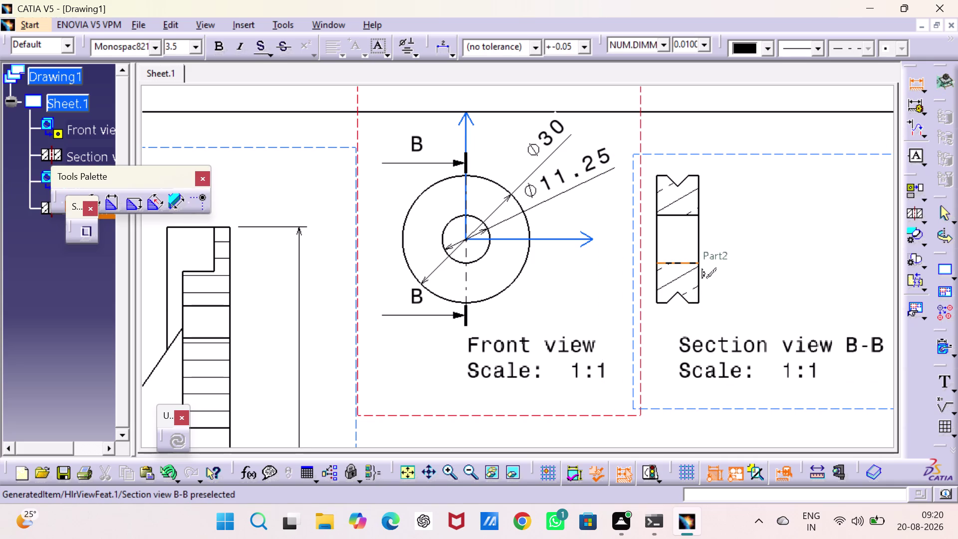
Dimension section view B-B with the Ø30 diameter and the 10 width.
drag(693, 303, 688, 268)
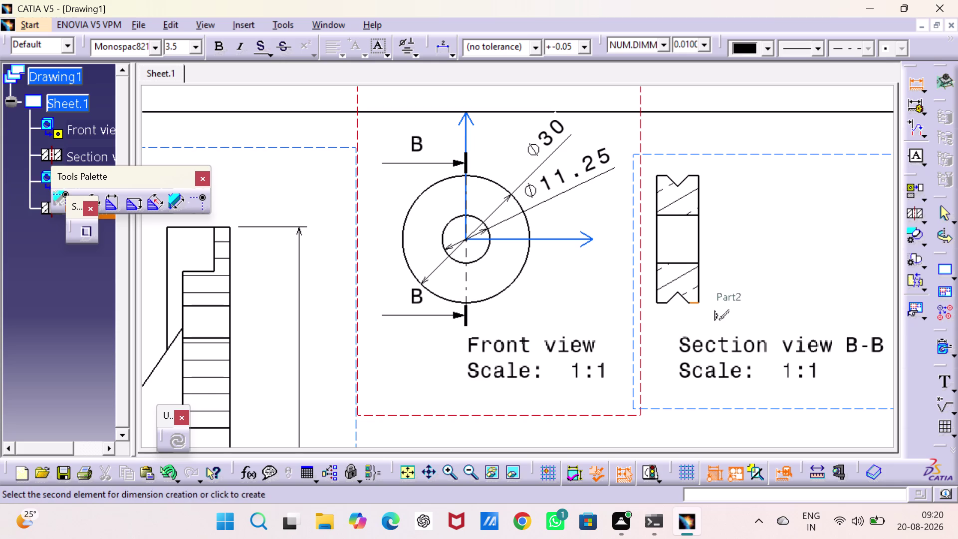
click(747, 229)
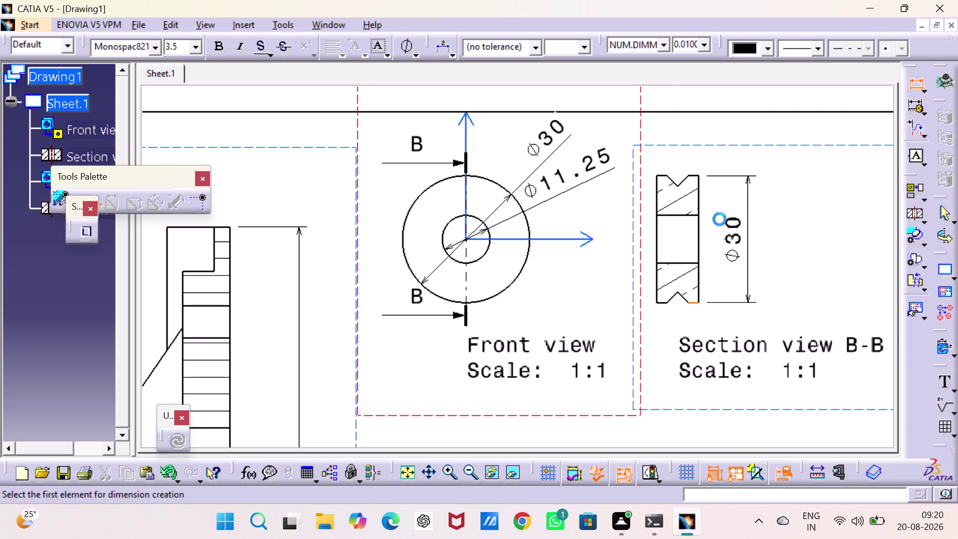
click(699, 199)
click(656, 196)
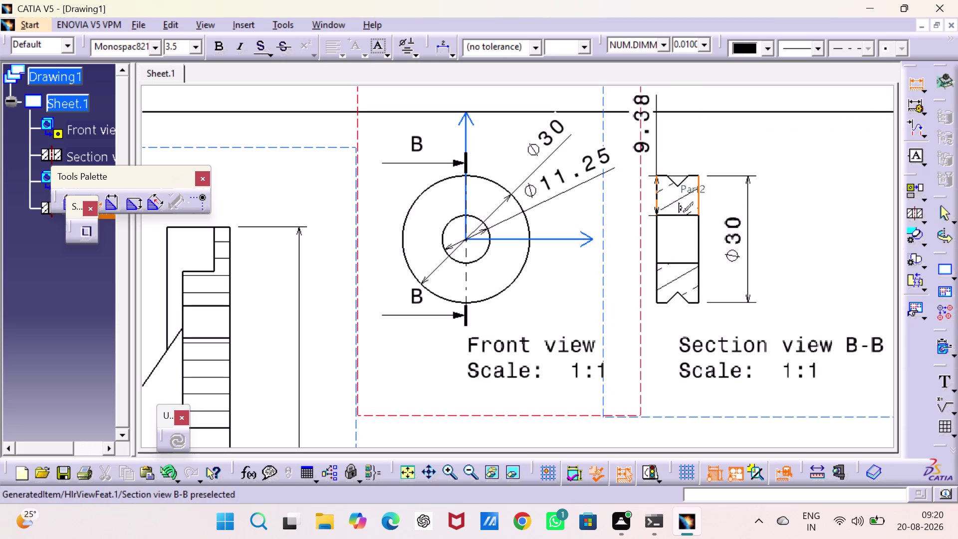
click(676, 148)
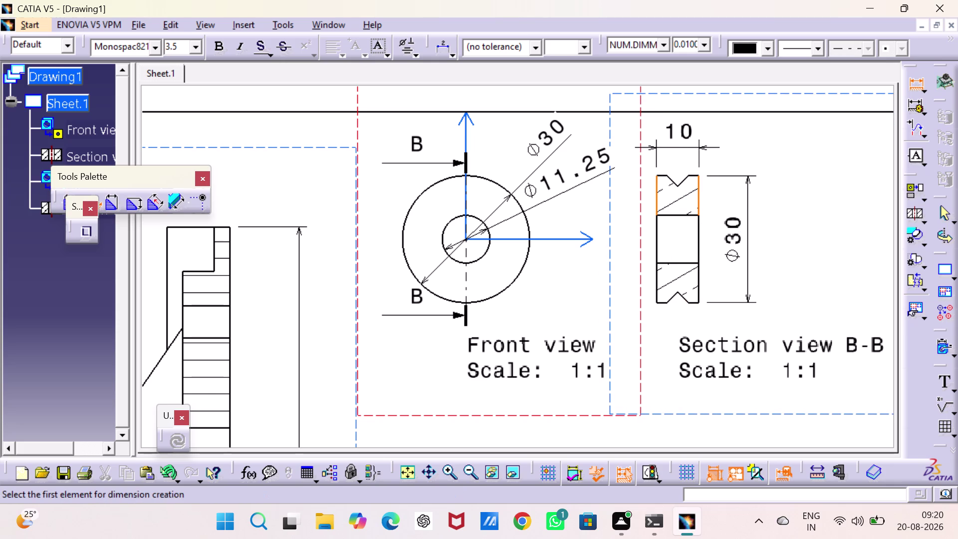
click(683, 184)
click(673, 181)
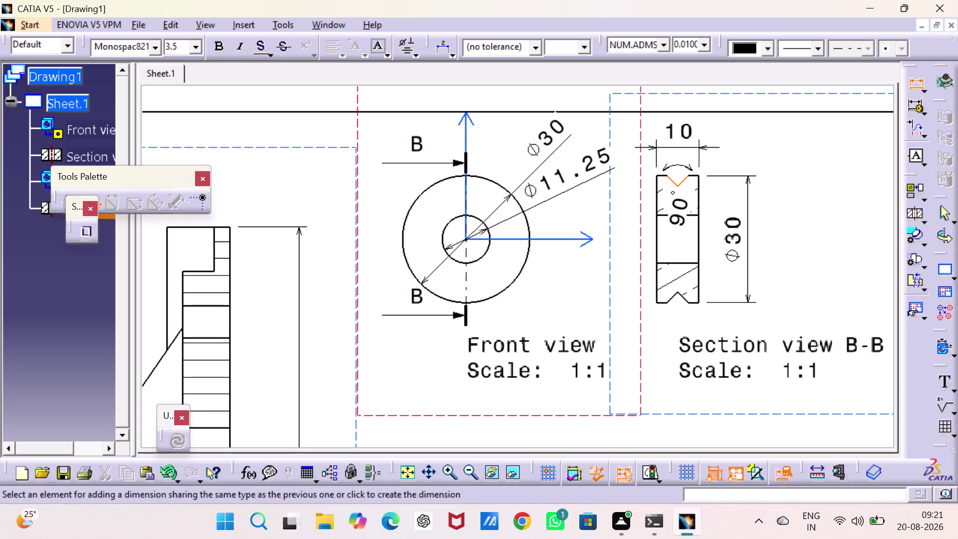
Add the 90° groove angle and the 2.5 groove dimension, cancelling an unwanted one.
click(678, 165)
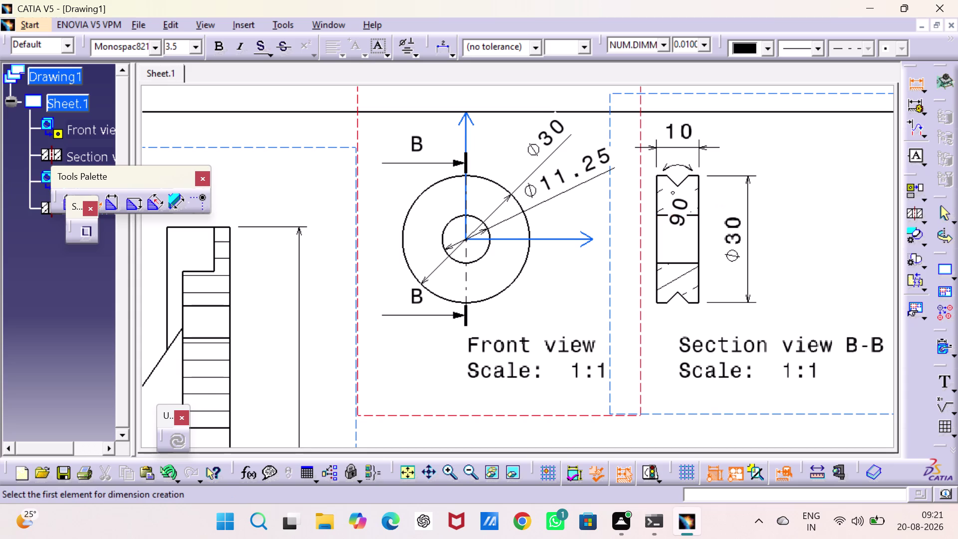
click(689, 175)
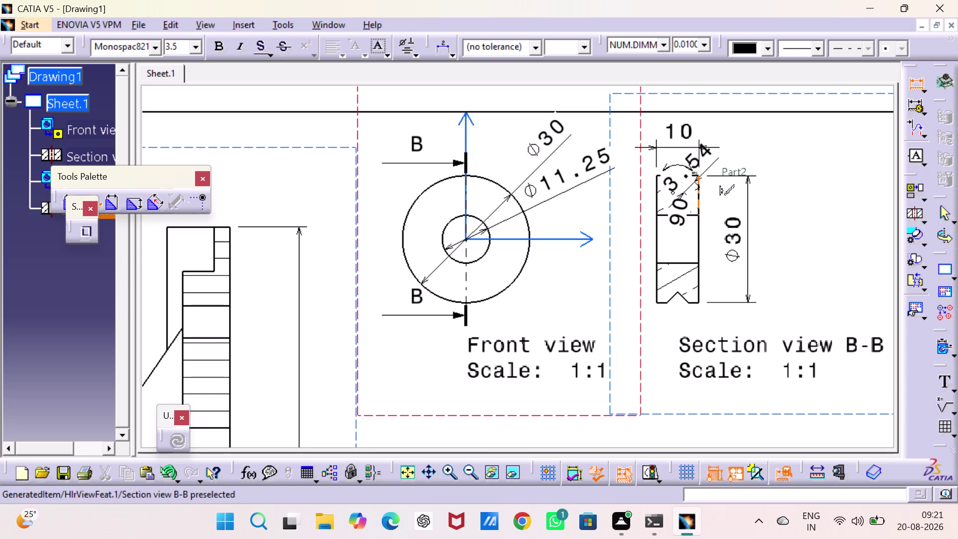
click(697, 175)
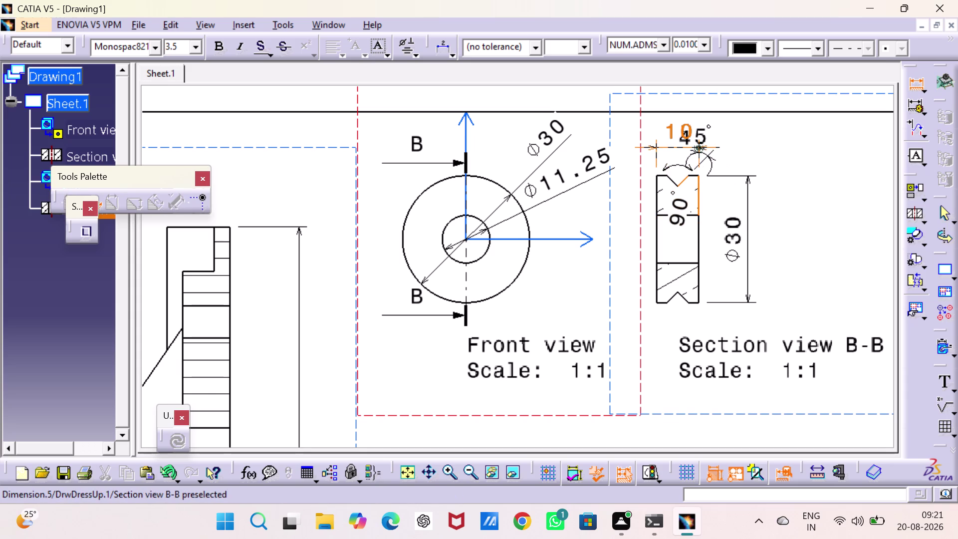
key(Escape)
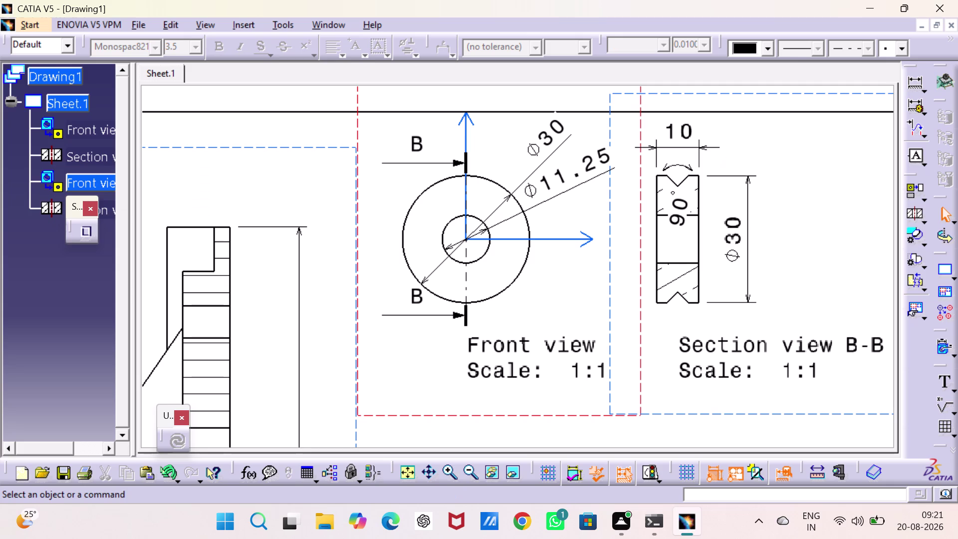
click(908, 76)
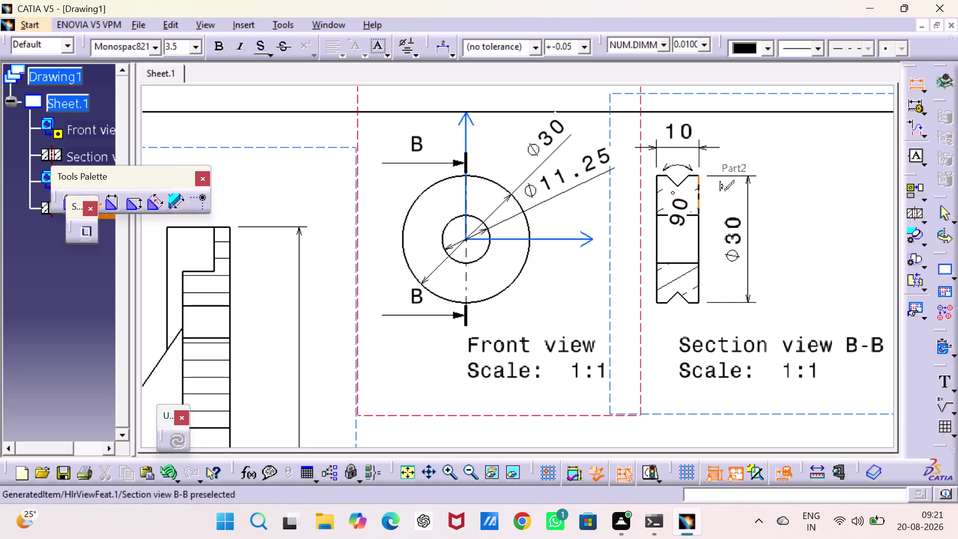
click(693, 174)
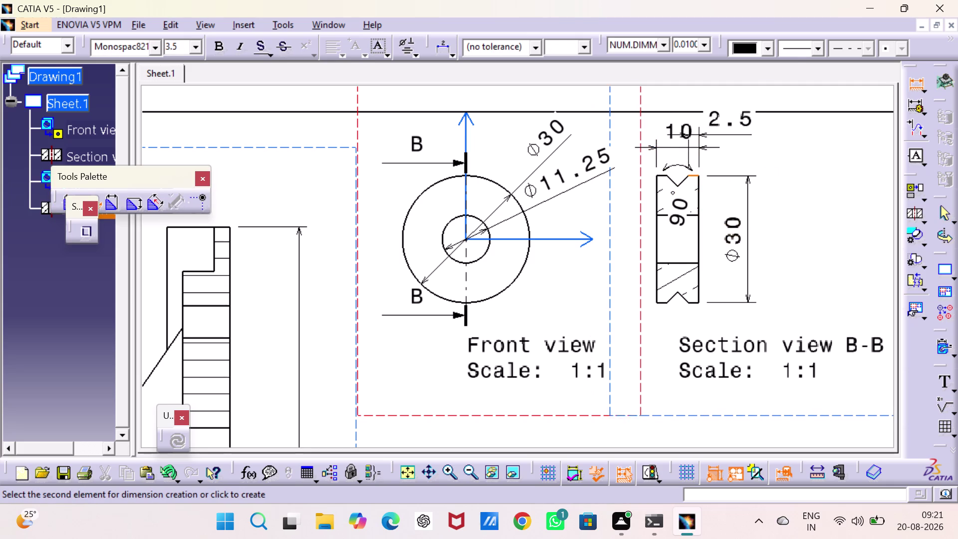
click(731, 162)
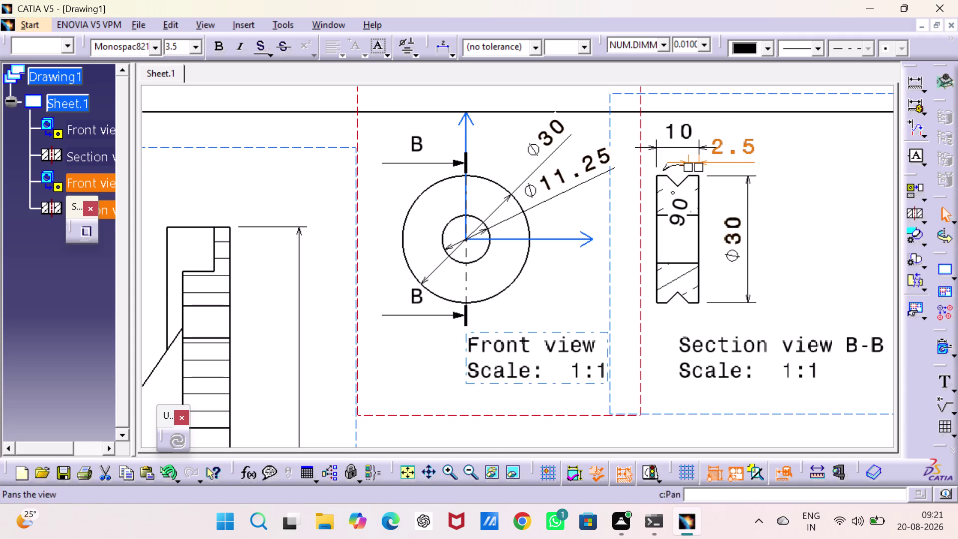
key(Escape)
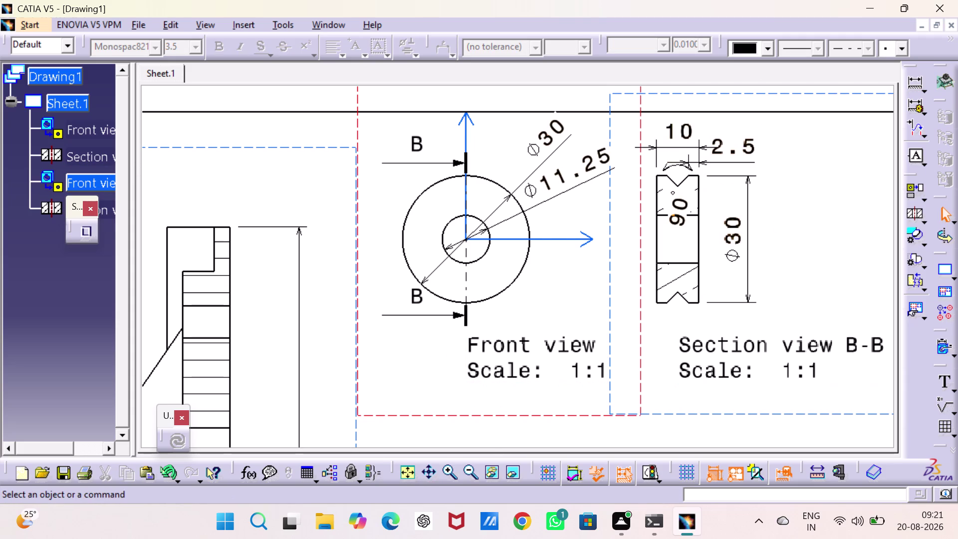
right_click(609, 271)
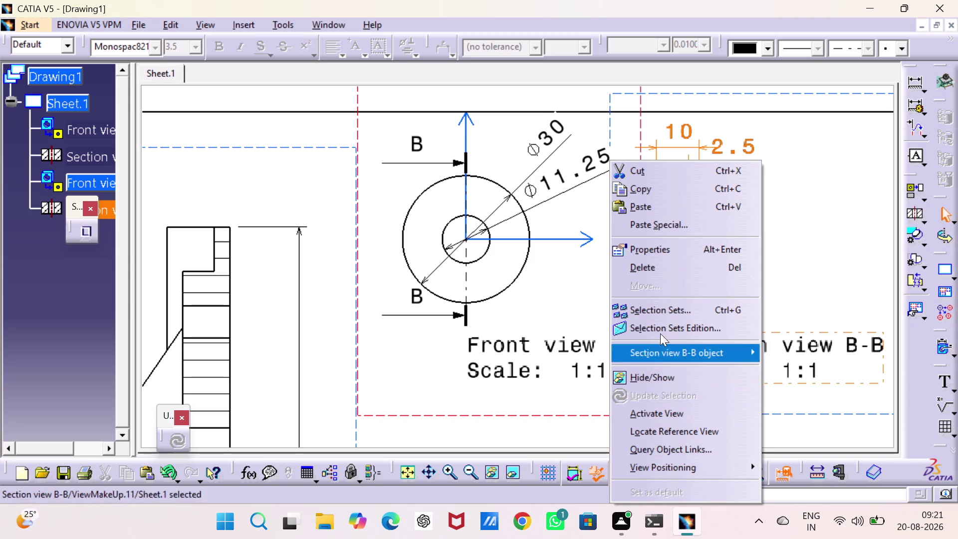
Set section view B-B's scale to 3:1 in its properties.
click(670, 249)
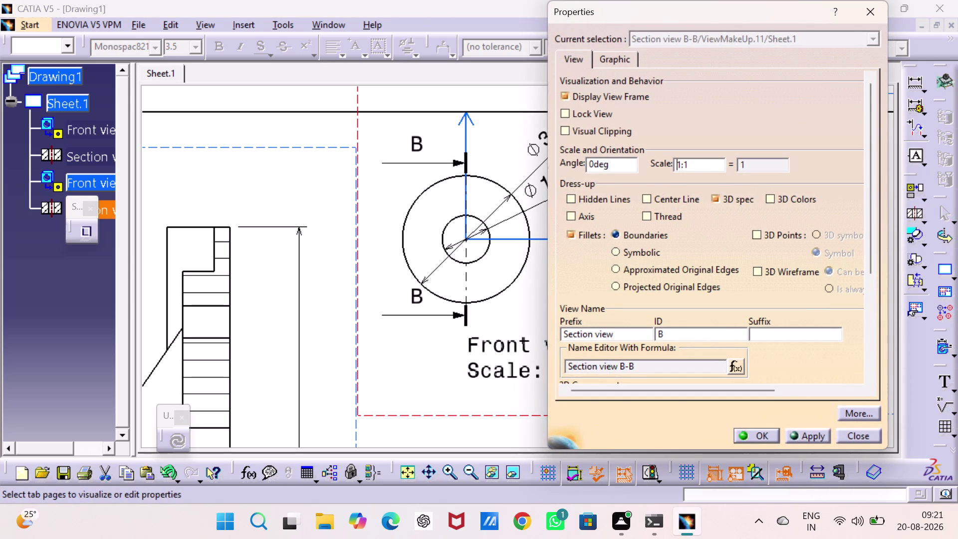
key(Right)
key(BackSpace)
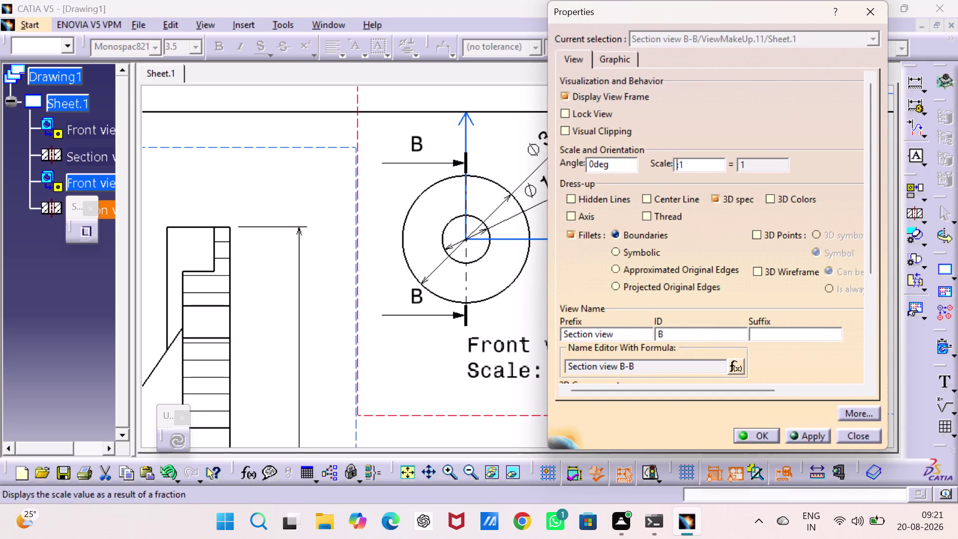
key(3)
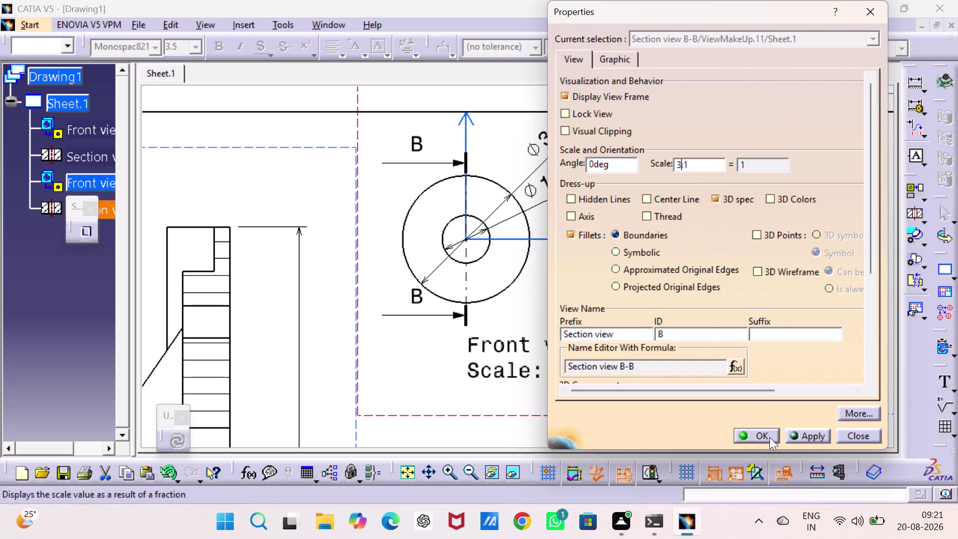
click(764, 435)
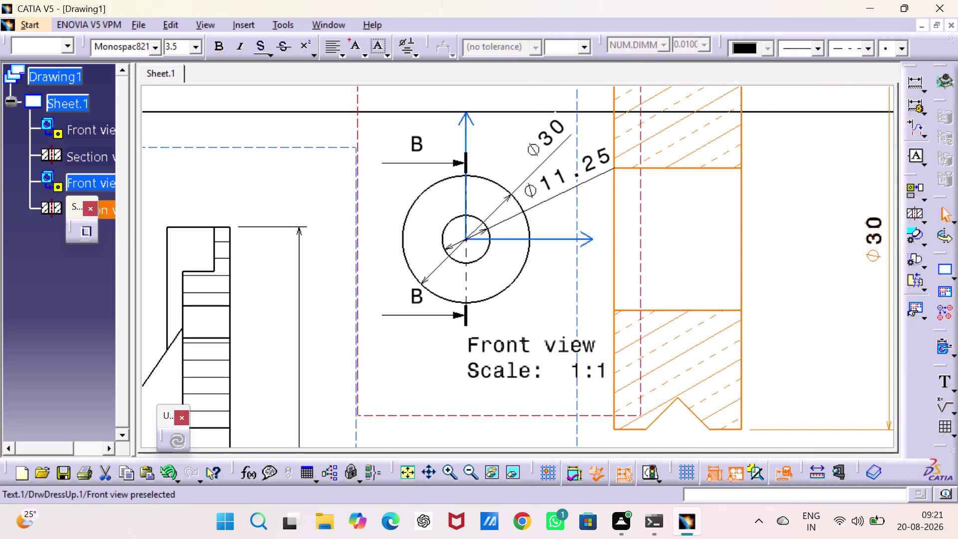
right_click(576, 282)
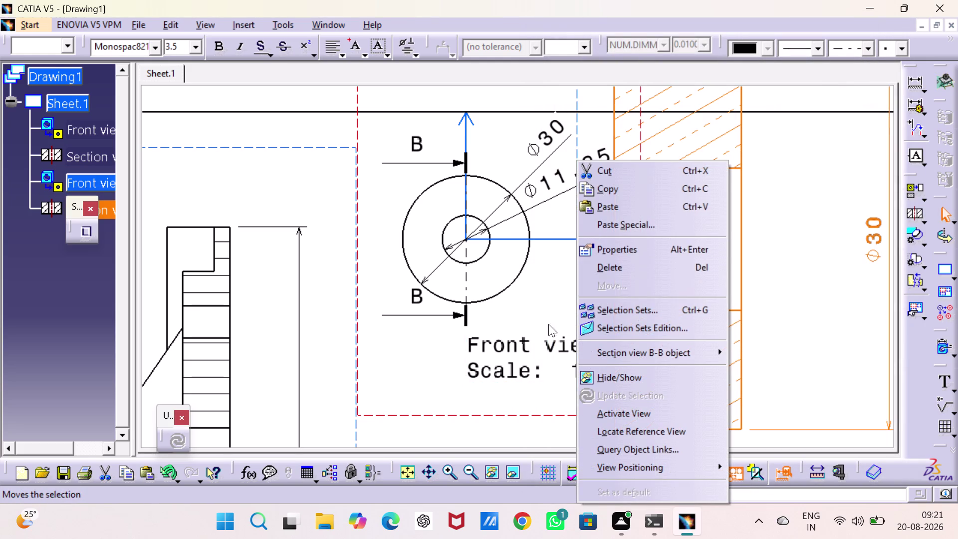
click(504, 359)
Check the pulley front view's scale value in its properties.
right_click(401, 415)
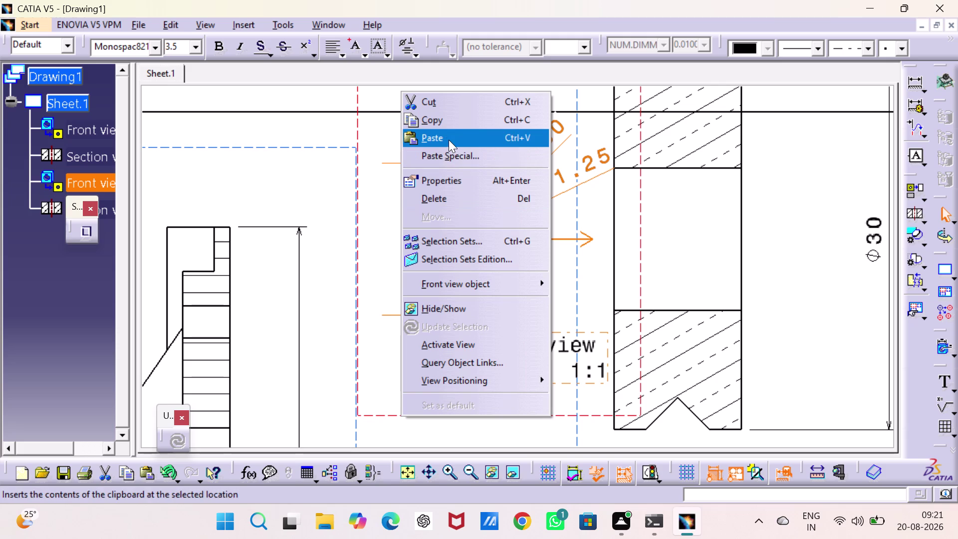
click(465, 185)
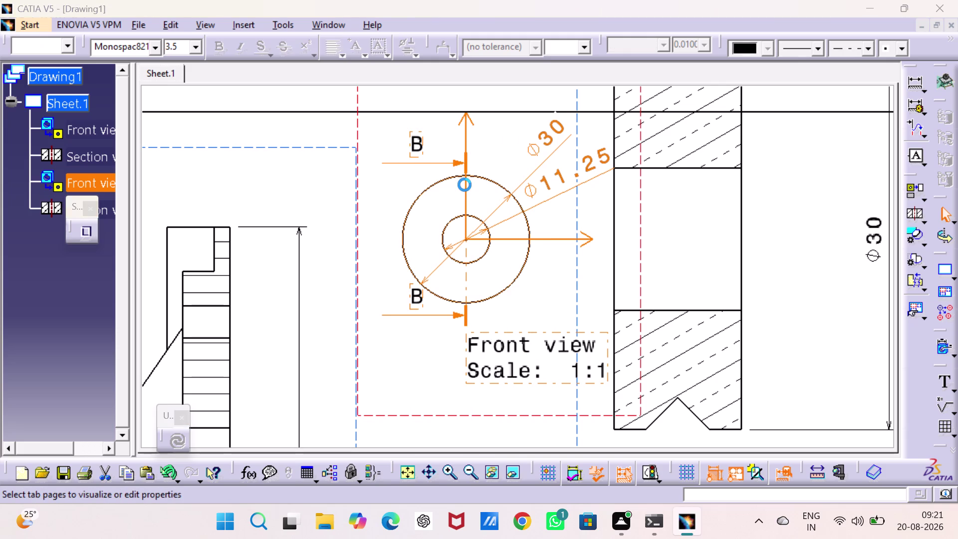
key(Right)
key(BackSpace)
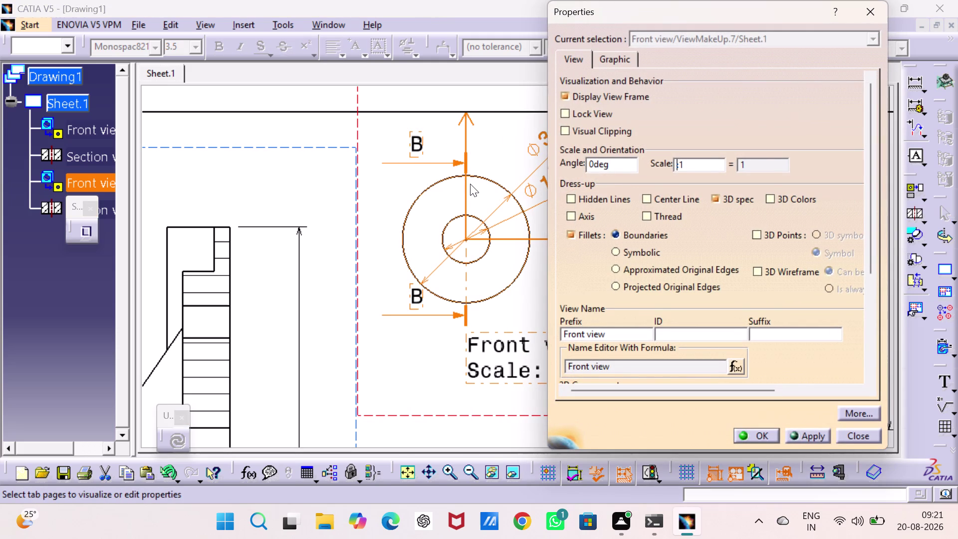
key(3)
key(Return)
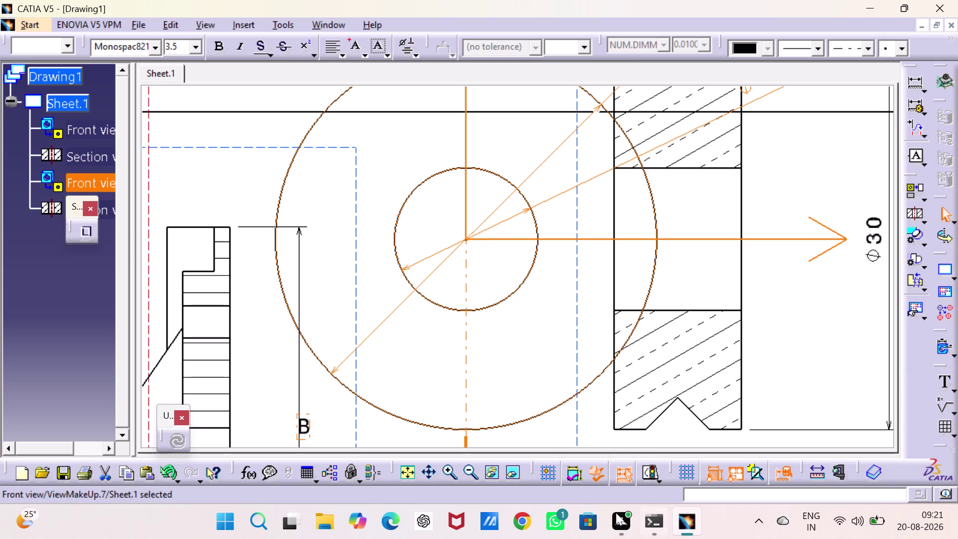
Fit the whole sheet and nudge section view B-B beside the front view.
click(411, 471)
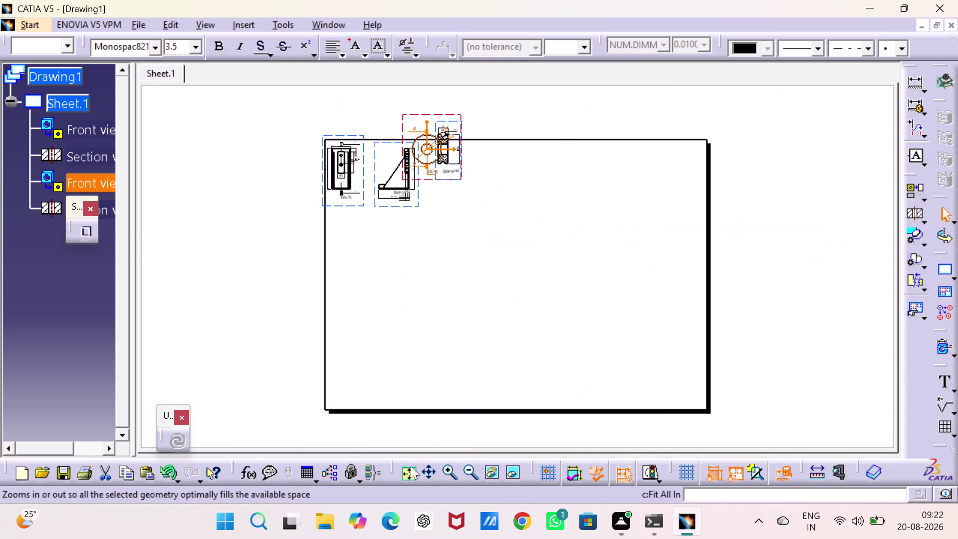
drag(461, 146, 478, 173)
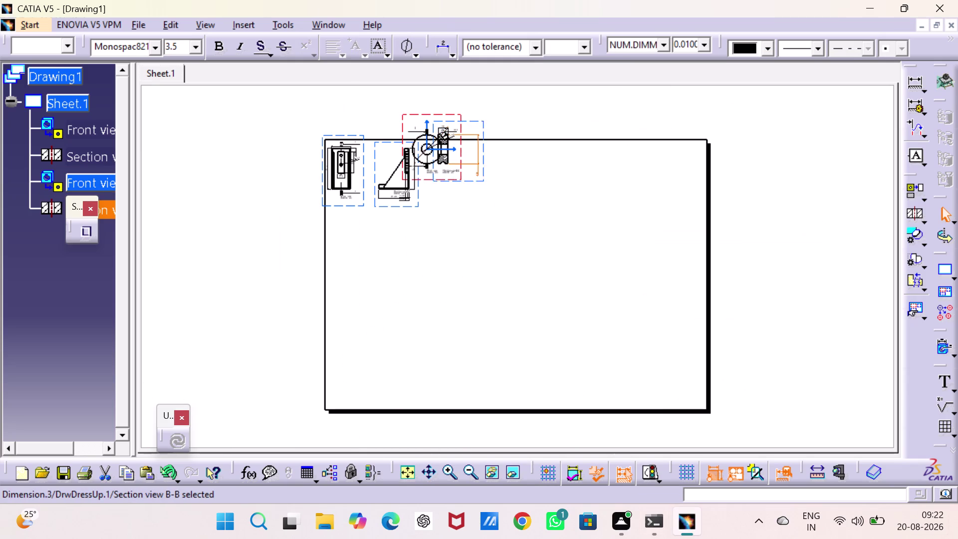
drag(478, 173, 490, 177)
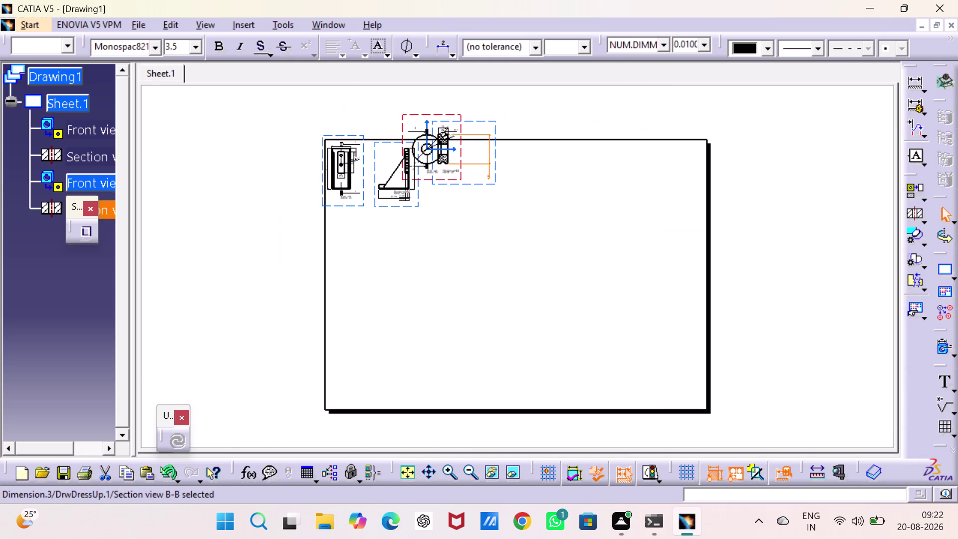
key(Escape)
key(Escape)
Drag the pulley front view and section view B-B into a row right of the bracket views.
key(Escape)
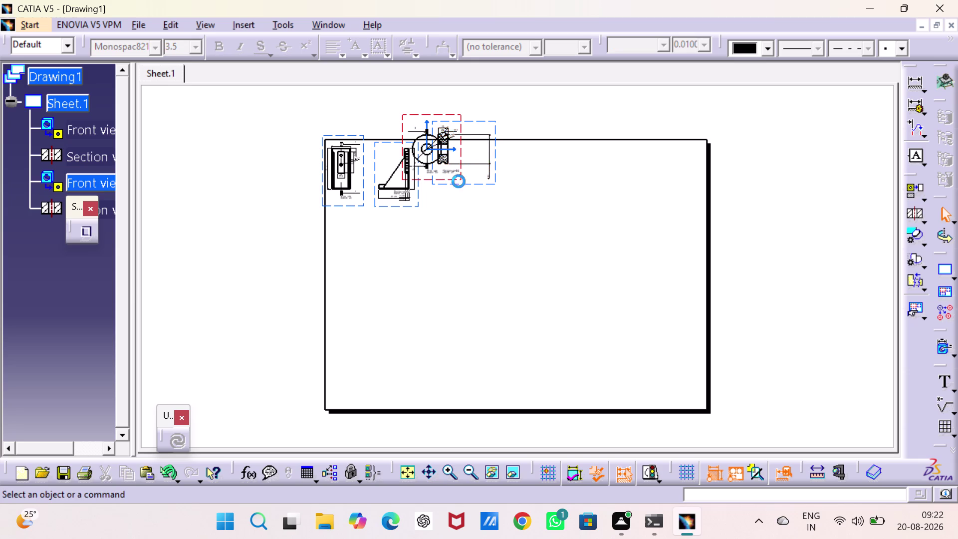
drag(490, 159, 455, 158)
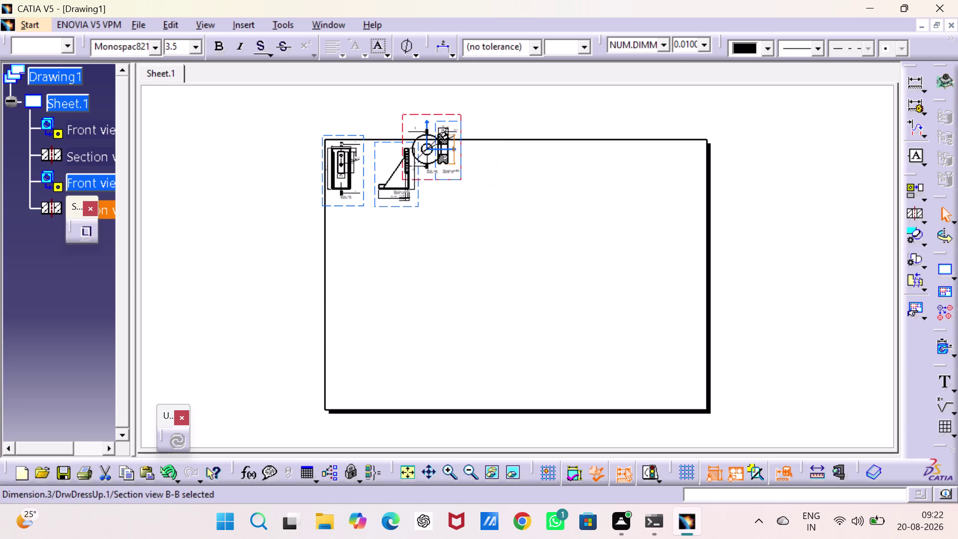
drag(455, 158, 459, 158)
key(Escape)
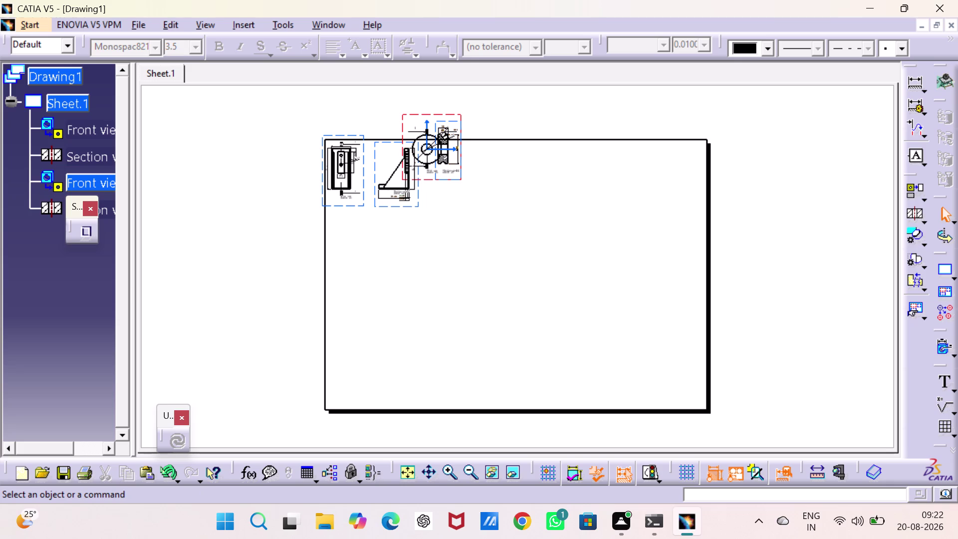
drag(432, 179, 478, 206)
drag(436, 180, 455, 208)
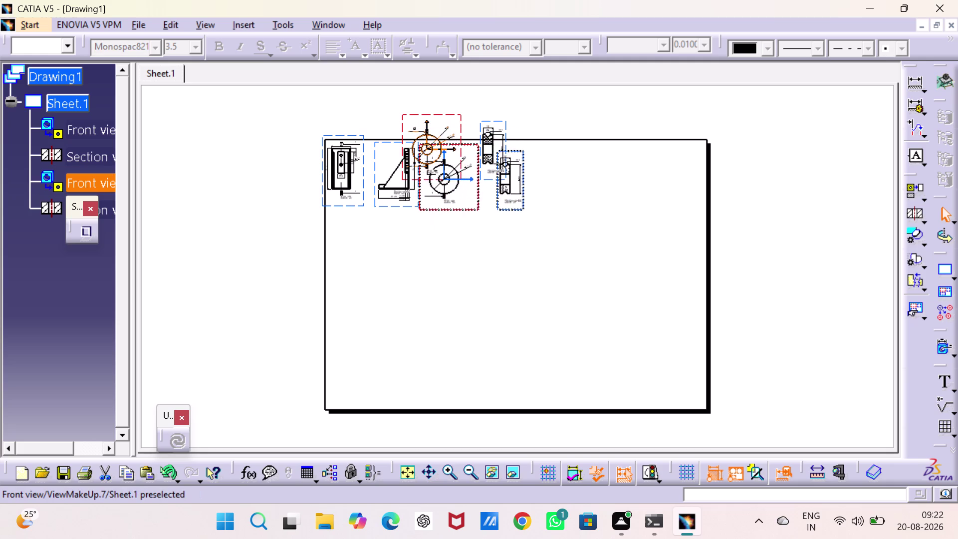
drag(454, 208, 453, 207)
click(552, 319)
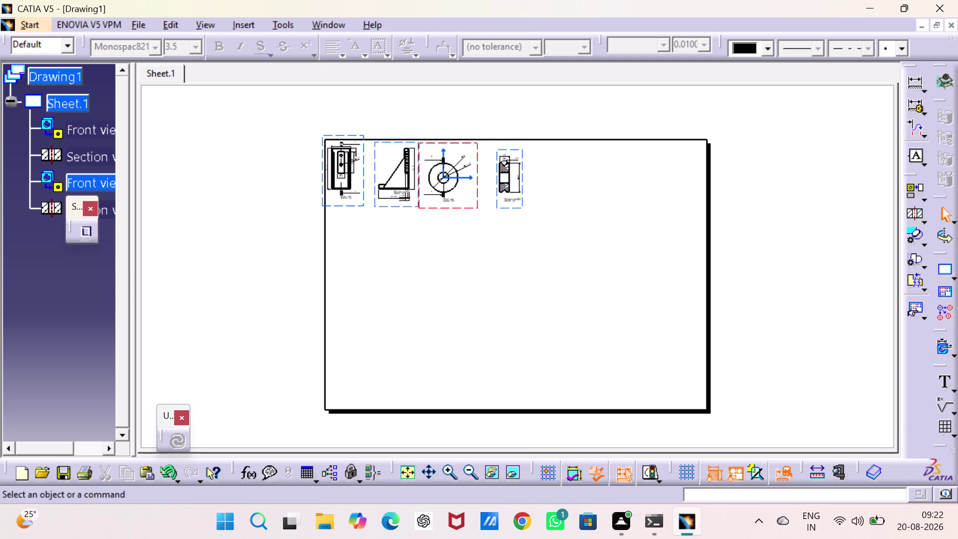
drag(495, 208, 484, 206)
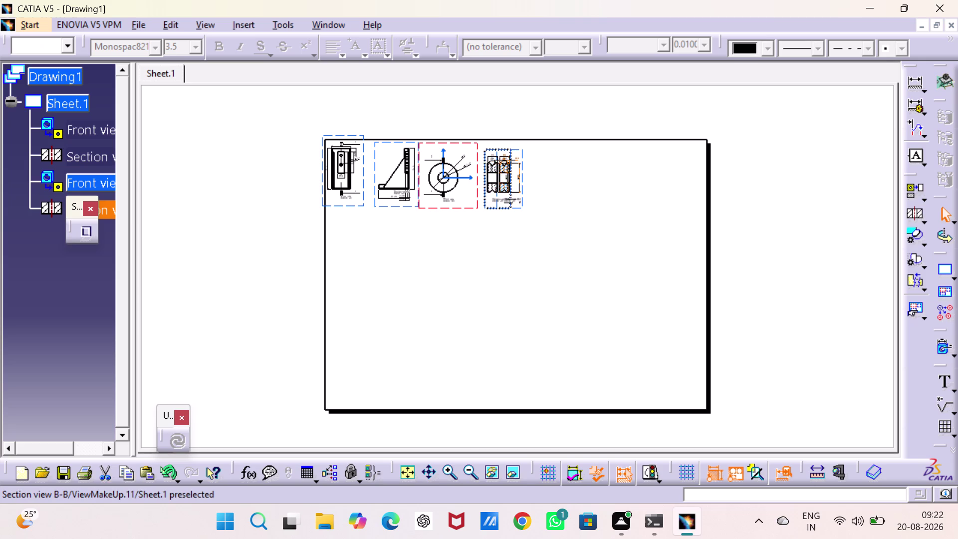
drag(484, 206, 480, 207)
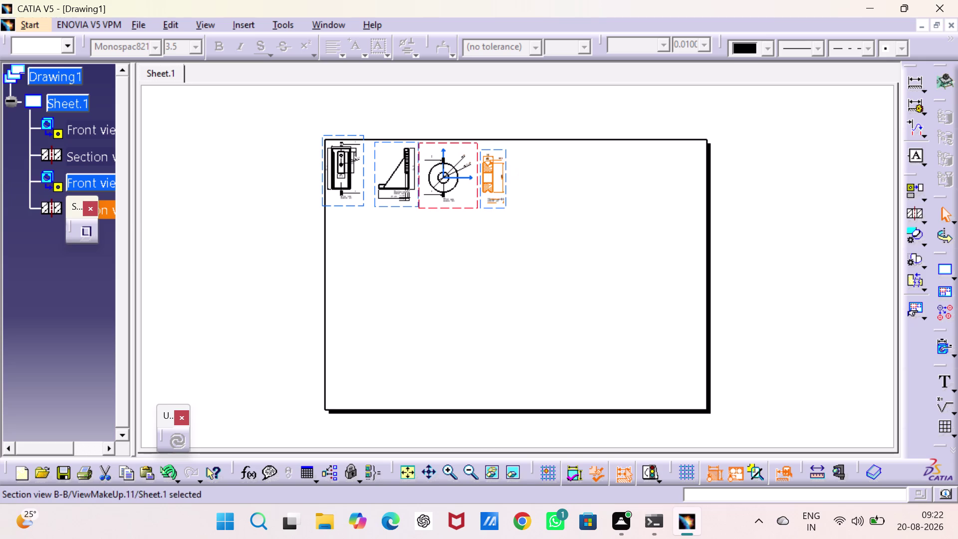
click(448, 268)
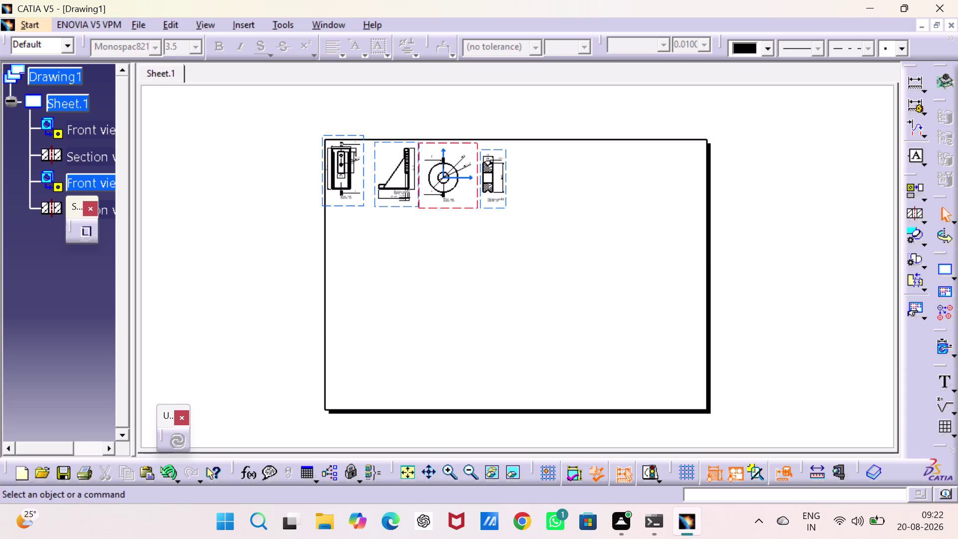
Shift section view B-B and the pulley front view further right.
double_click(451, 468)
middle_drag(430, 345, 540, 437)
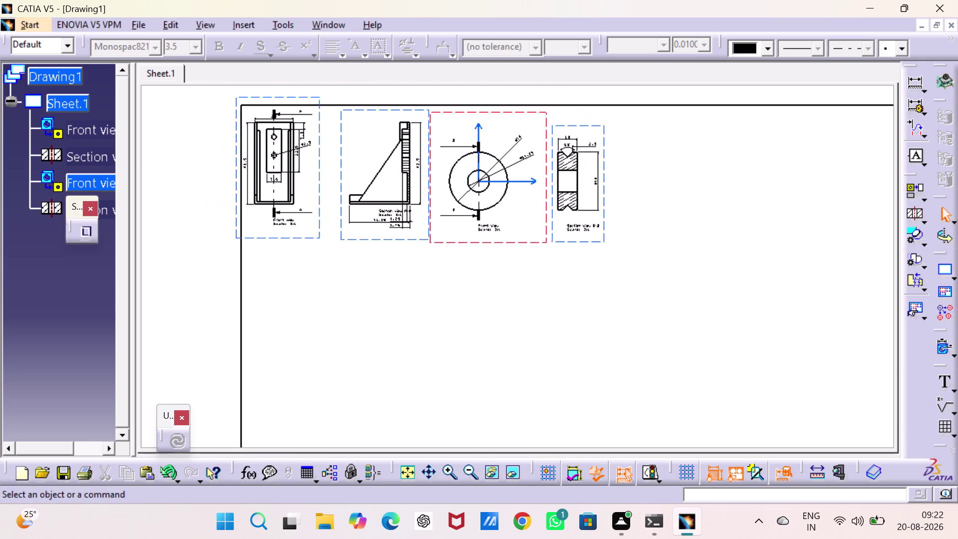
middle_drag(540, 437, 544, 451)
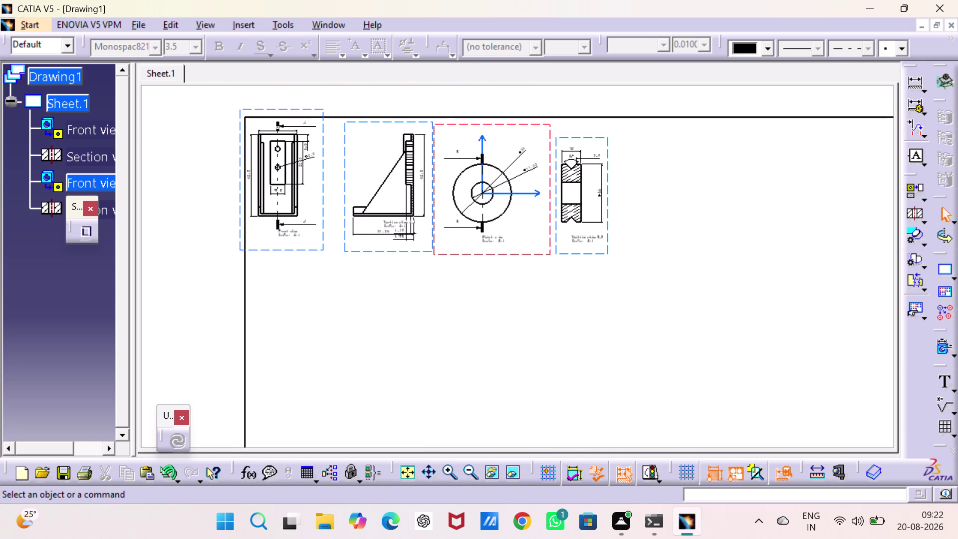
drag(610, 236, 620, 235)
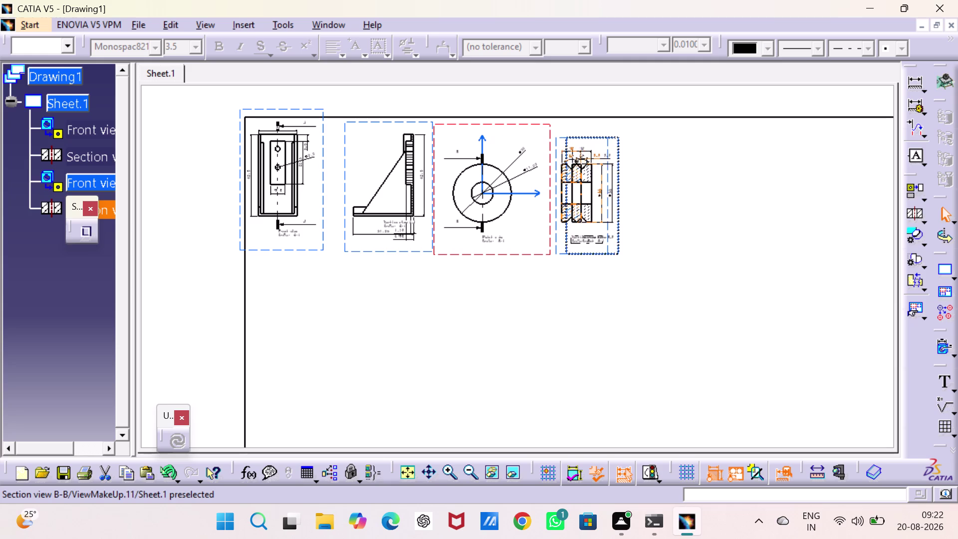
drag(620, 235, 628, 232)
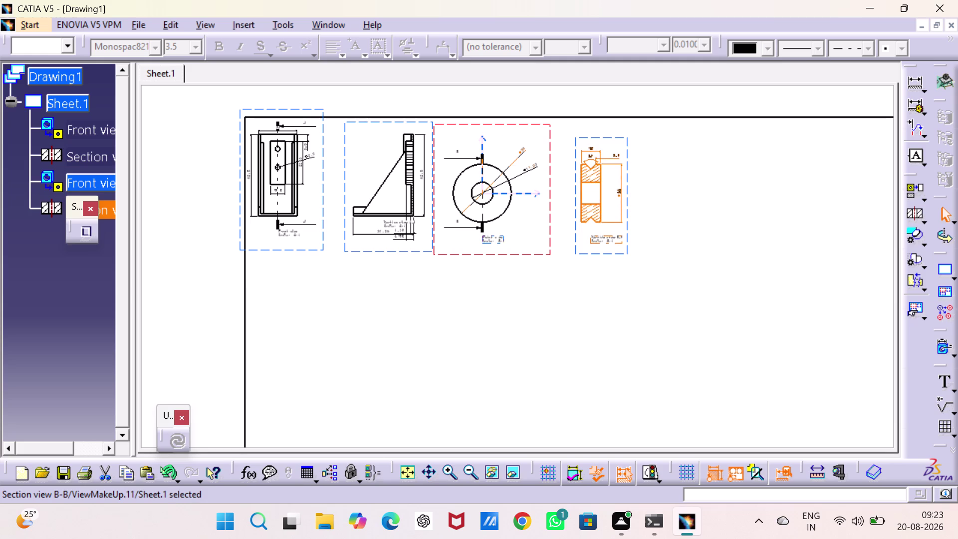
drag(547, 247, 564, 247)
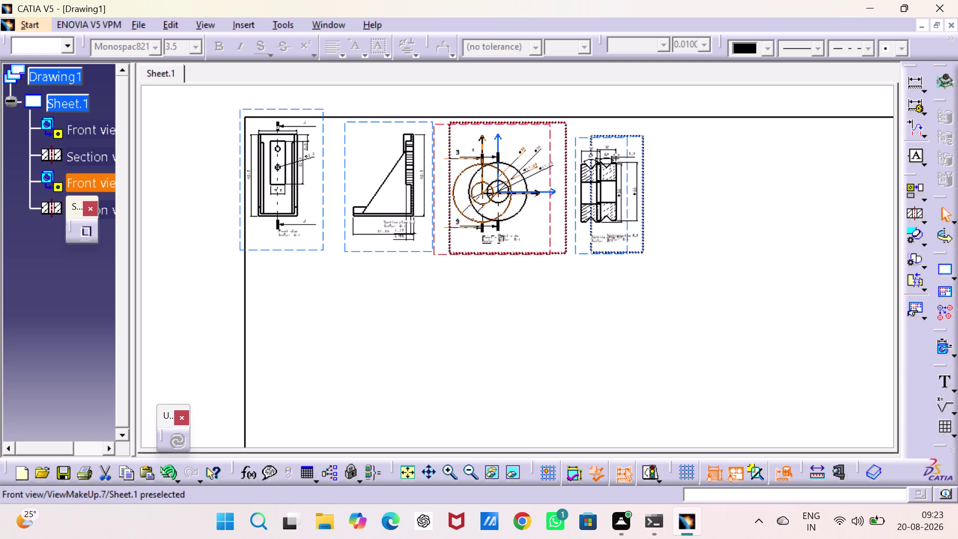
drag(564, 247, 579, 246)
click(570, 325)
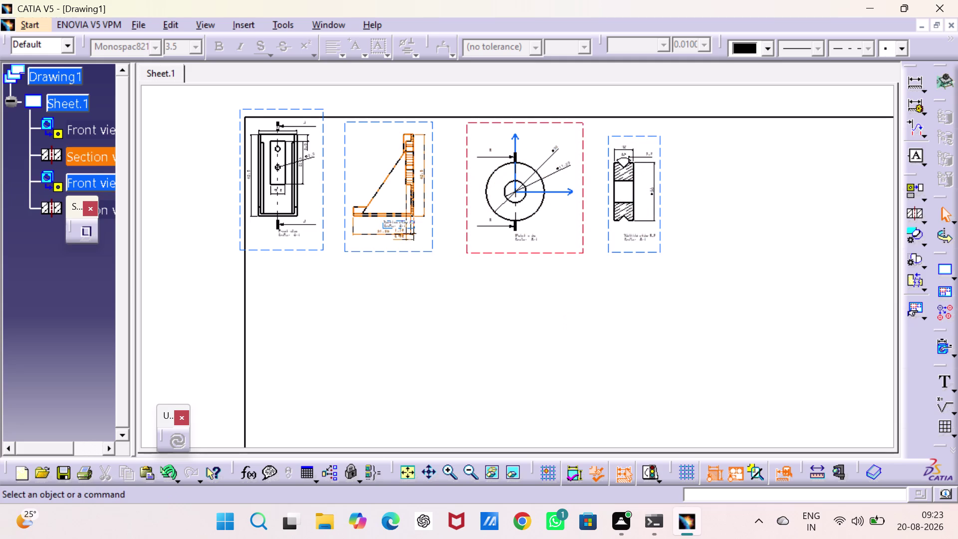
Shift the bracket views right to even out the row spacing.
drag(321, 248, 335, 253)
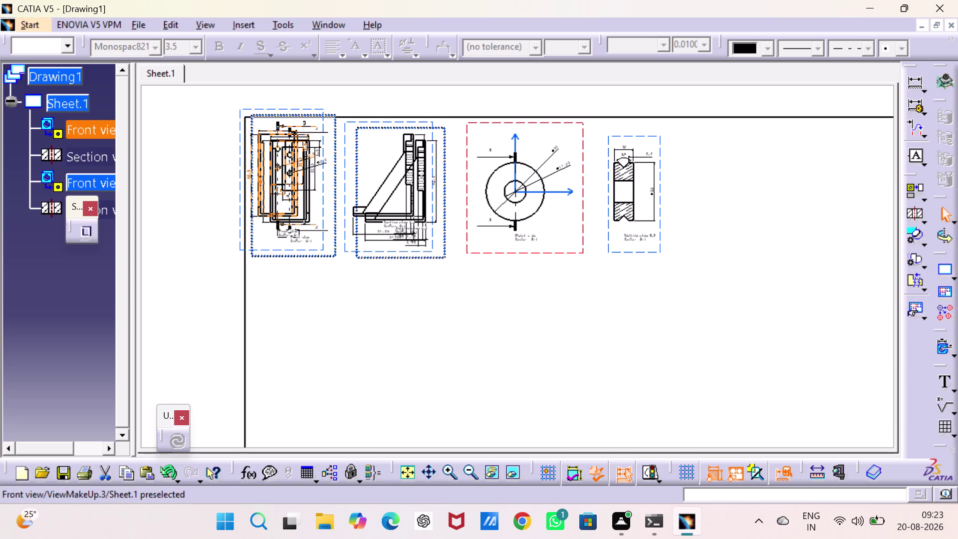
drag(334, 254, 335, 259)
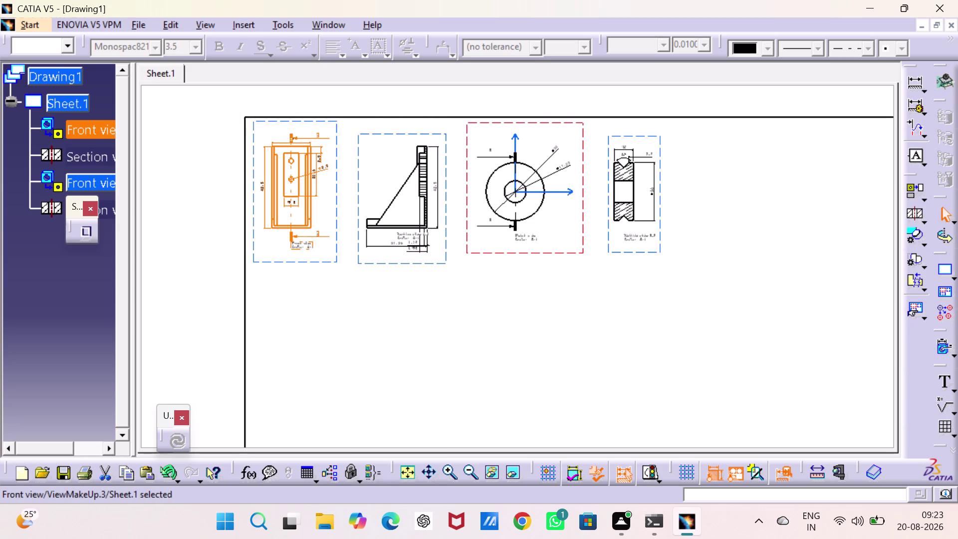
click(434, 349)
middle_drag(435, 347, 402, 281)
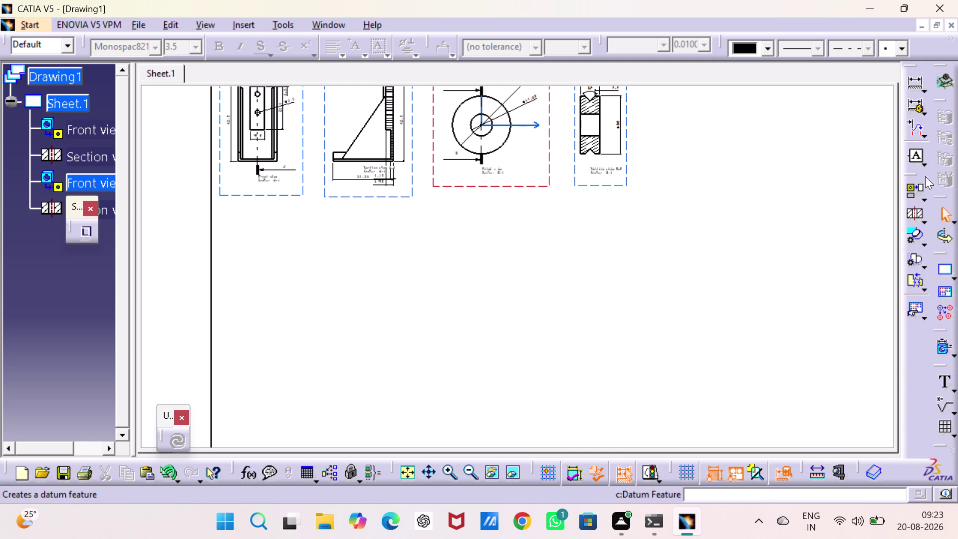
click(925, 195)
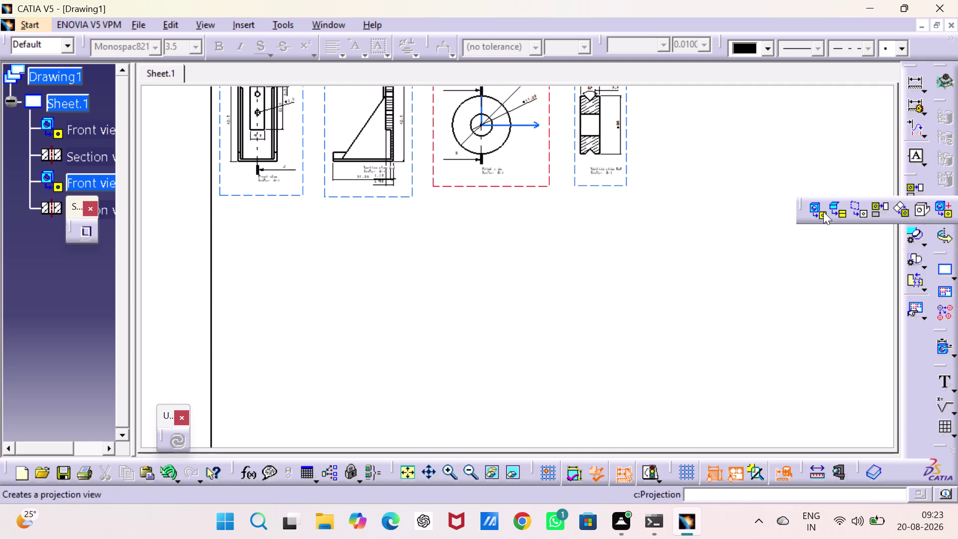
Place a front view of bushing.CATPart on the sheet from its reference face.
click(820, 212)
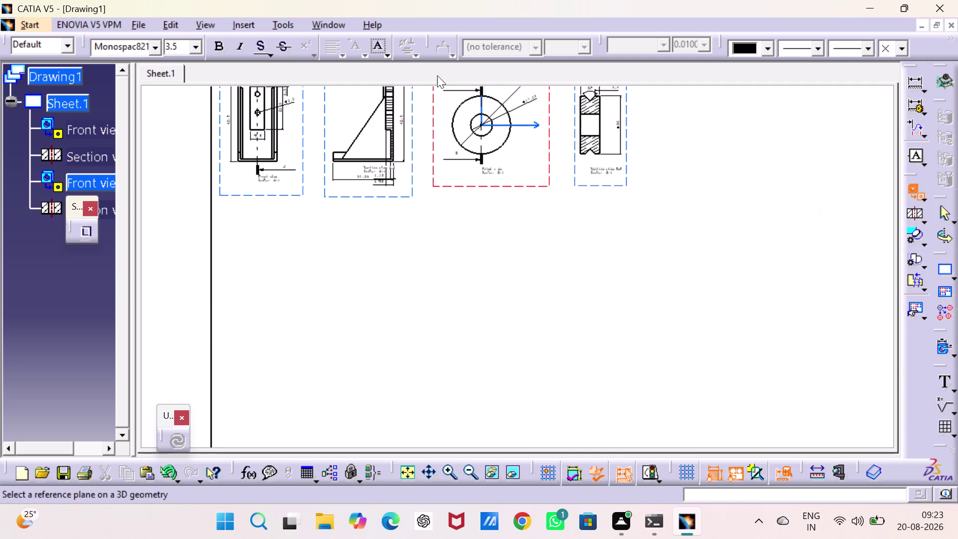
click(337, 20)
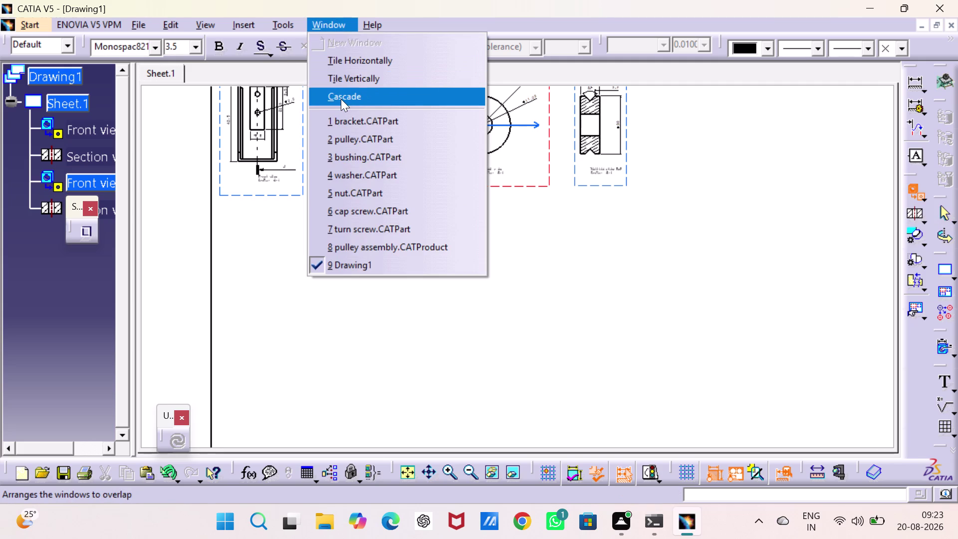
click(357, 156)
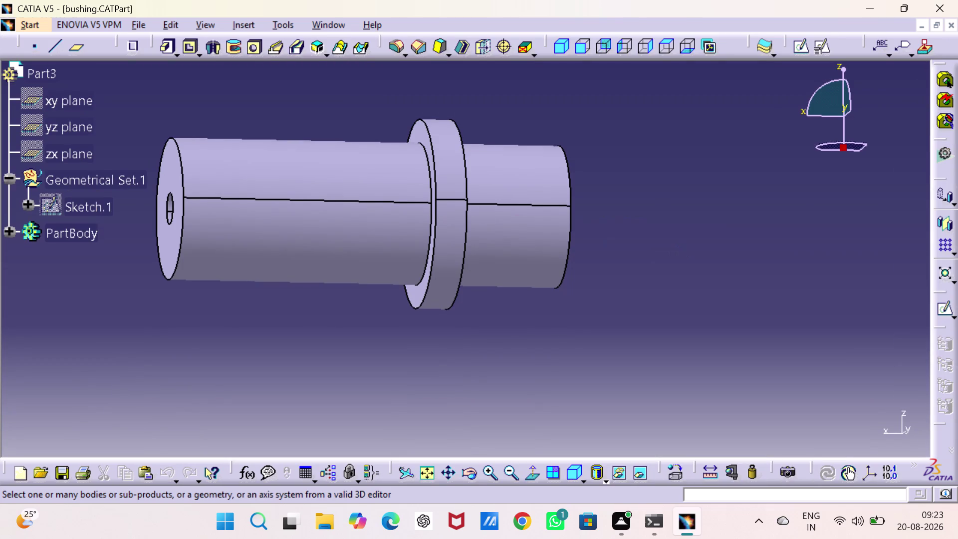
click(175, 186)
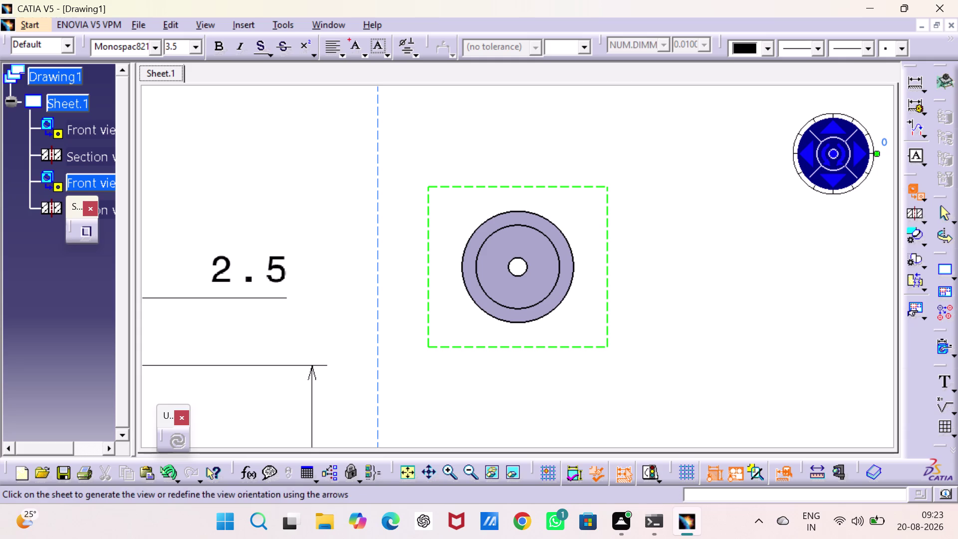
click(680, 281)
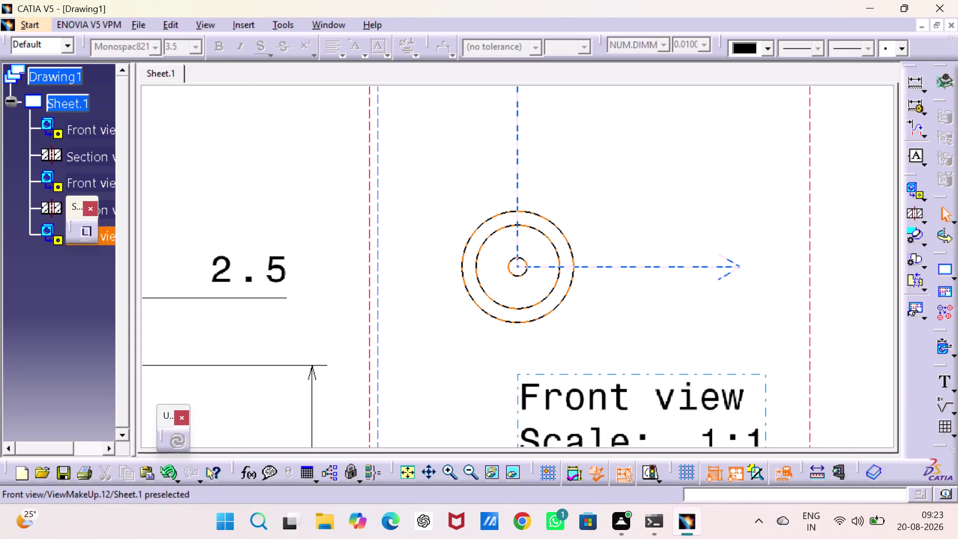
Set the bushing front view's scale to 3:1 and fit the sheet.
right_click(808, 265)
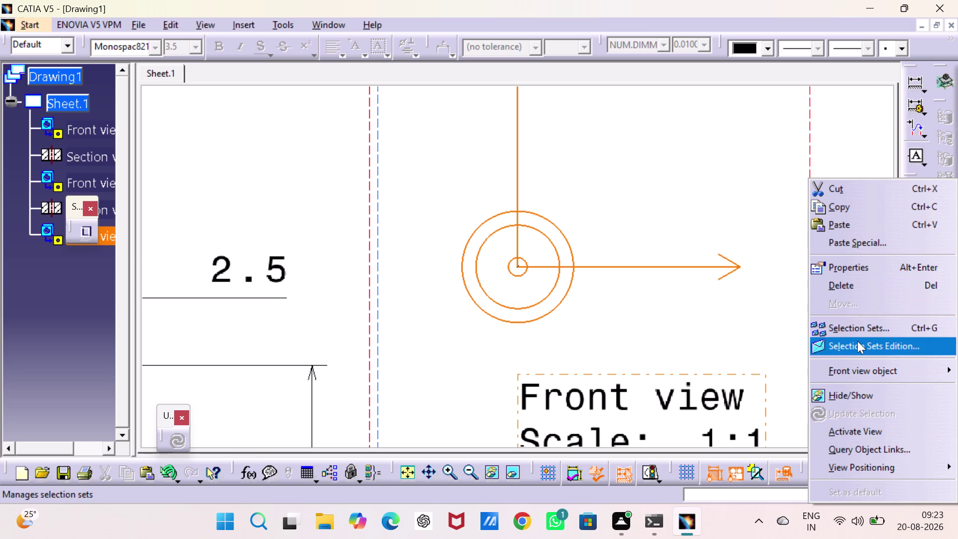
click(833, 273)
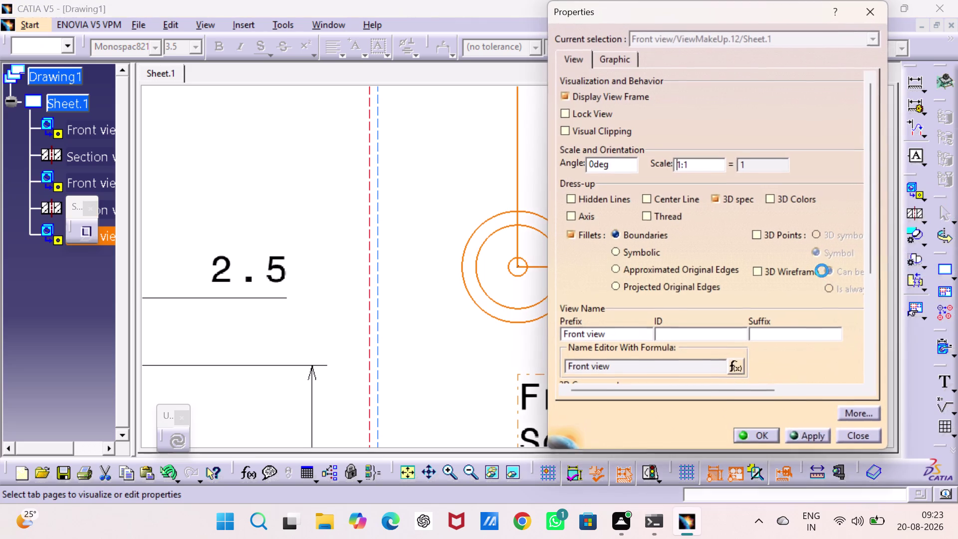
key(Right)
key(BackSpace)
key(3)
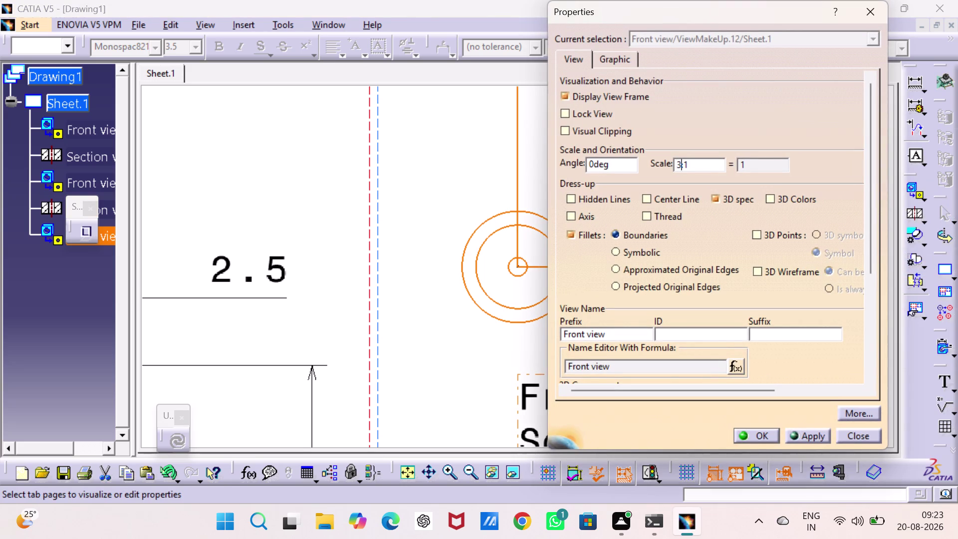
key(Return)
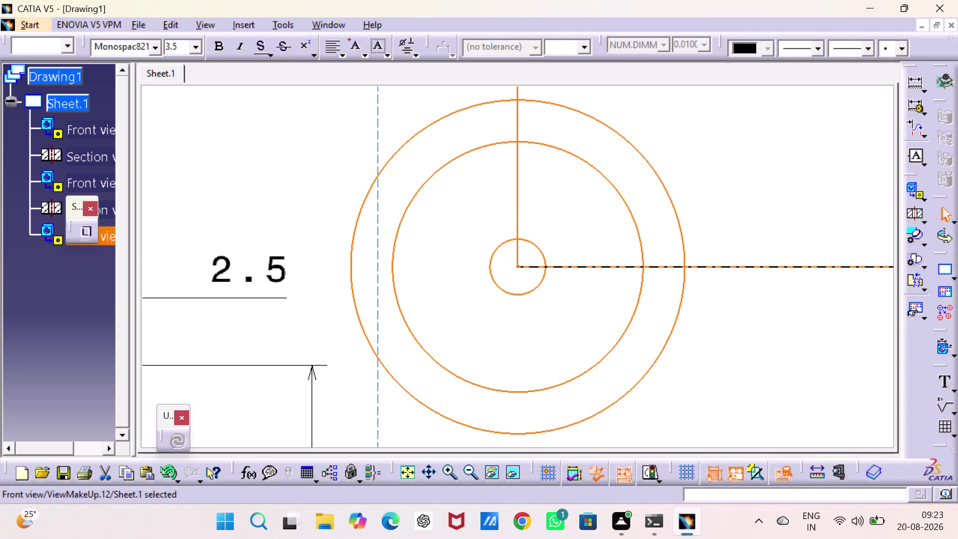
click(413, 474)
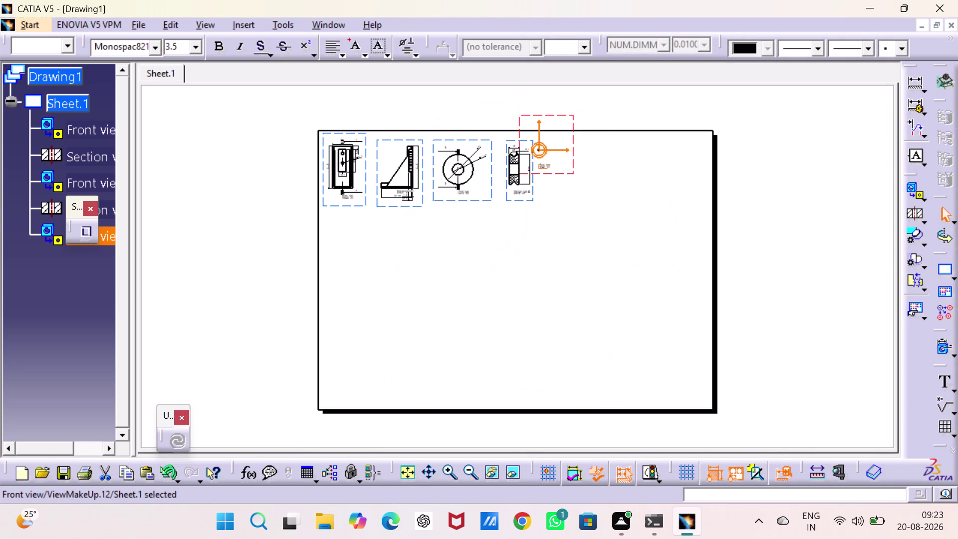
Drag the bushing front view to a second row at the sheet's left and activate it.
drag(563, 172, 564, 230)
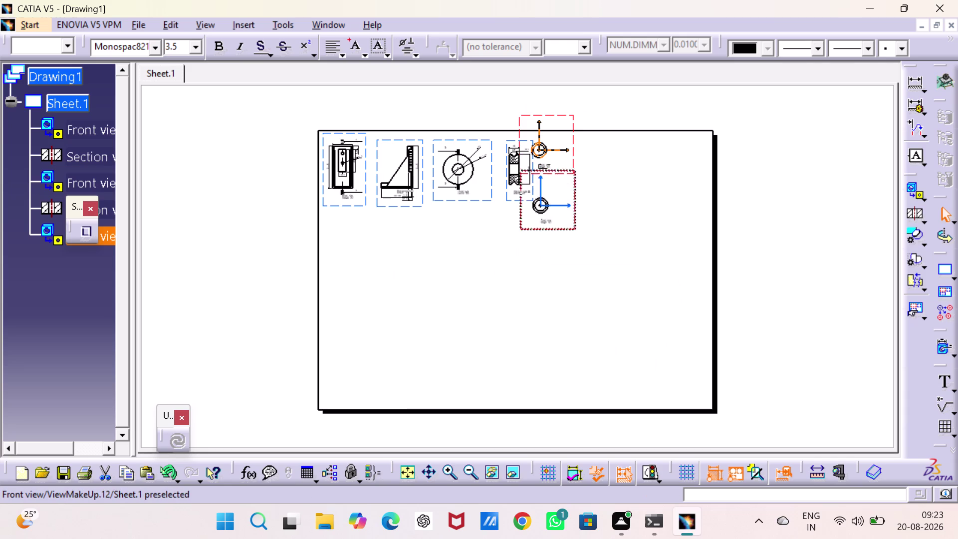
drag(565, 230, 366, 291)
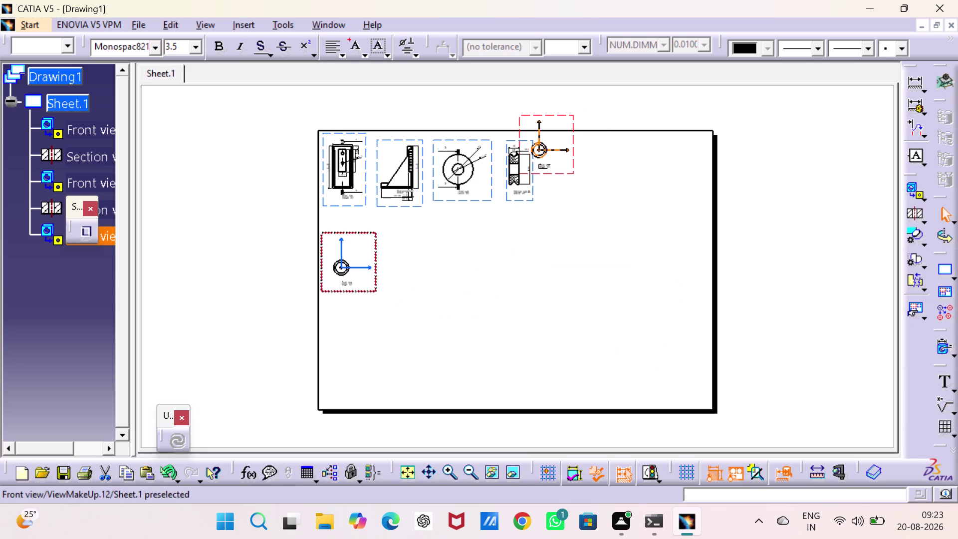
drag(366, 290, 367, 281)
click(400, 307)
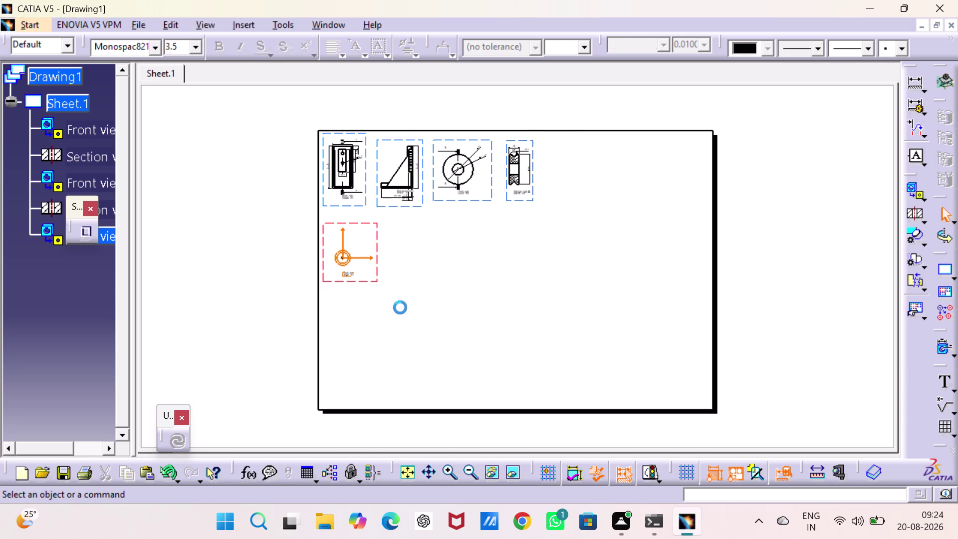
double_click(445, 468)
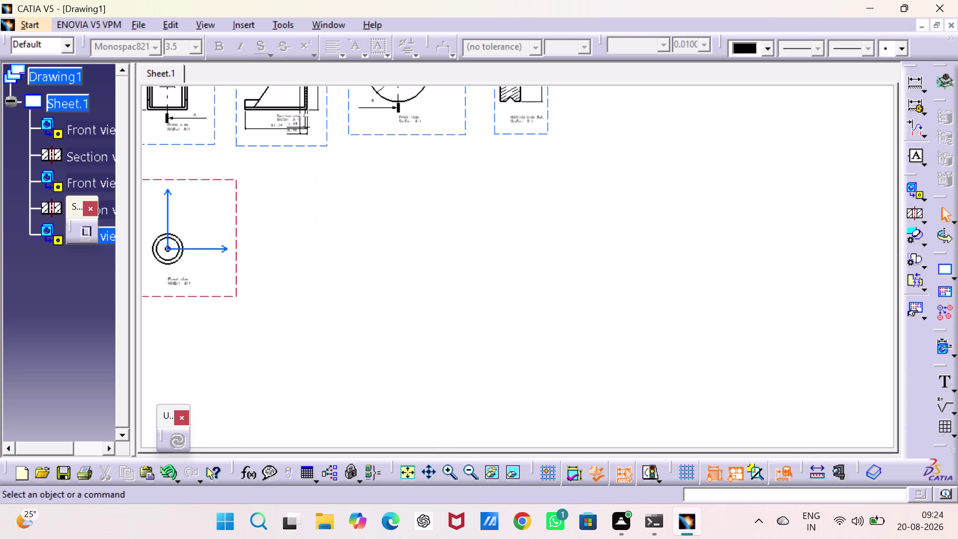
middle_drag(385, 358, 593, 386)
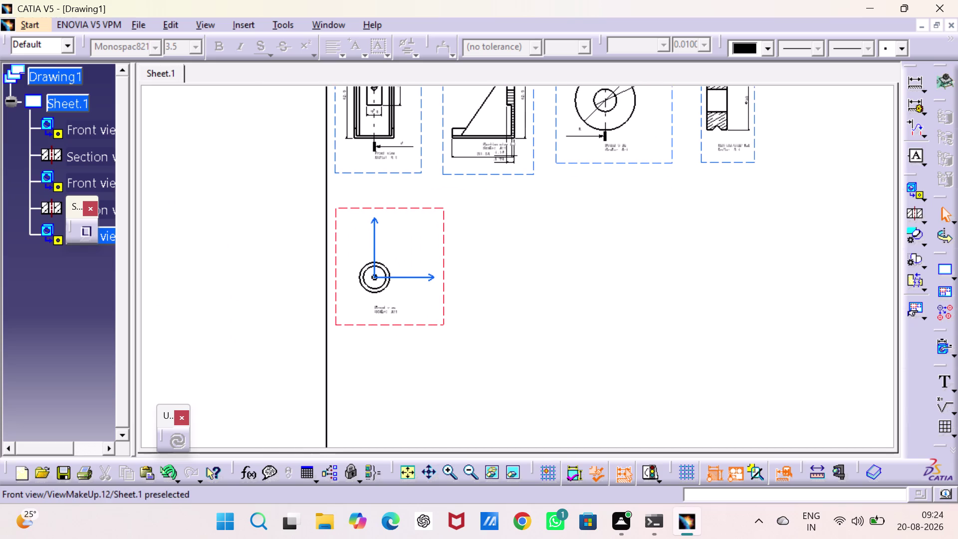
drag(408, 206, 406, 196)
click(696, 335)
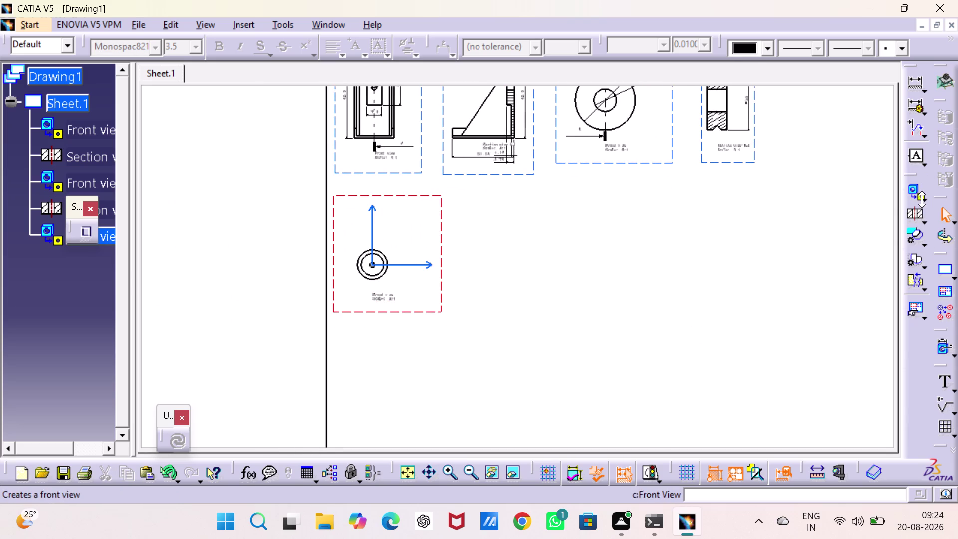
click(912, 215)
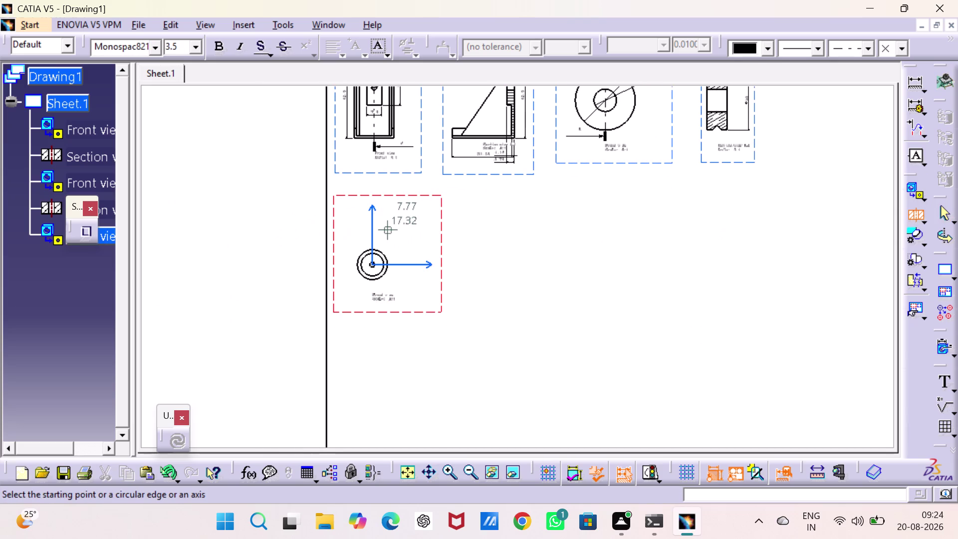
Abandon two misdrawn cutting lines and restart the offset section on the zoomed bushing view.
click(373, 228)
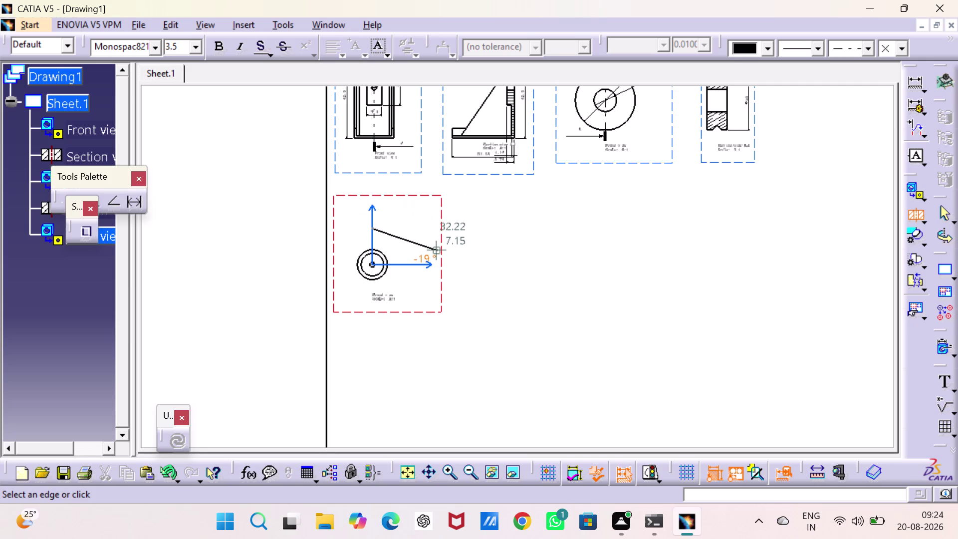
click(369, 302)
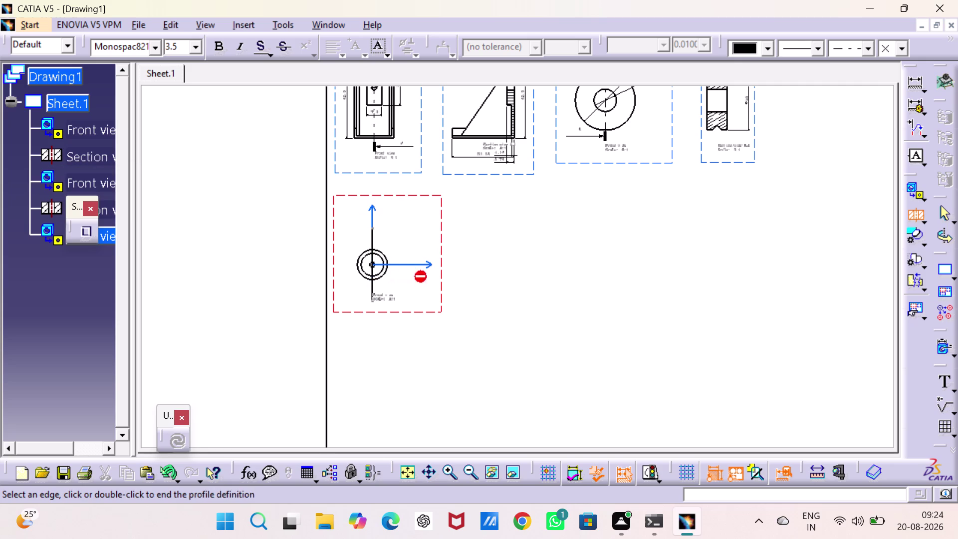
key(Escape)
key(Escape)
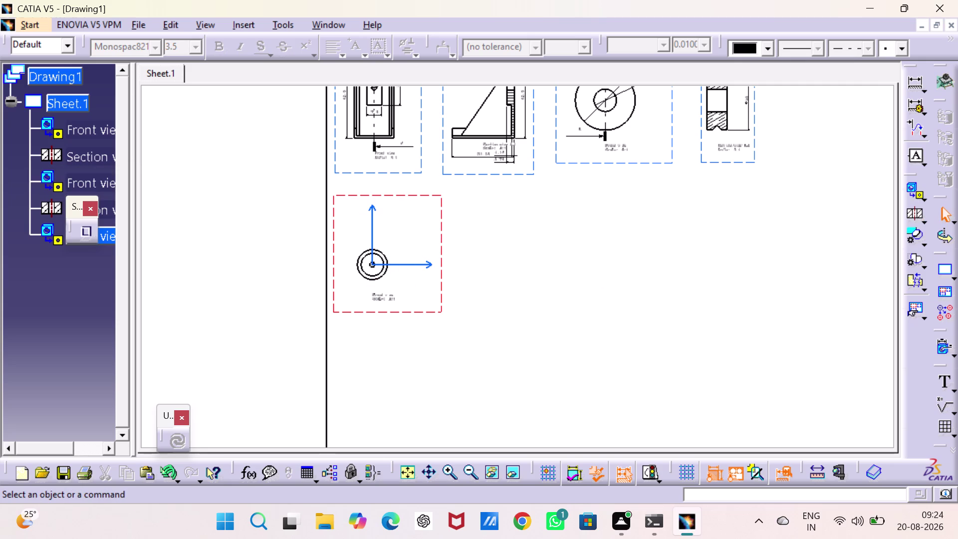
click(908, 211)
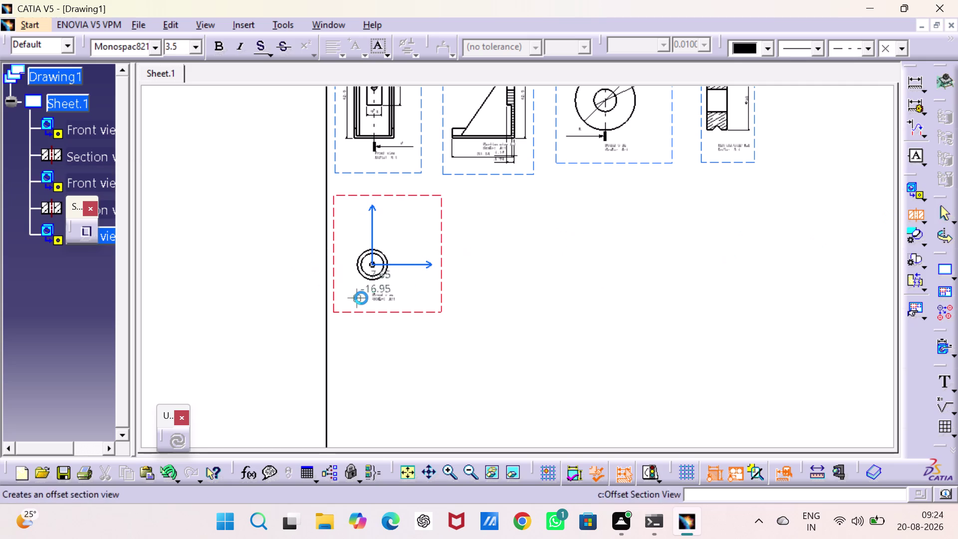
click(376, 293)
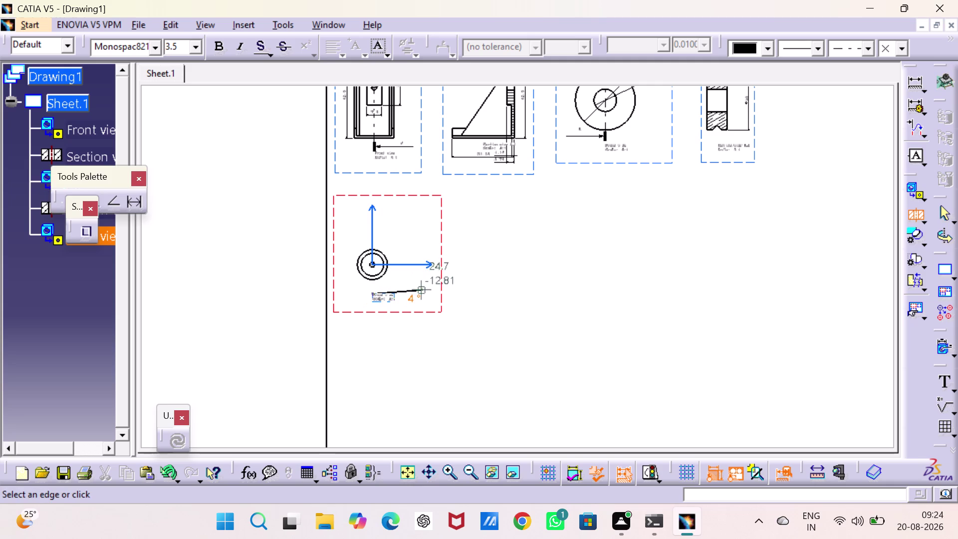
key(Escape)
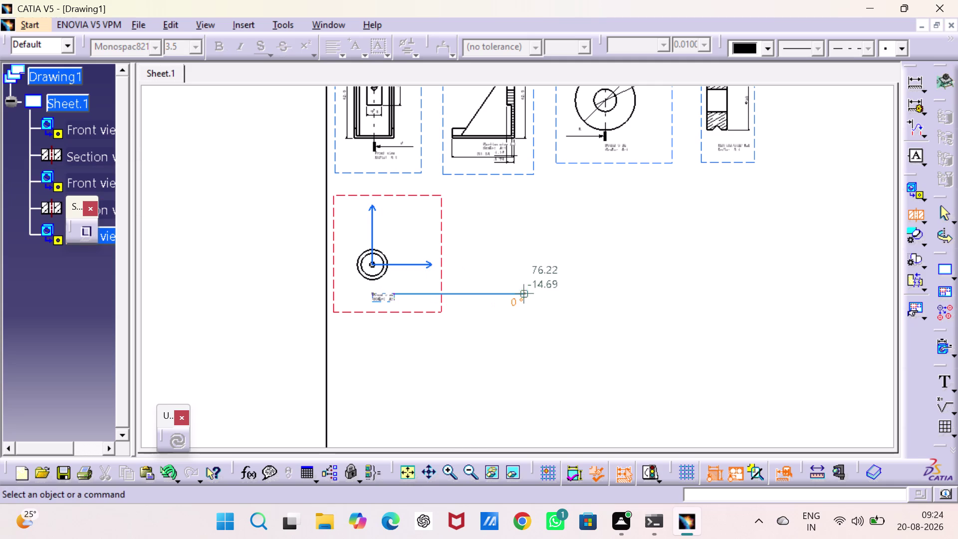
key(Escape)
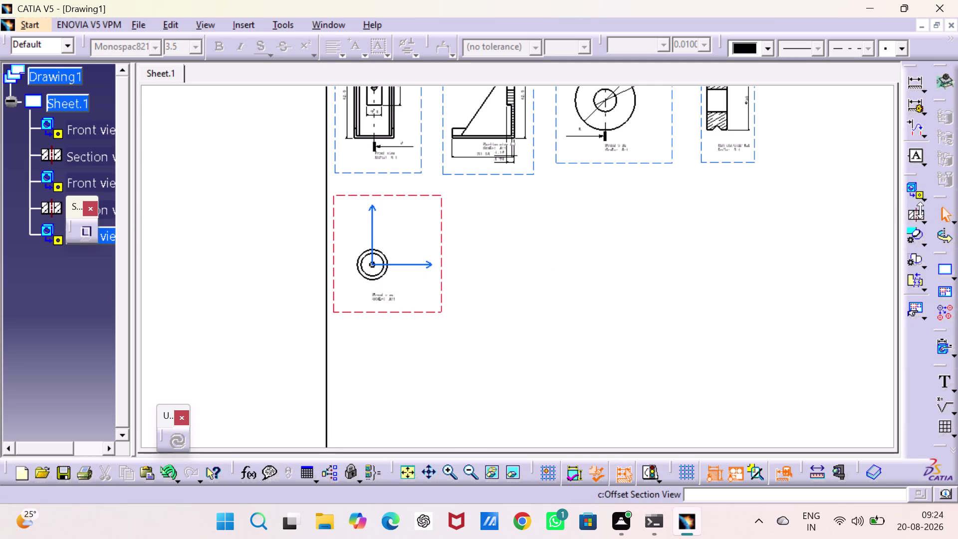
click(917, 212)
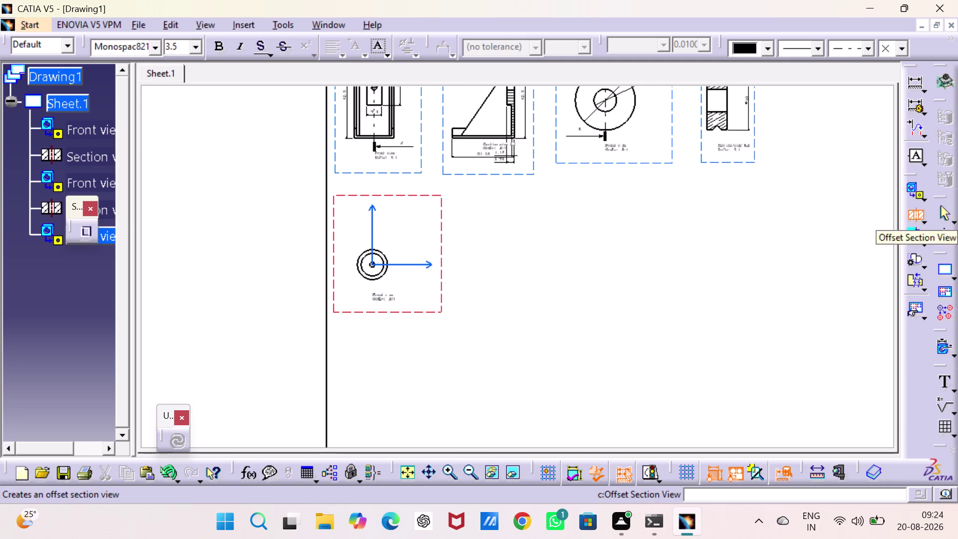
triple_click(452, 470)
middle_drag(413, 364, 802, 342)
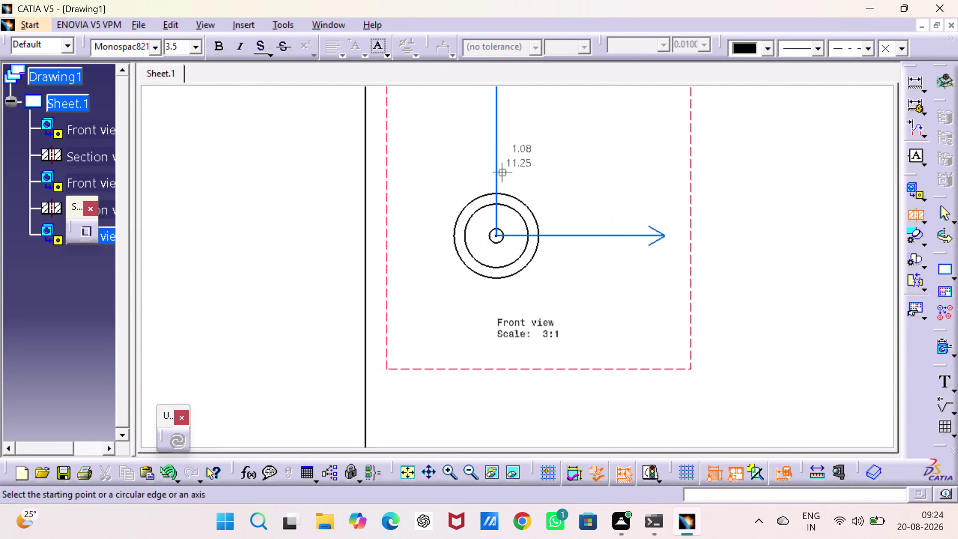
Cut vertically through the bushing centre and place section view C-C to its right.
click(495, 157)
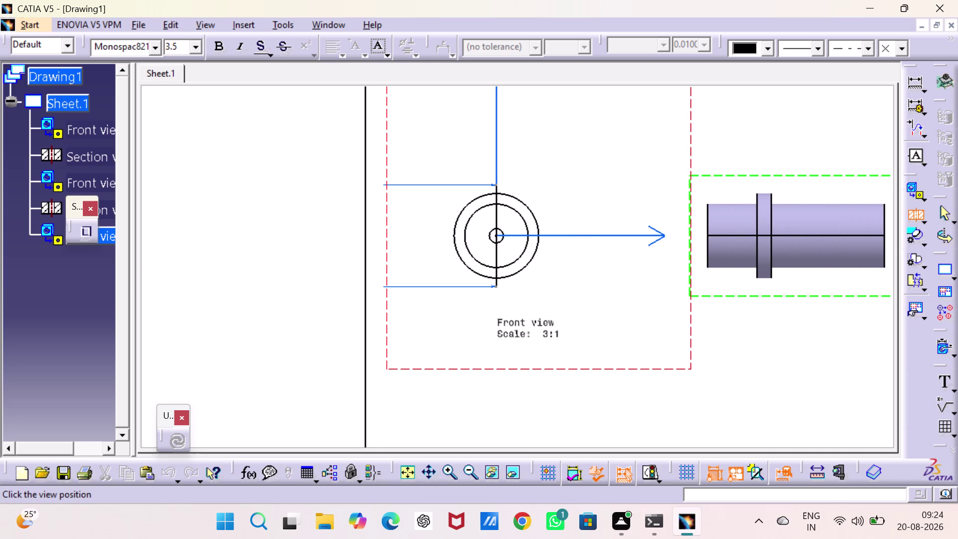
click(796, 179)
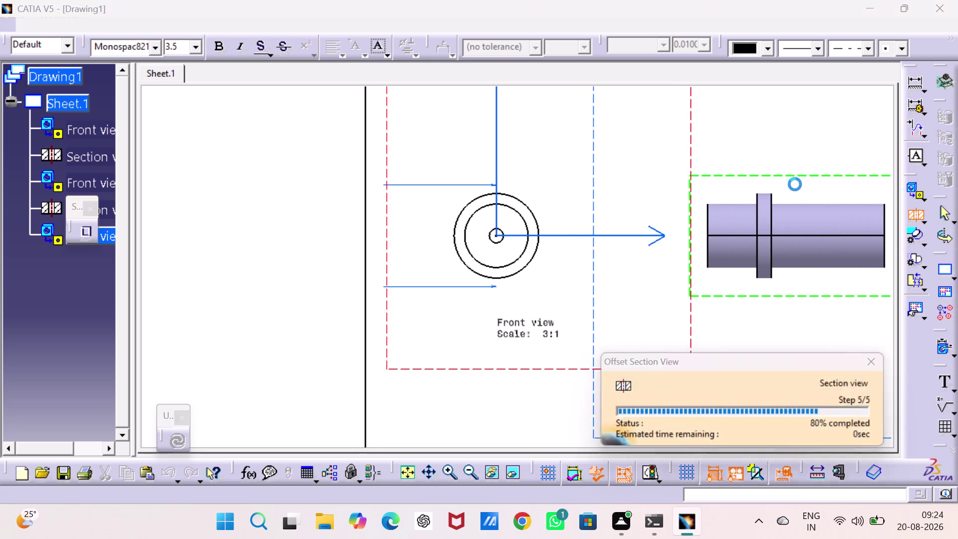
middle_drag(777, 261, 632, 258)
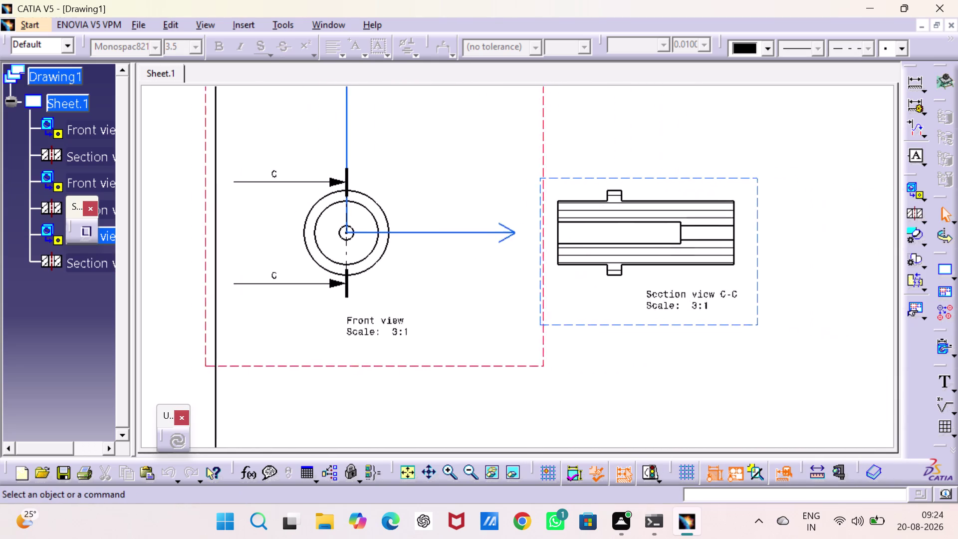
middle_drag(632, 258, 600, 261)
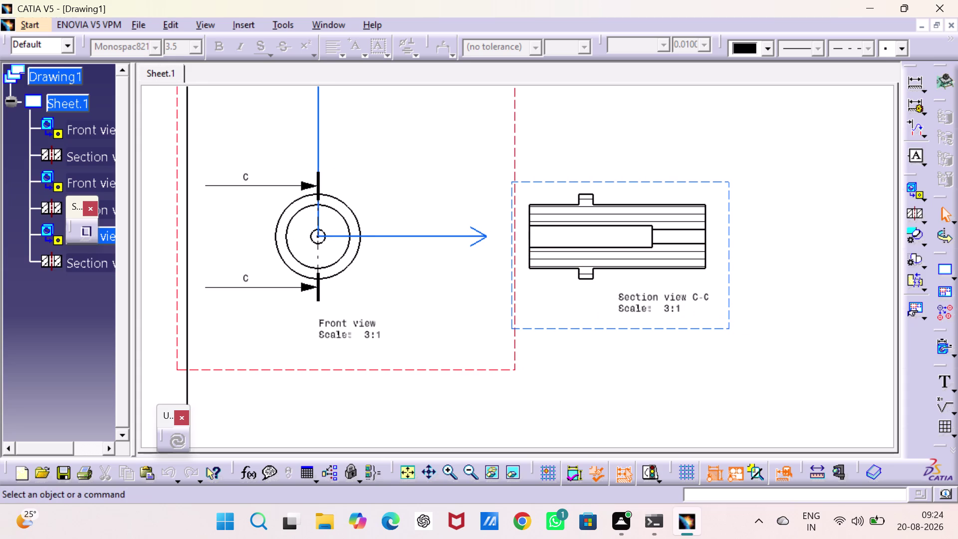
Undo several actions, then select section view C-C and delete it.
key(ctrl+z)
key(ctrl+z)
click(838, 231)
key(ctrl+z)
key(ctrl+z)
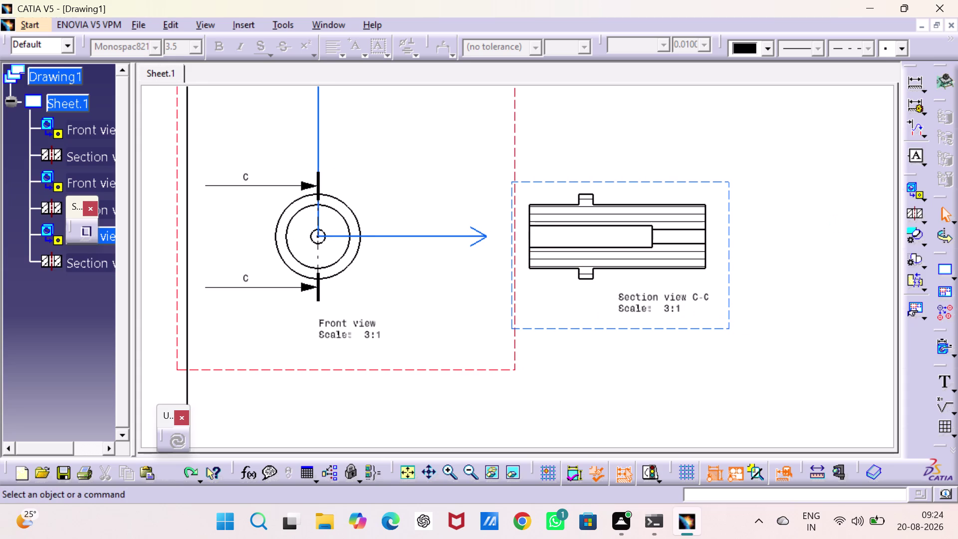
key(Escape)
key(ctrl+z)
key(ctrl+z)
key(ctrl+z)
key(ctrl+z)
click(728, 225)
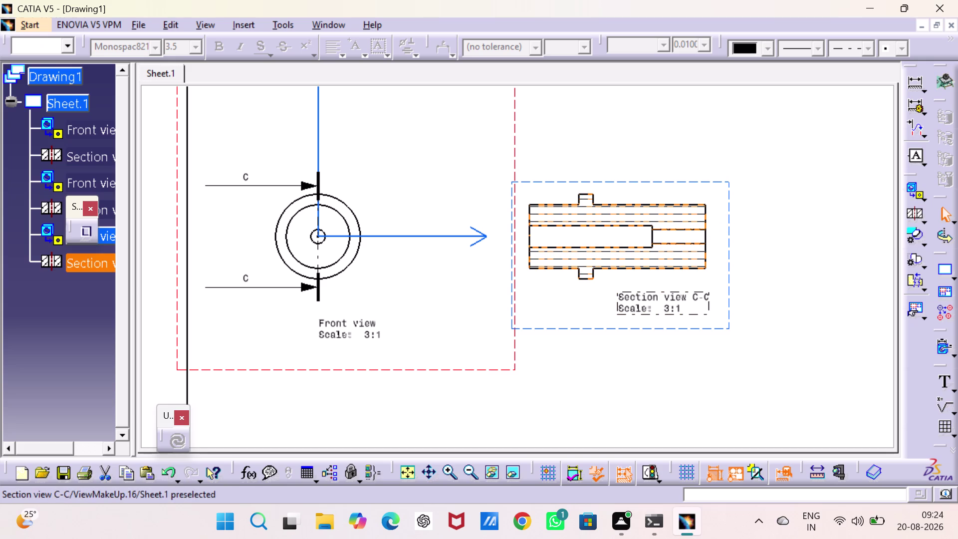
key(Delete)
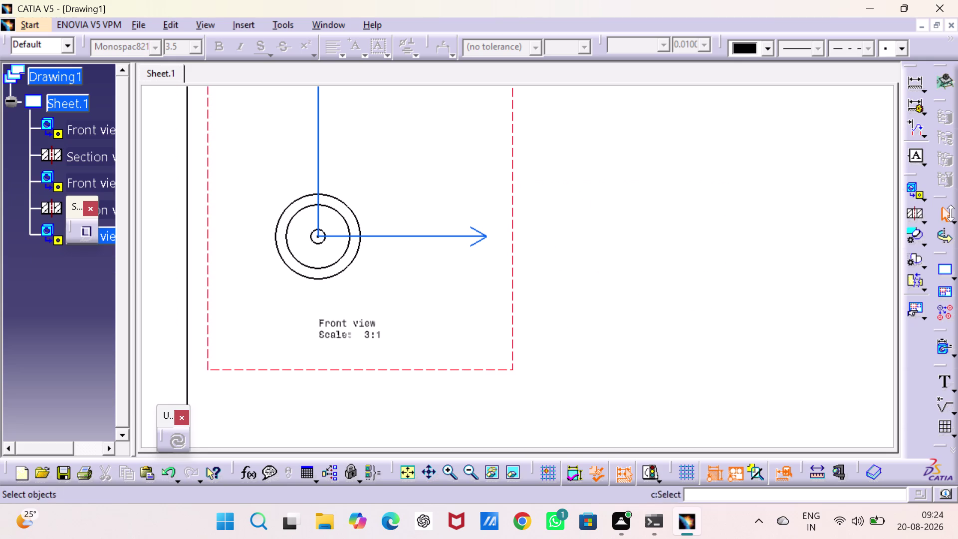
click(926, 195)
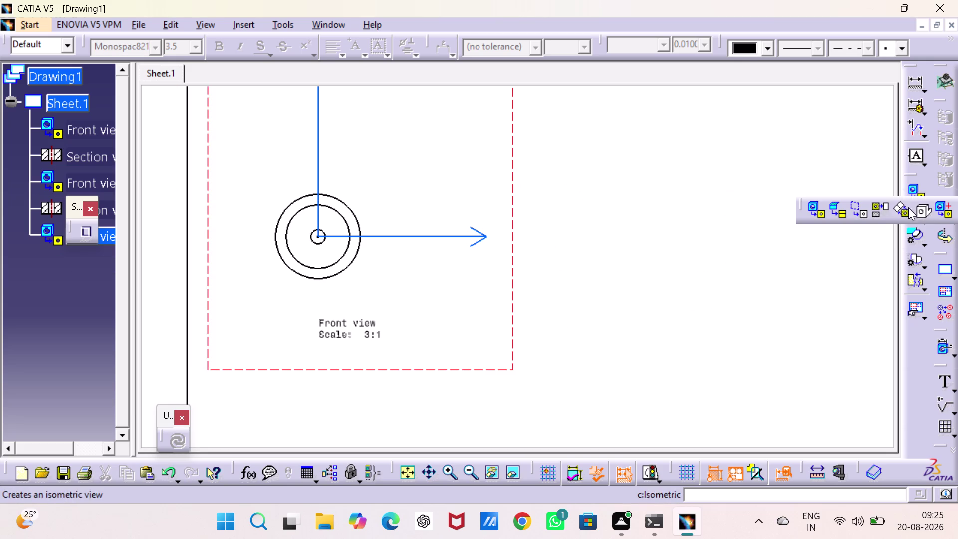
Project a left view of the bushing showing hidden lines and center lines.
click(875, 209)
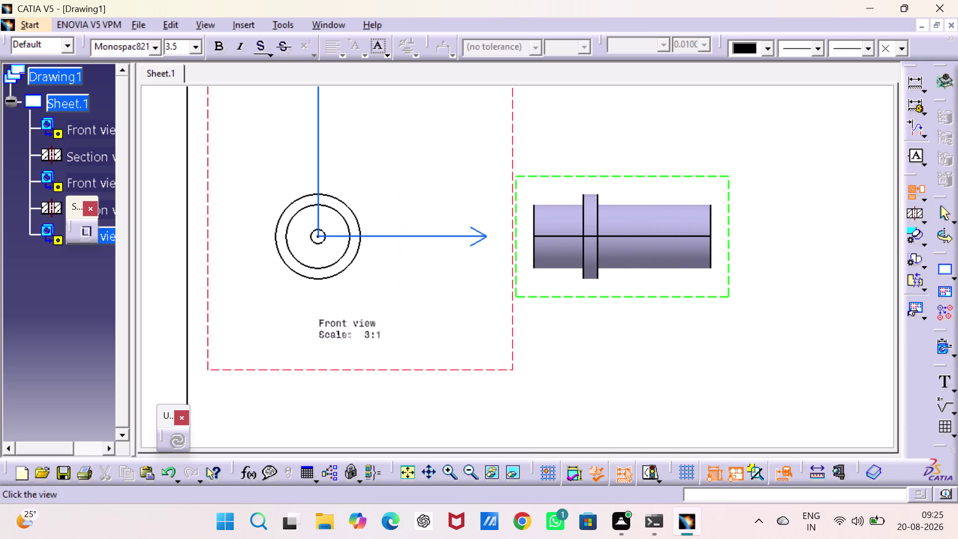
click(620, 221)
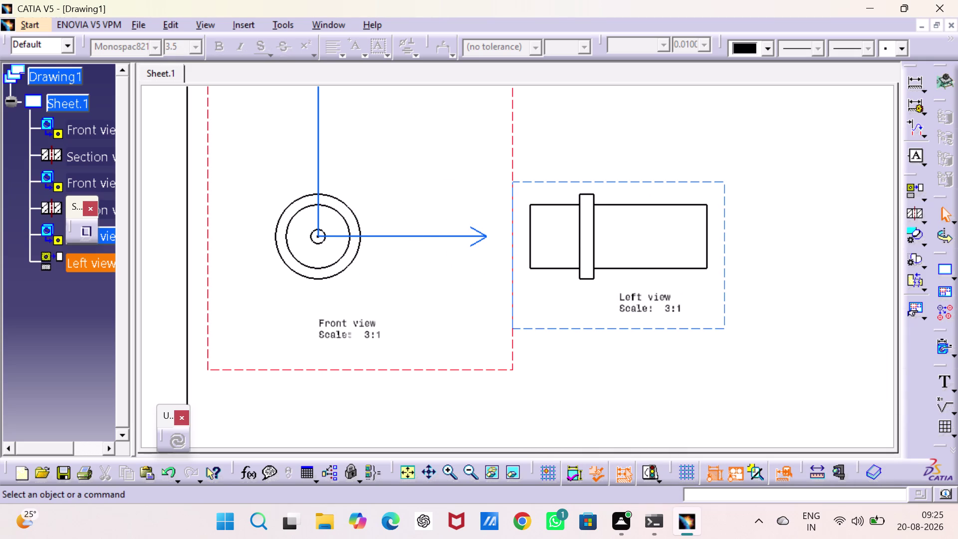
right_click(724, 252)
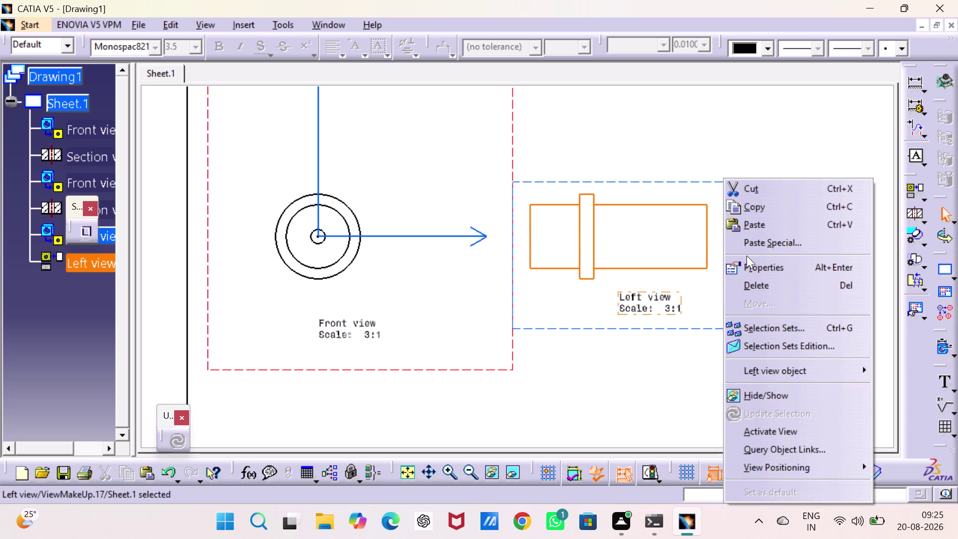
click(751, 264)
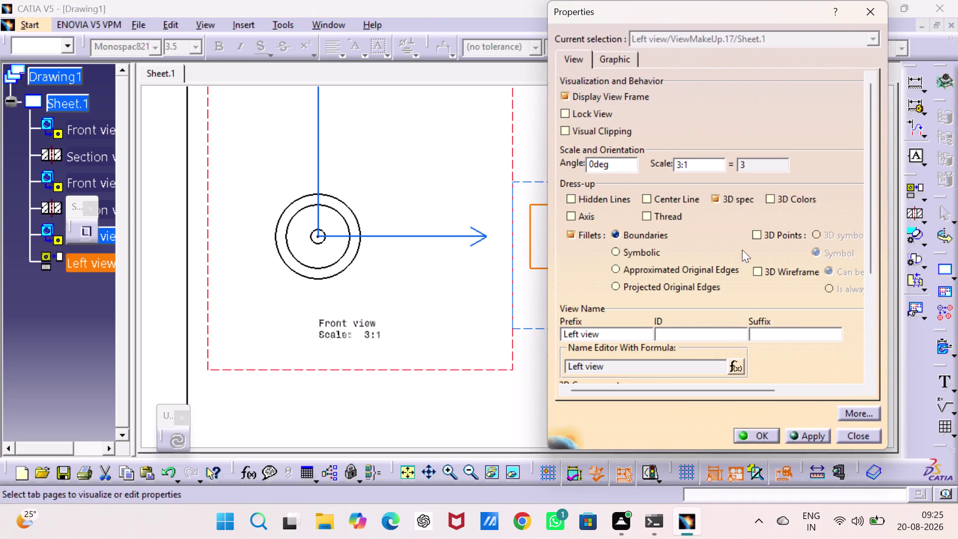
click(663, 197)
click(615, 192)
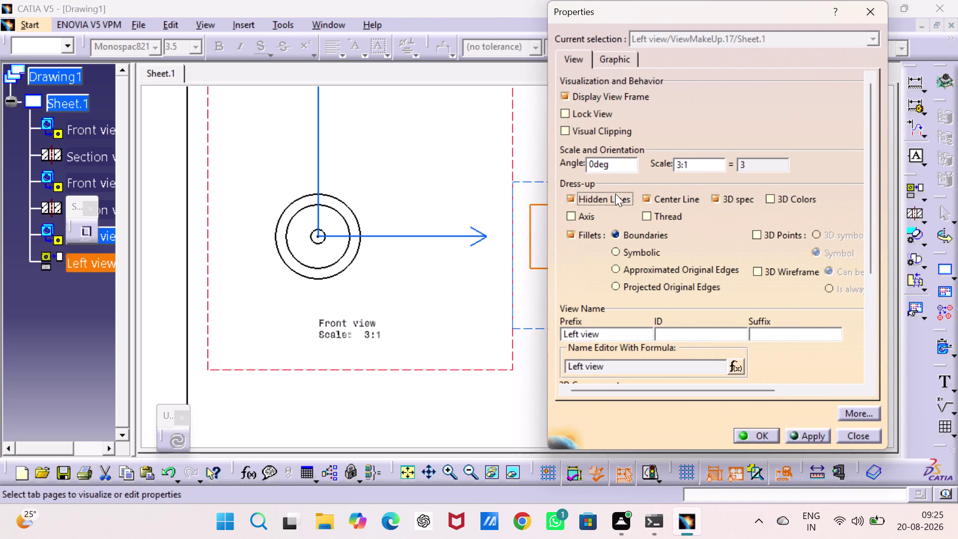
click(746, 430)
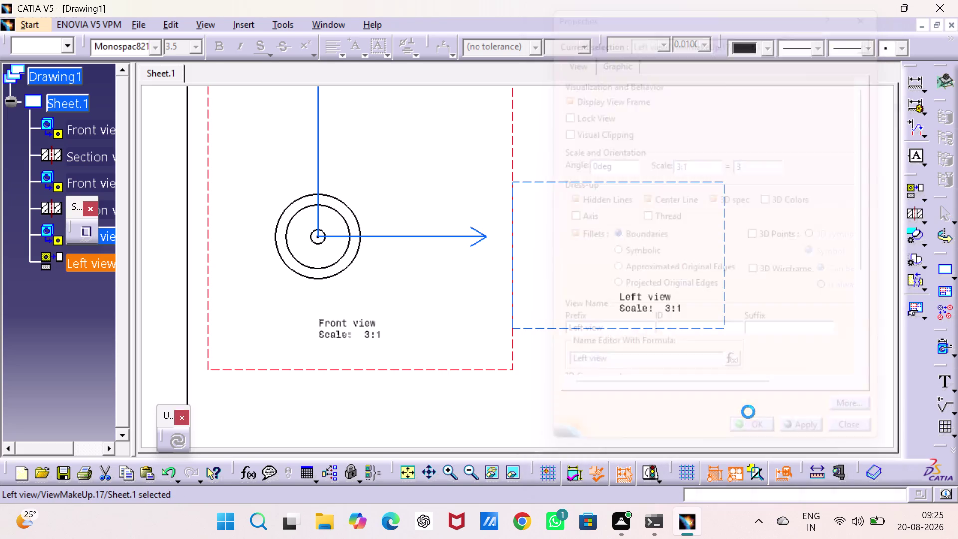
click(791, 341)
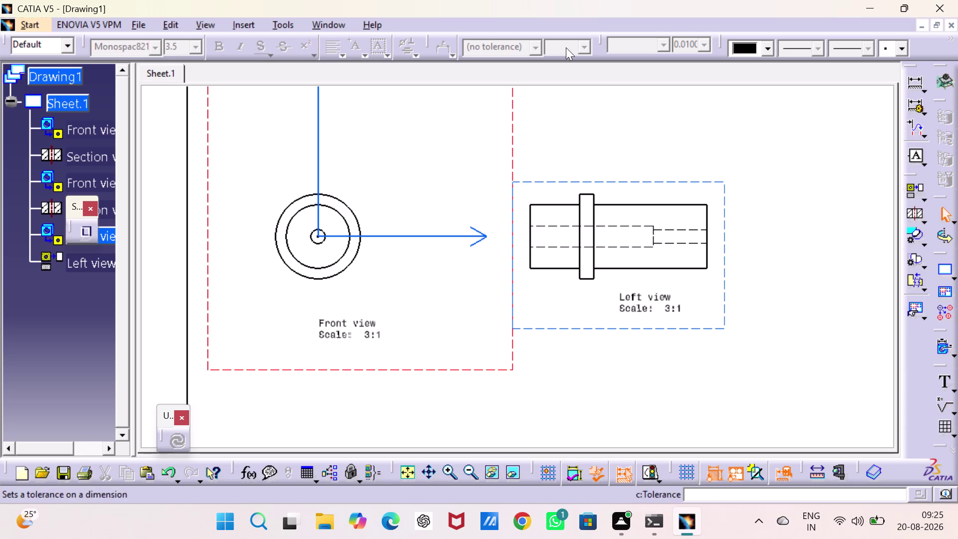
double_click(909, 90)
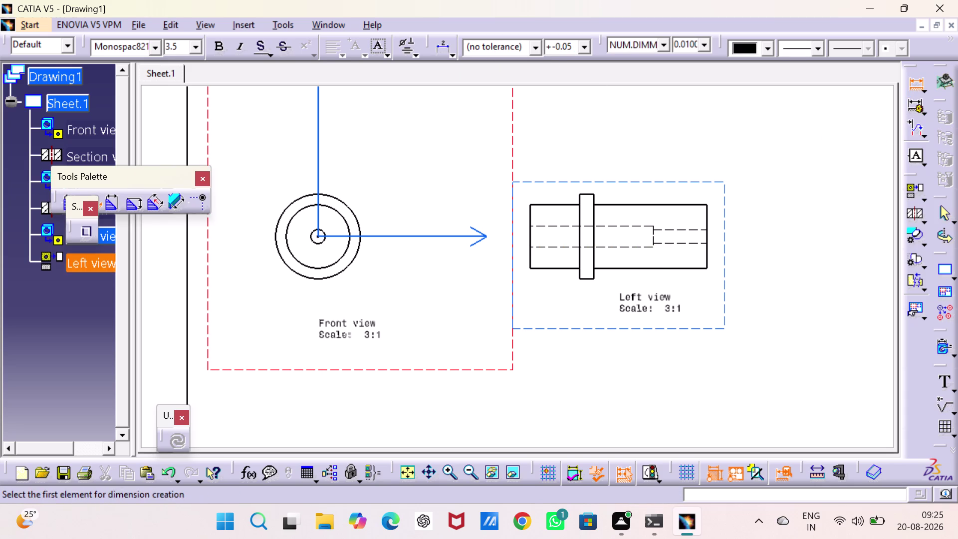
Add the 21.75, 31.25, 2.5 and 20 length dimensions to the left view.
click(654, 236)
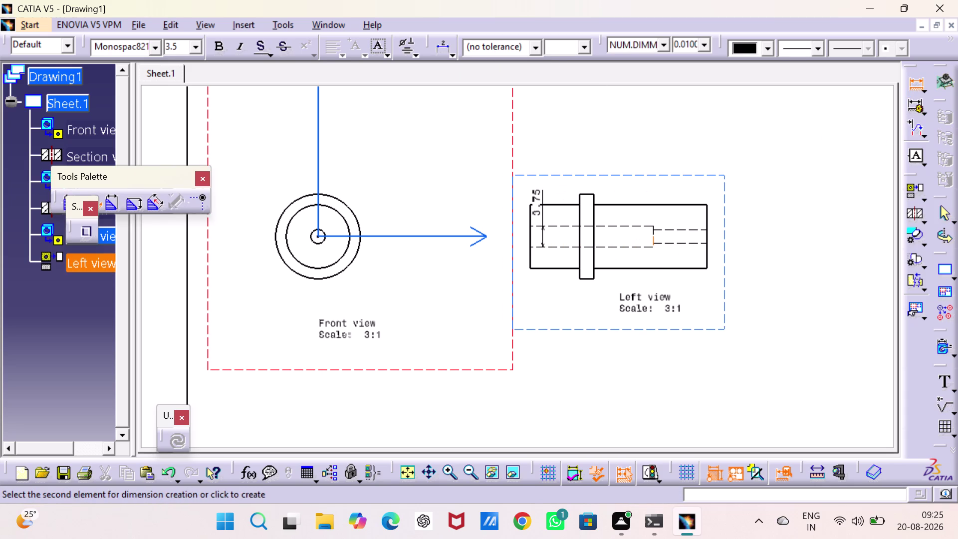
click(530, 237)
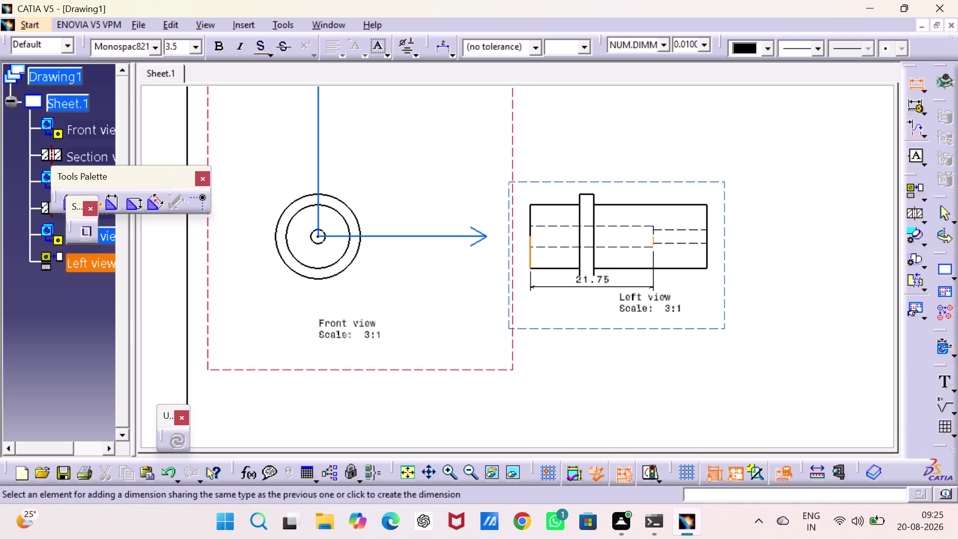
click(586, 291)
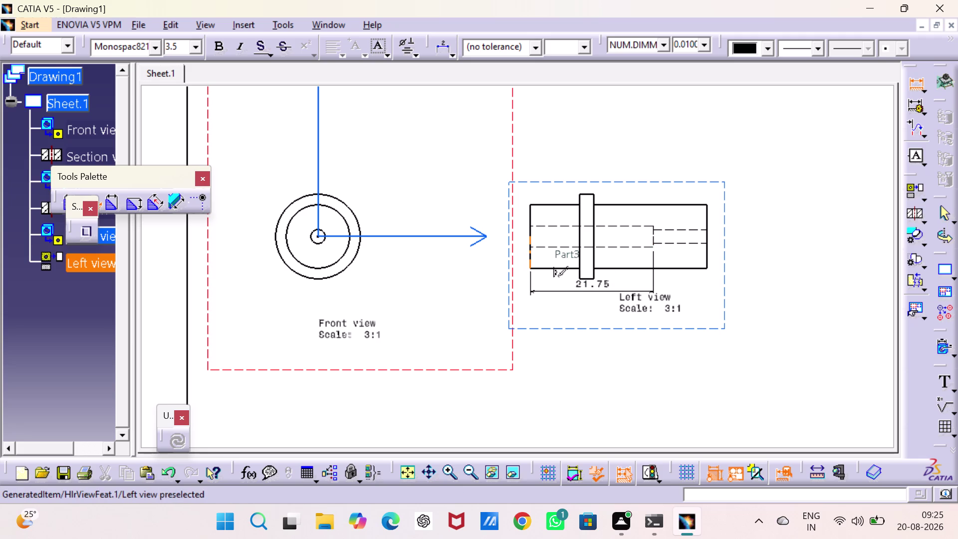
click(531, 257)
click(705, 250)
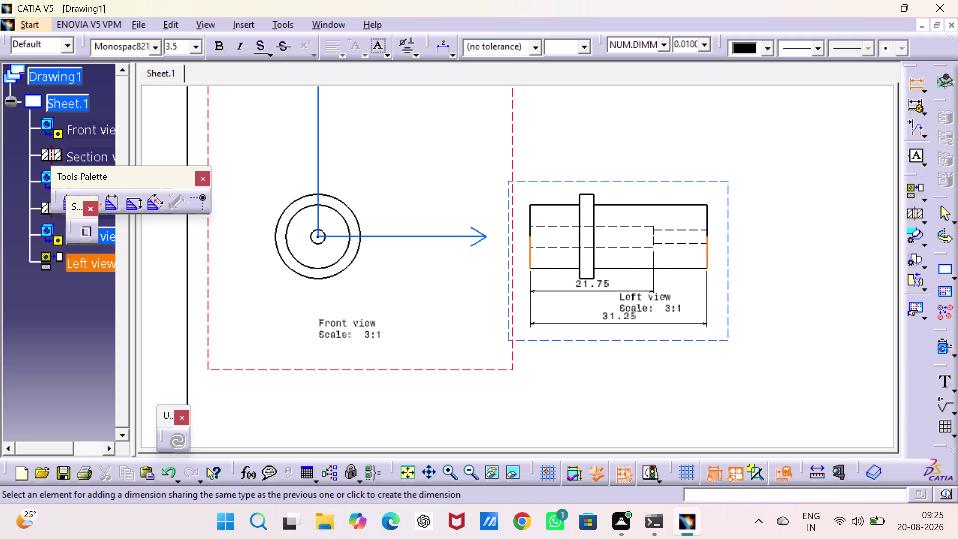
click(628, 325)
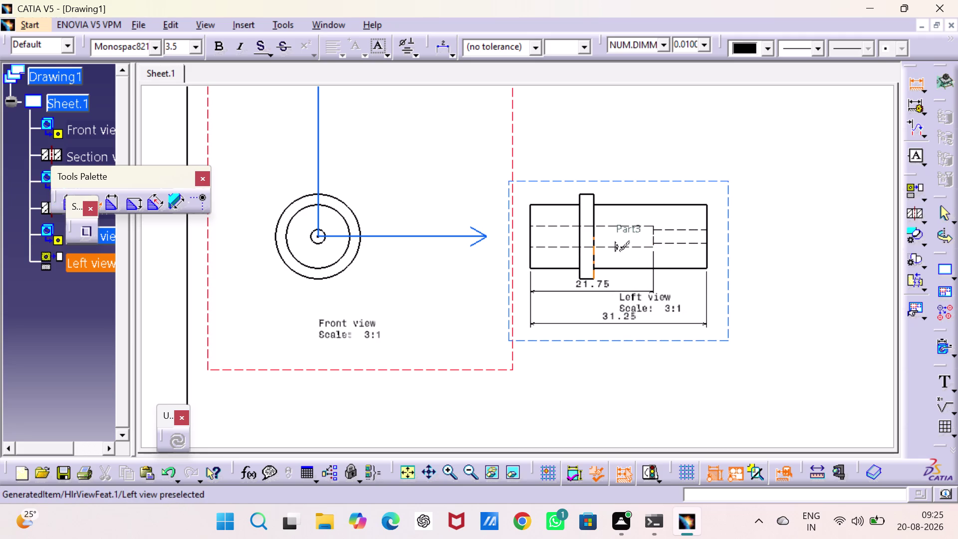
click(594, 233)
click(577, 235)
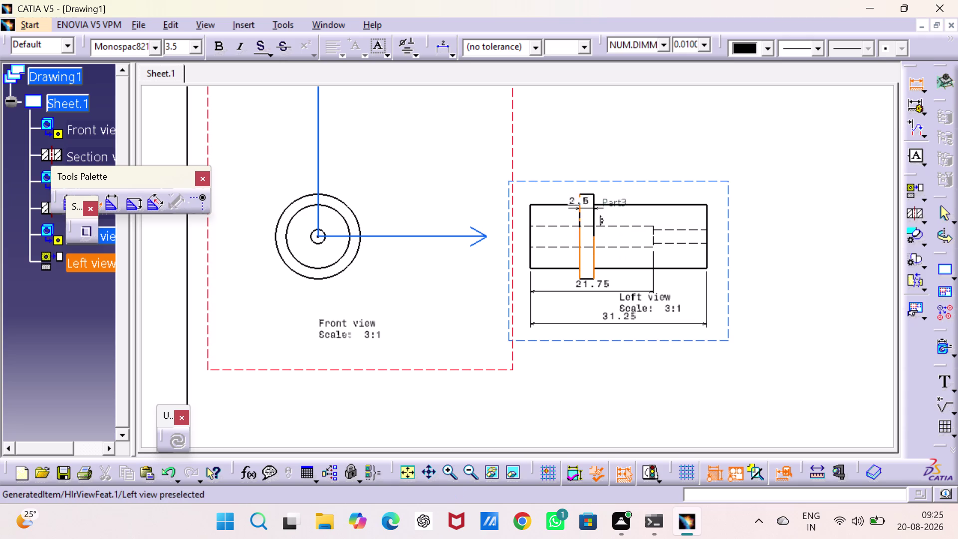
click(563, 182)
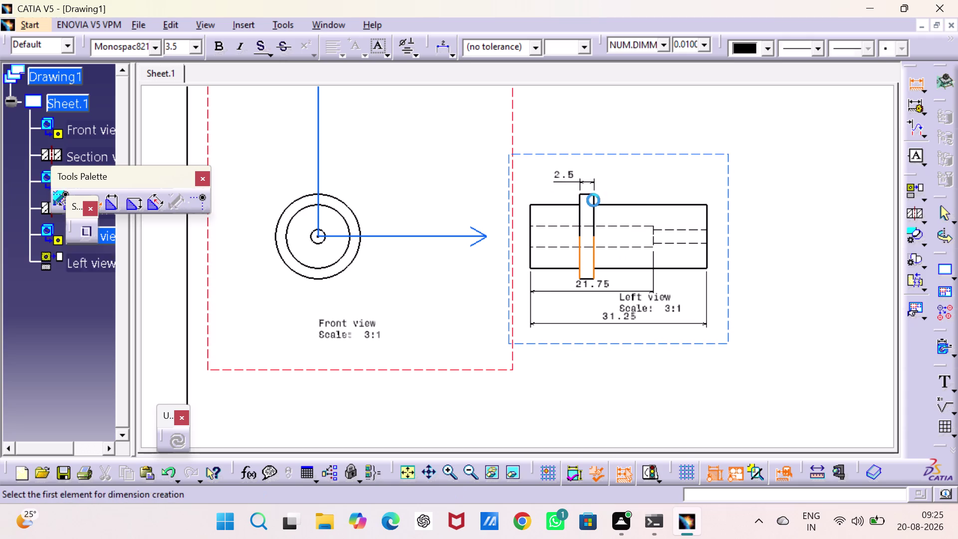
click(595, 199)
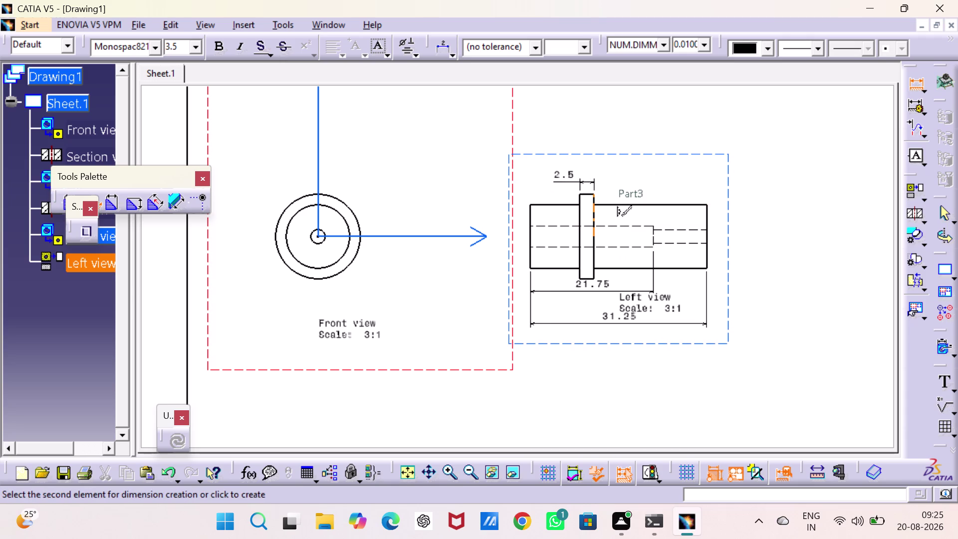
click(705, 222)
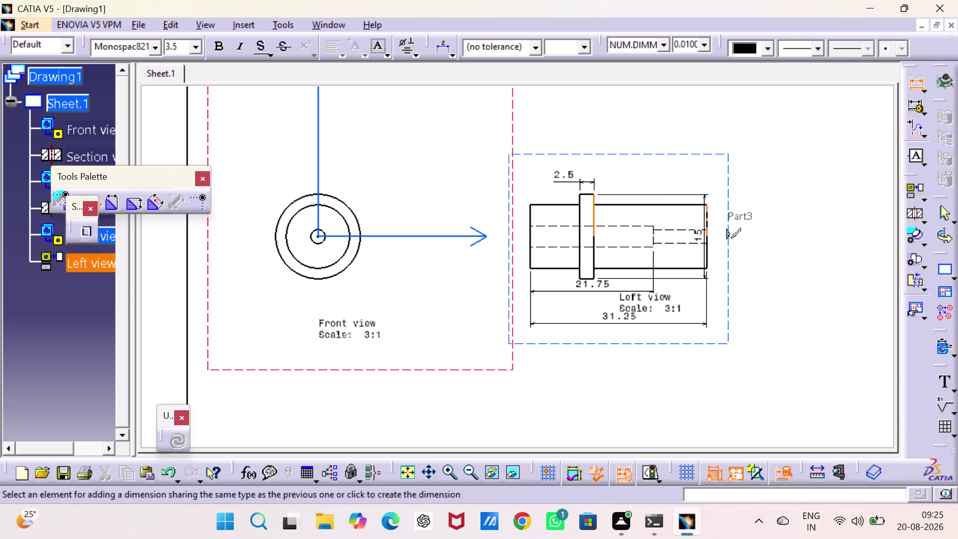
click(653, 181)
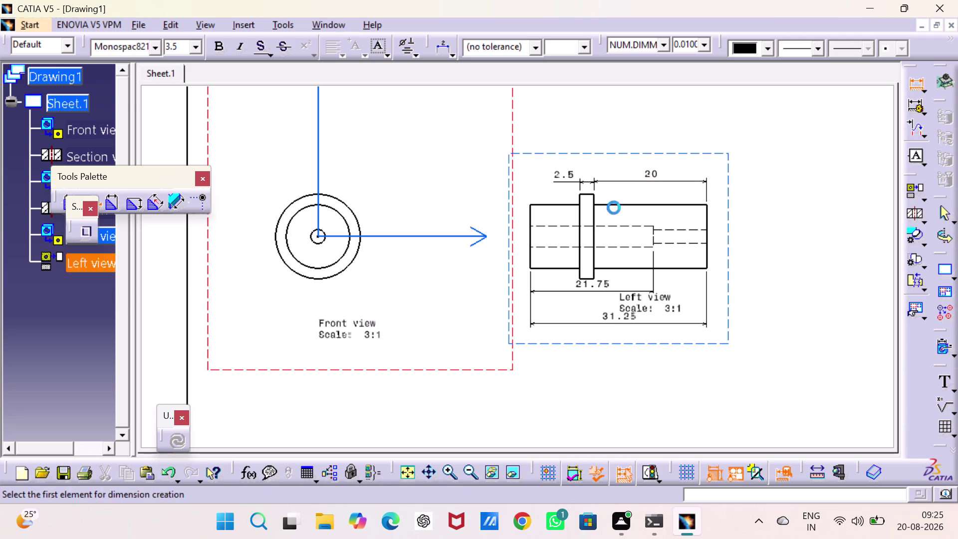
Add Ø15 and Ø11.25 to the front view, and Ø11.25 and Ø3.75 to the left view.
click(354, 214)
click(383, 171)
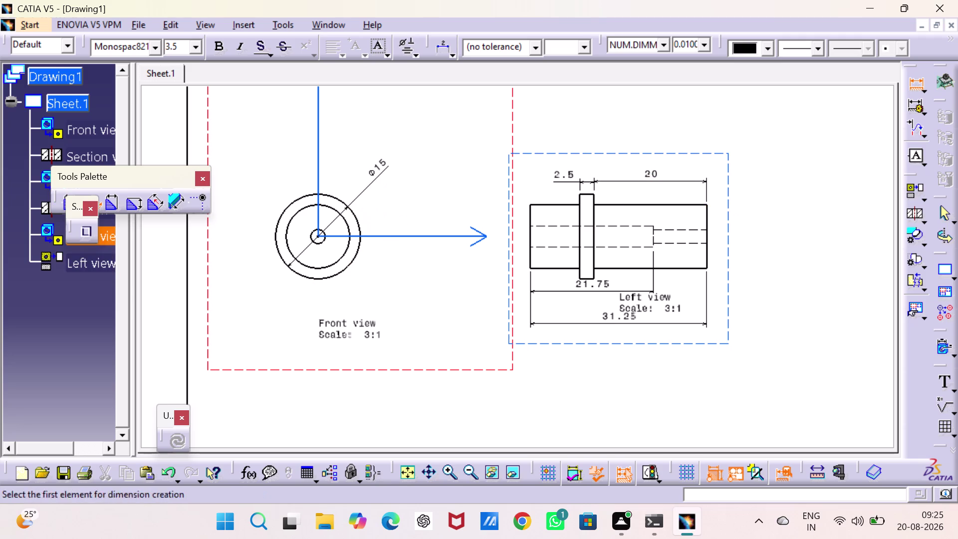
click(347, 223)
click(420, 190)
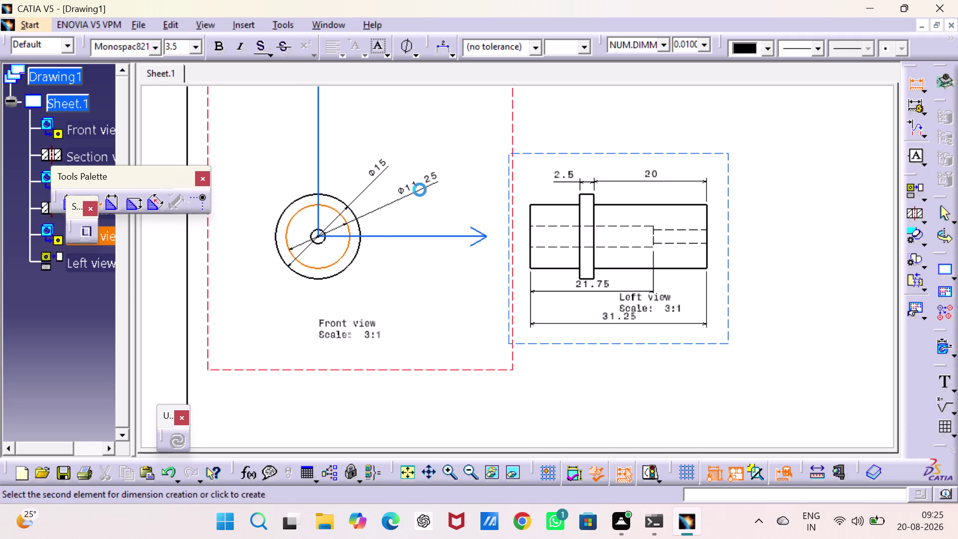
click(322, 242)
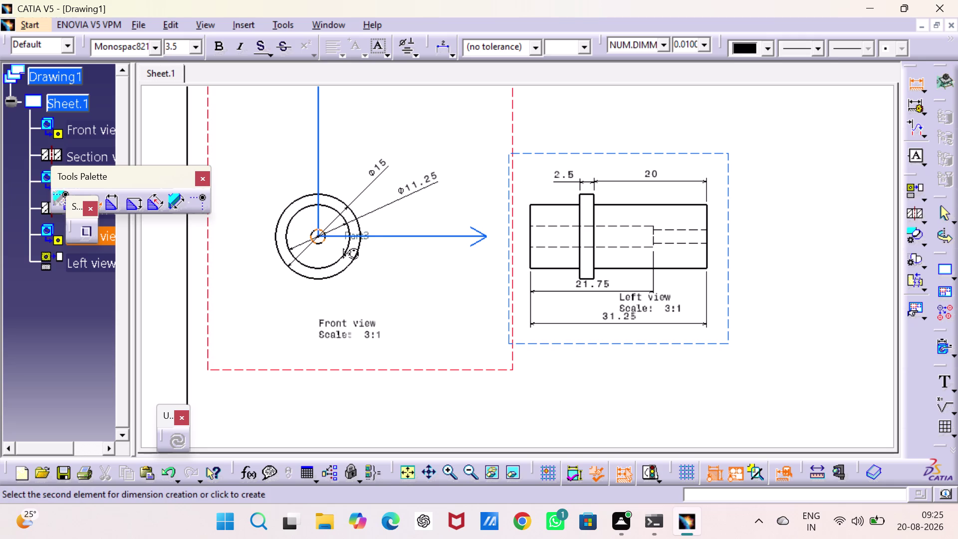
click(440, 216)
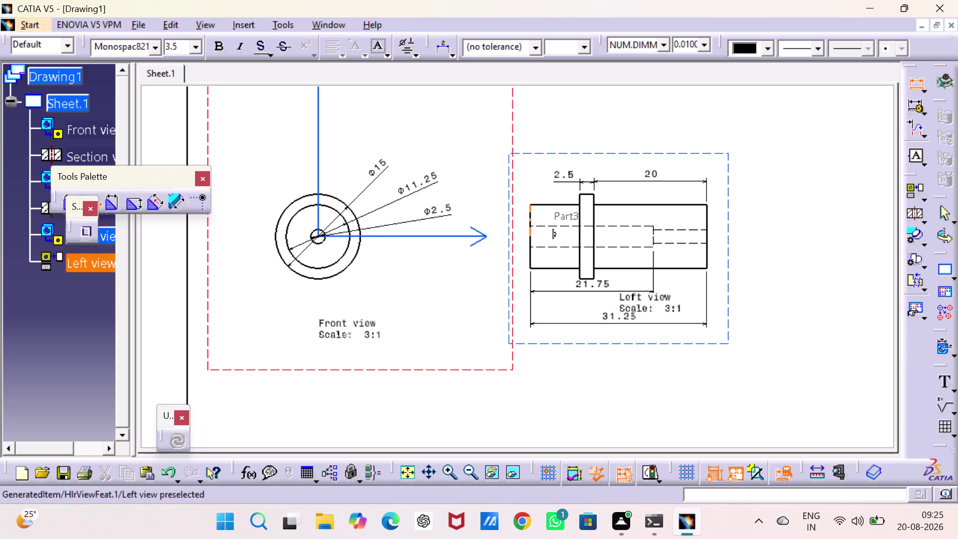
click(540, 206)
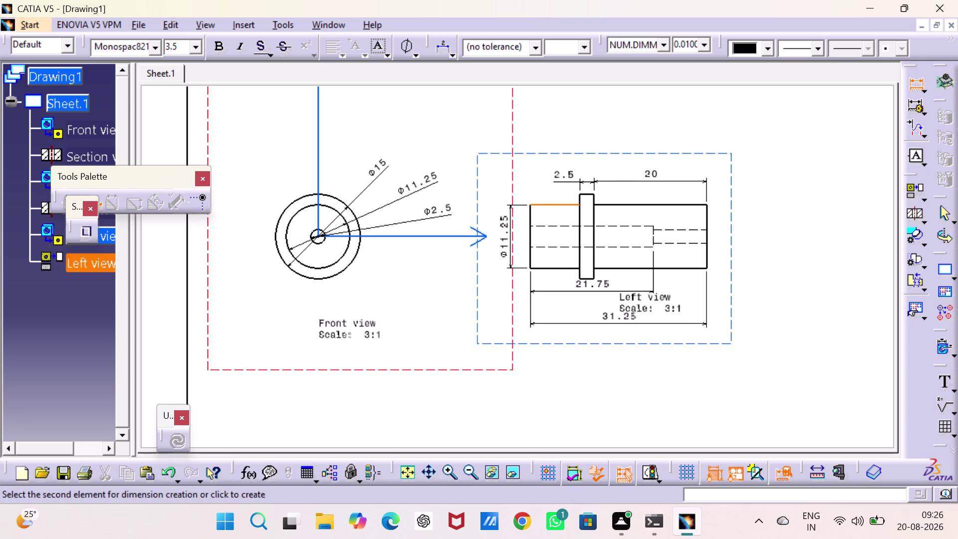
click(511, 237)
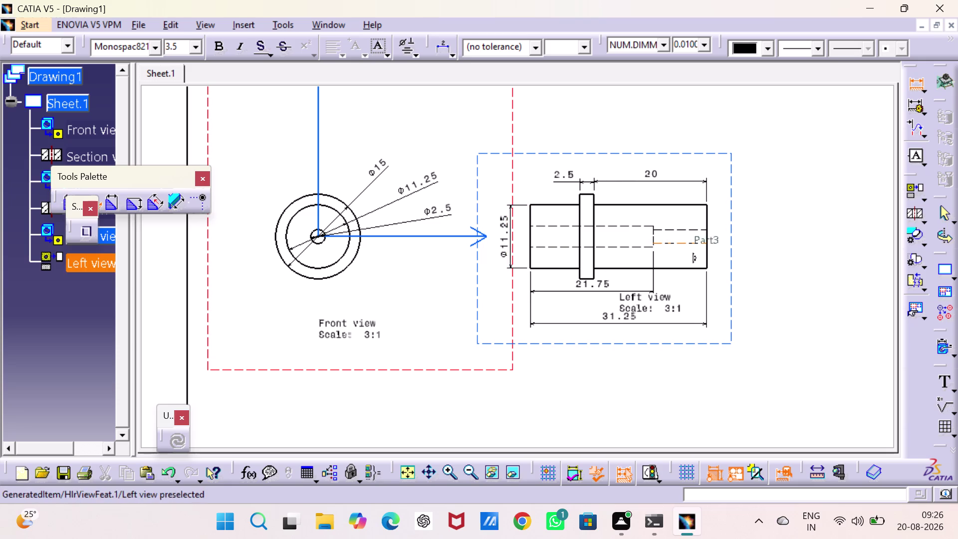
click(646, 226)
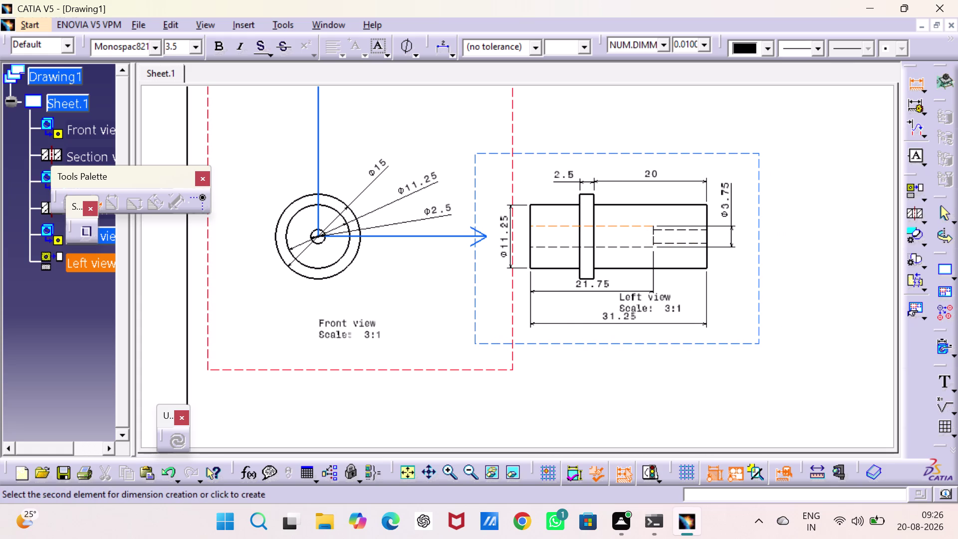
click(732, 241)
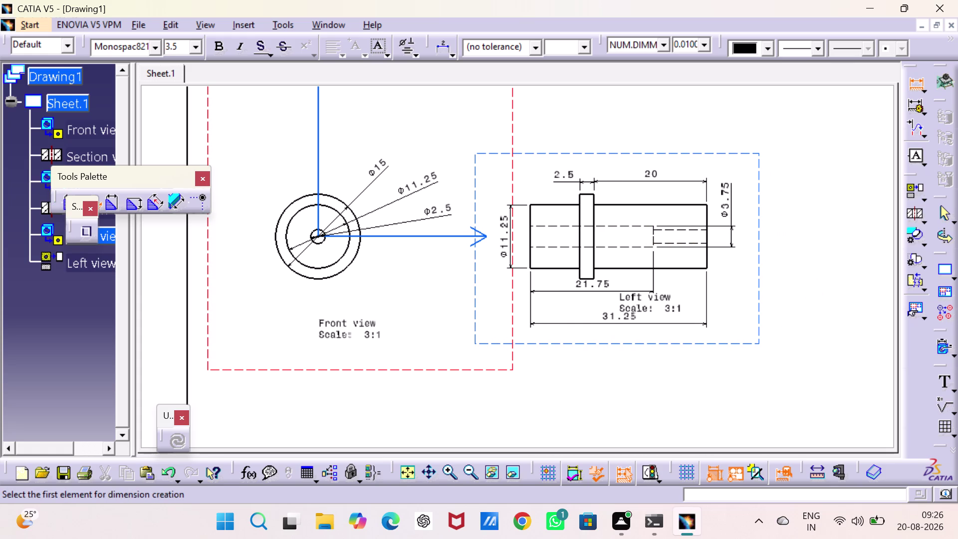
Fit the whole sheet in view and exit the dimensioning command.
middle_drag(810, 291, 793, 221)
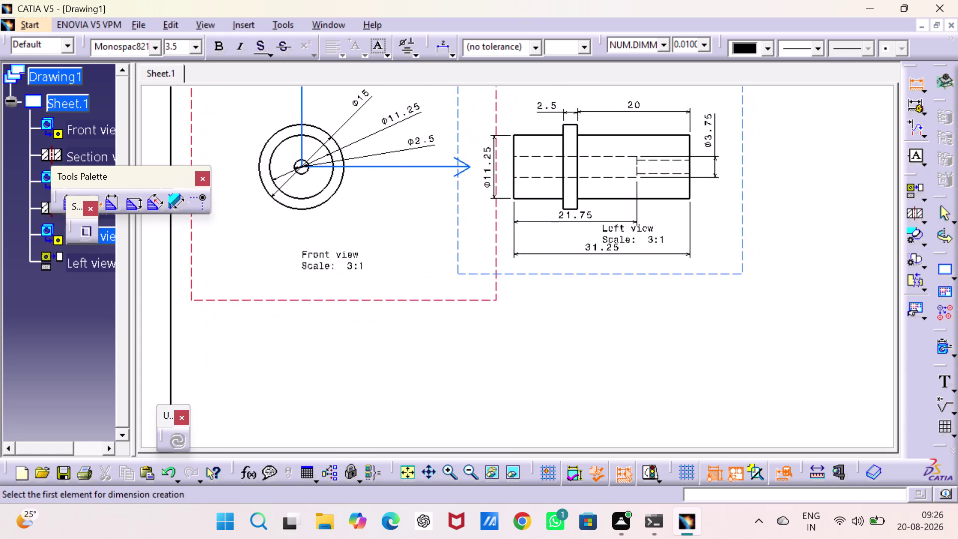
middle_drag(793, 221, 790, 229)
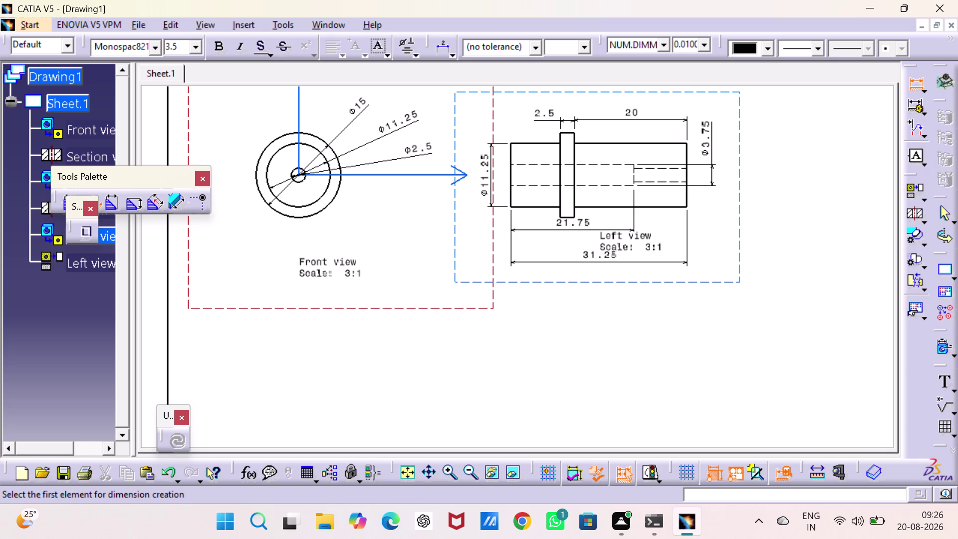
click(413, 467)
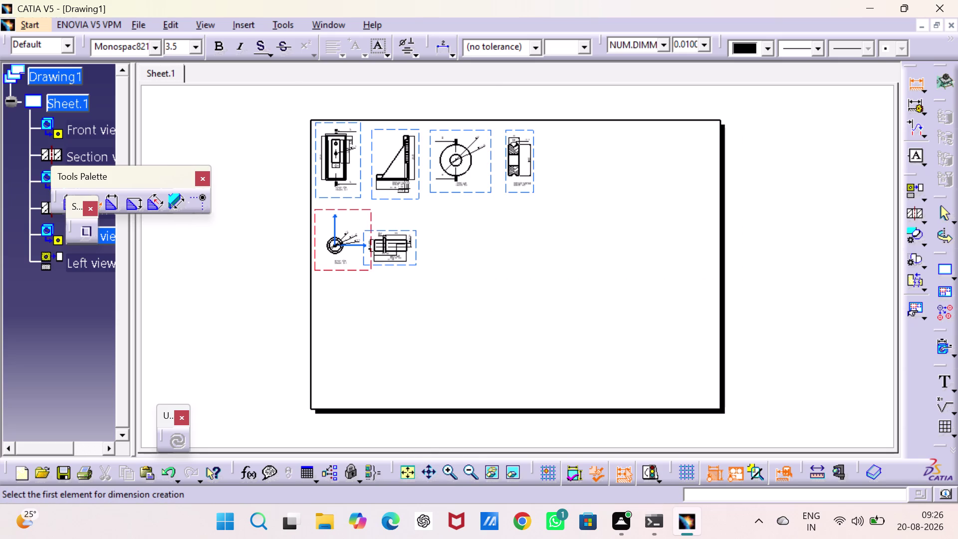
key(Escape)
key(Escape)
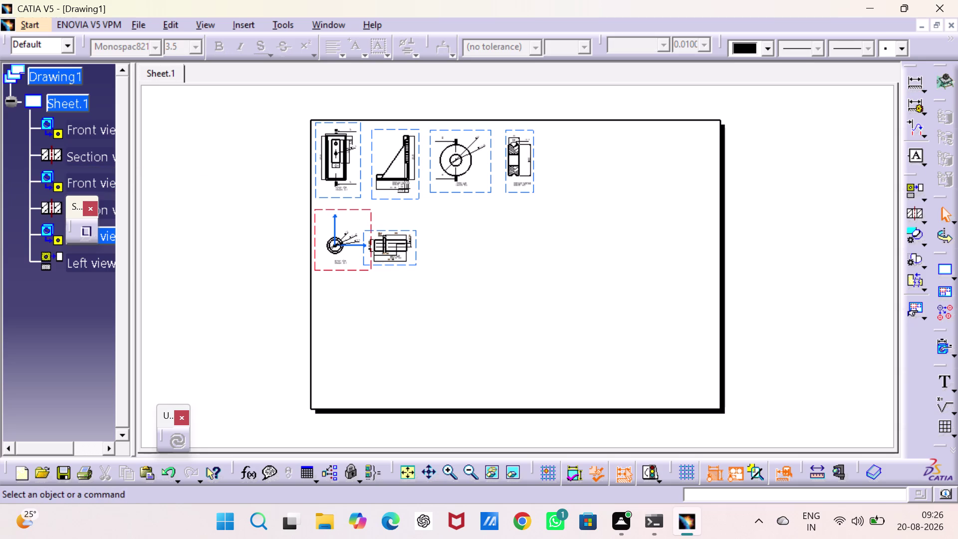
Start a new 3D-based front view and show the open documents list.
click(925, 196)
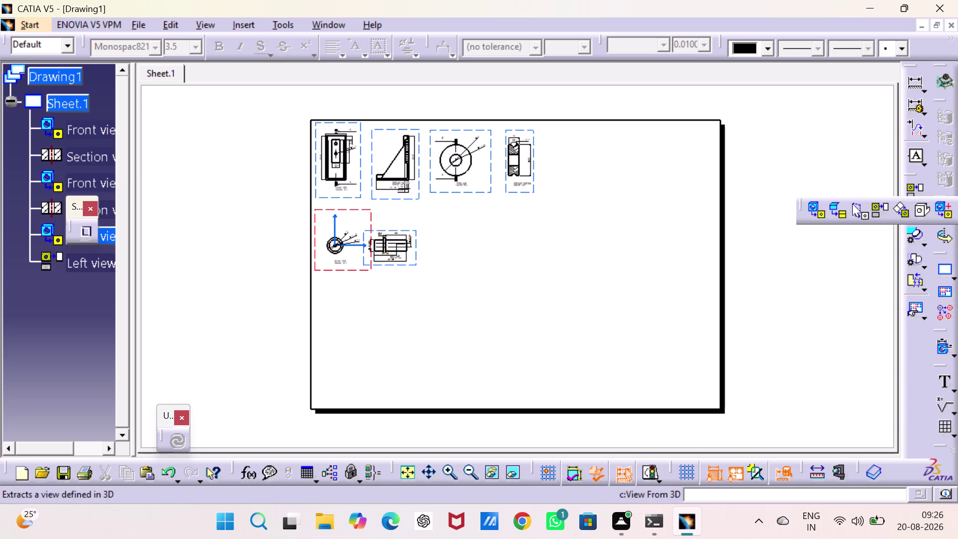
click(818, 209)
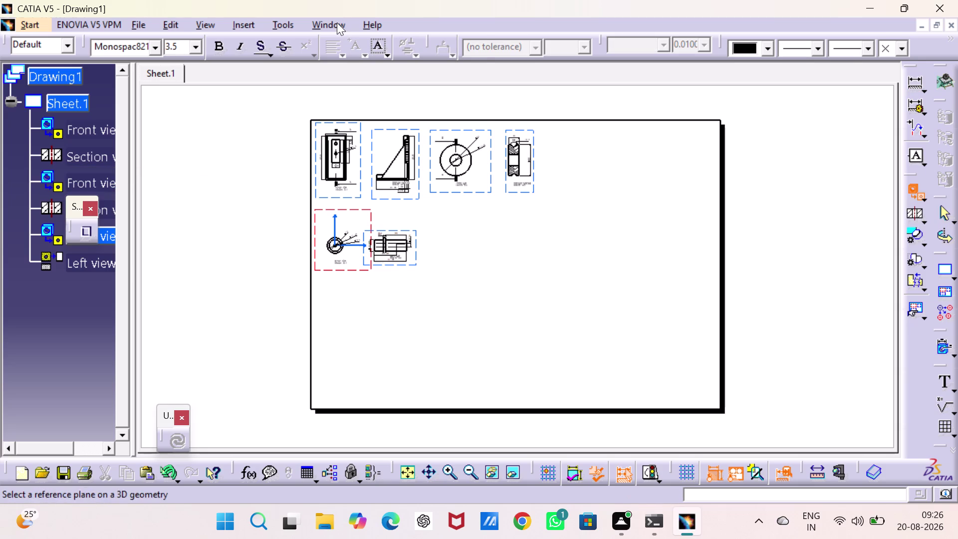
click(335, 21)
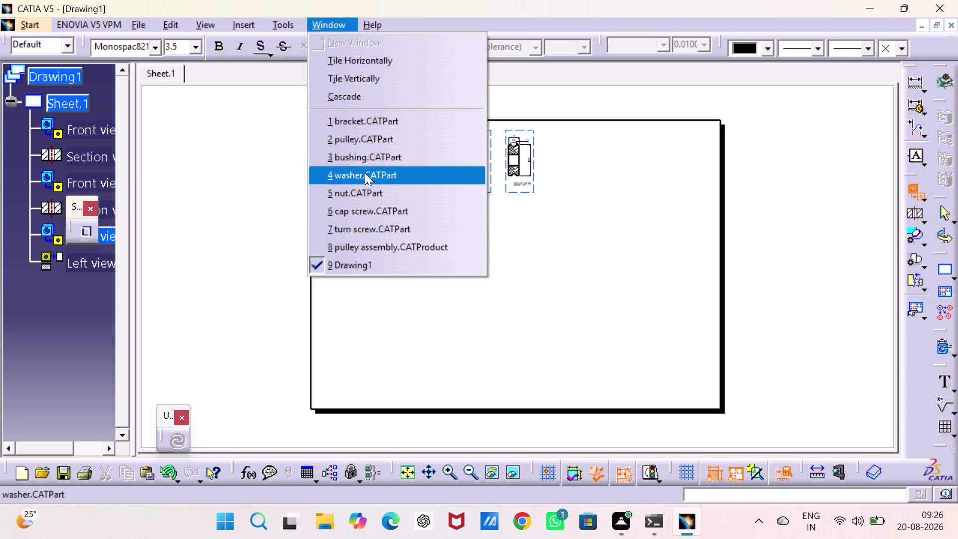
Switch to washer.CATPart, zoom in, and pick its face as the front view plane.
click(365, 173)
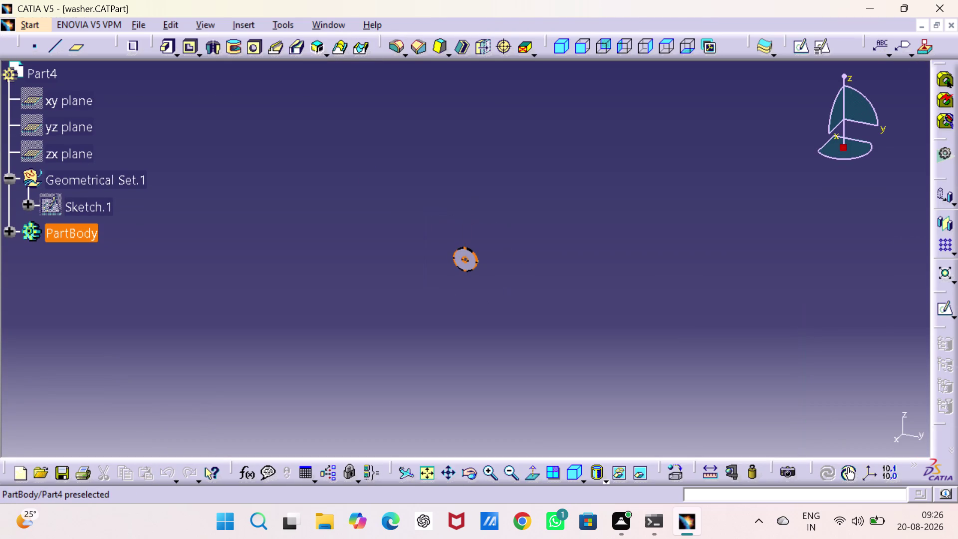
click(467, 270)
click(613, 232)
triple_click(486, 468)
double_click(487, 466)
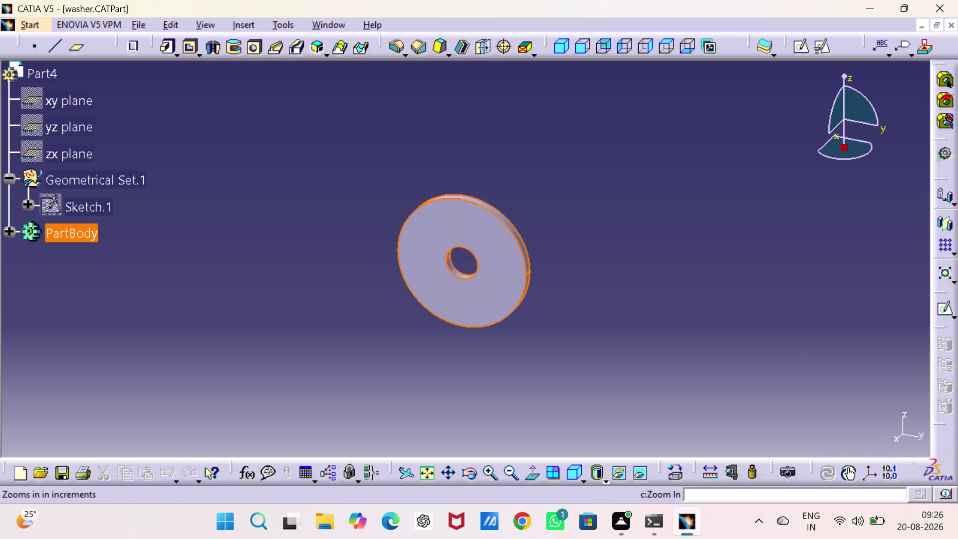
click(501, 288)
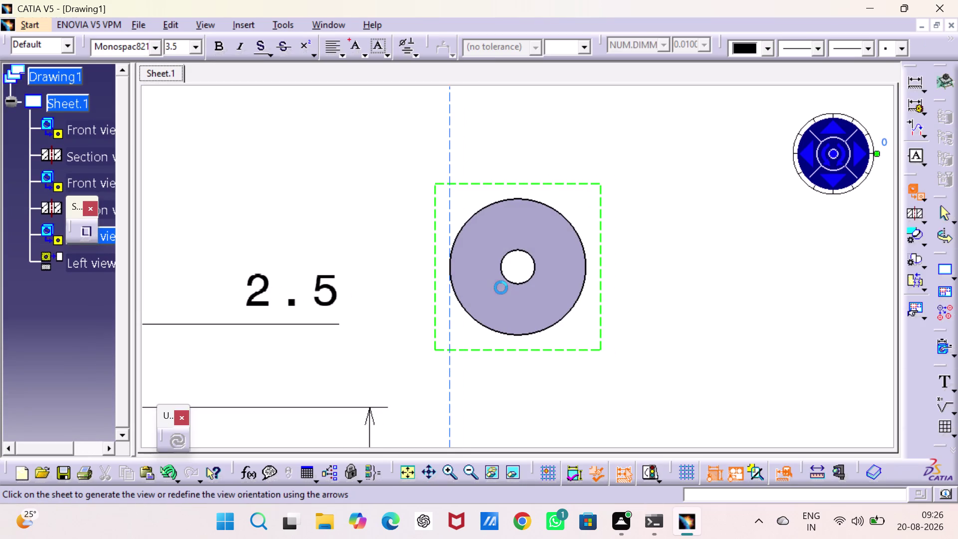
Place the washer front view and change its scale to 3 in Properties.
middle_drag(543, 187, 484, 347)
drag(506, 342, 526, 188)
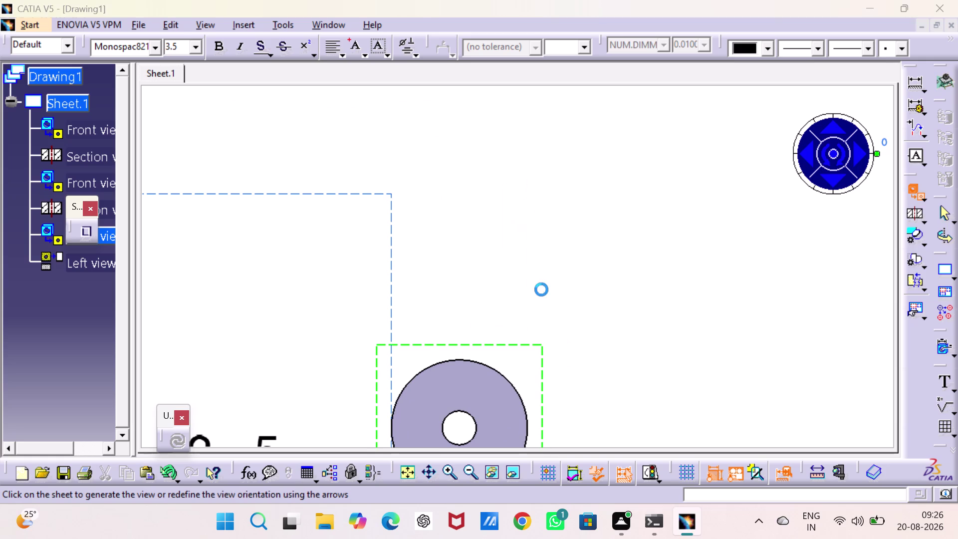
right_drag(557, 328, 578, 323)
right_click(816, 252)
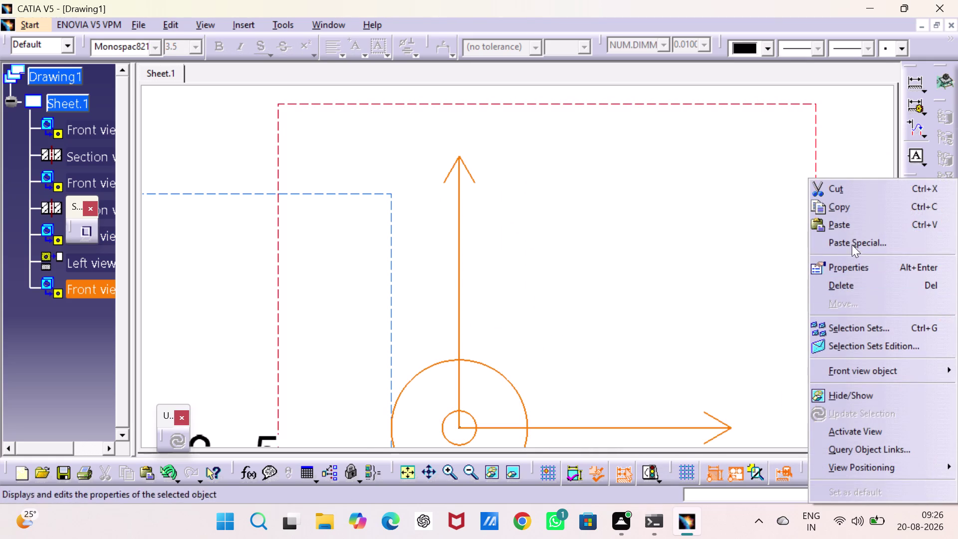
click(853, 265)
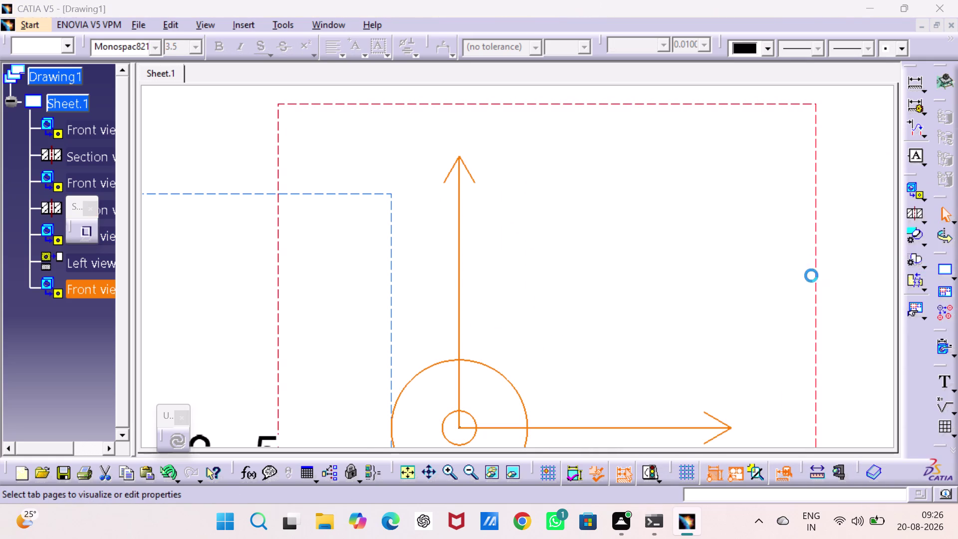
key(Right)
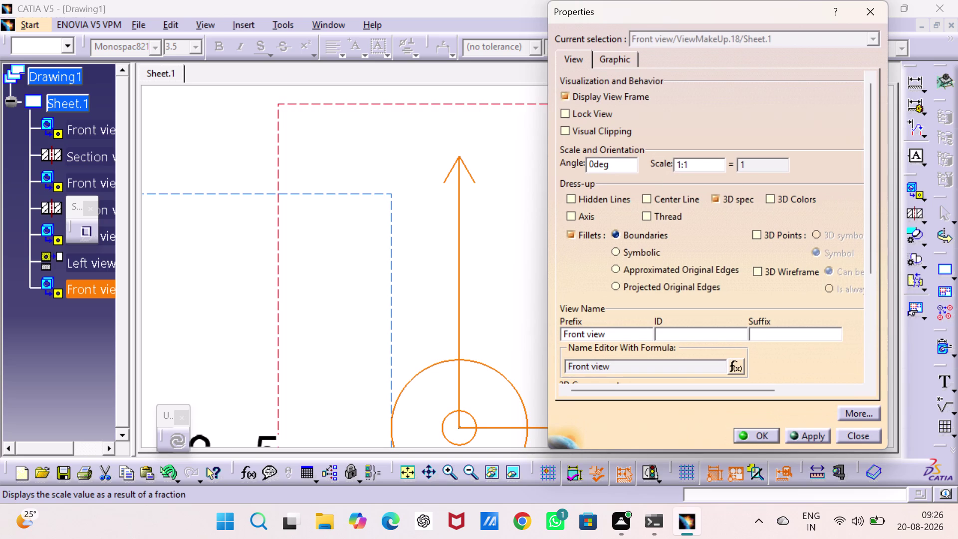
key(BackSpace)
key(3)
key(Return)
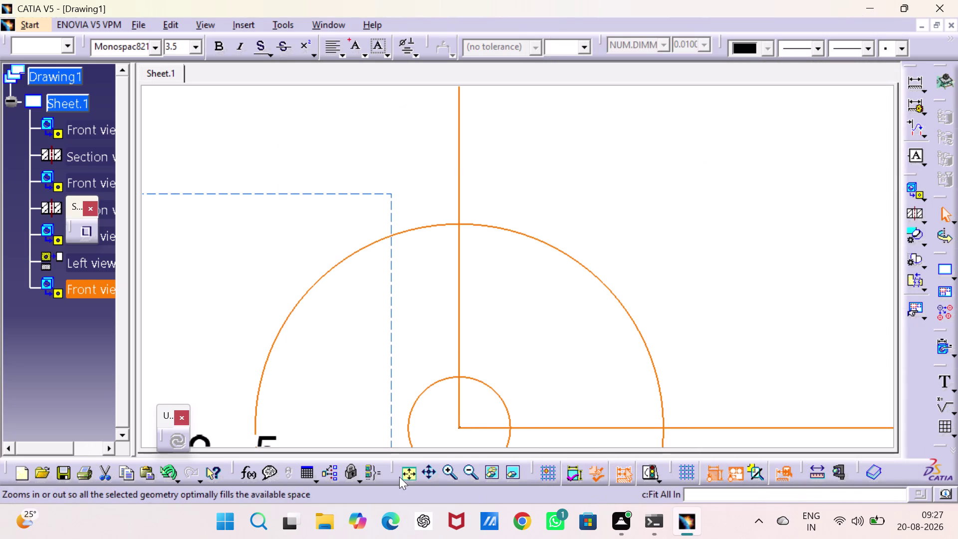
Move the washer front view to the end of the top row of views.
click(411, 476)
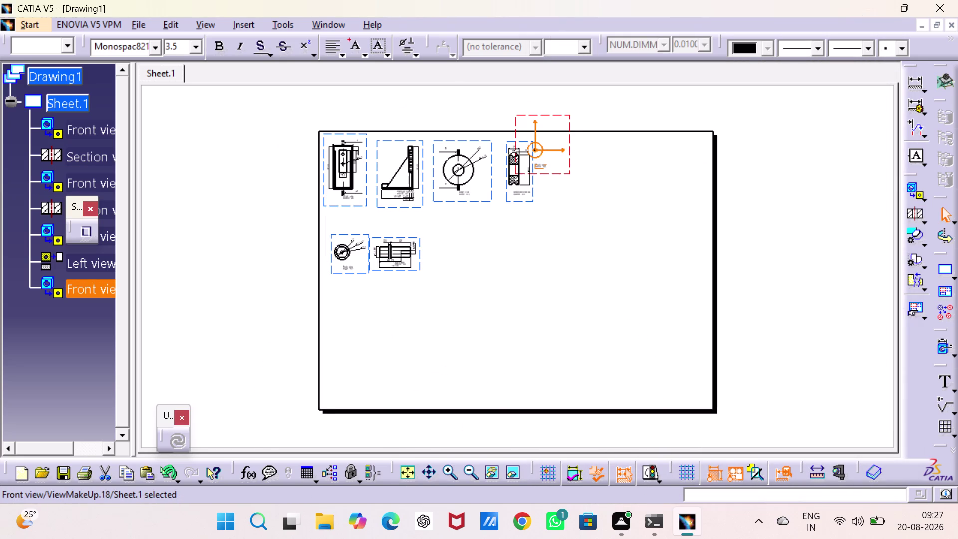
drag(569, 168, 590, 193)
click(841, 233)
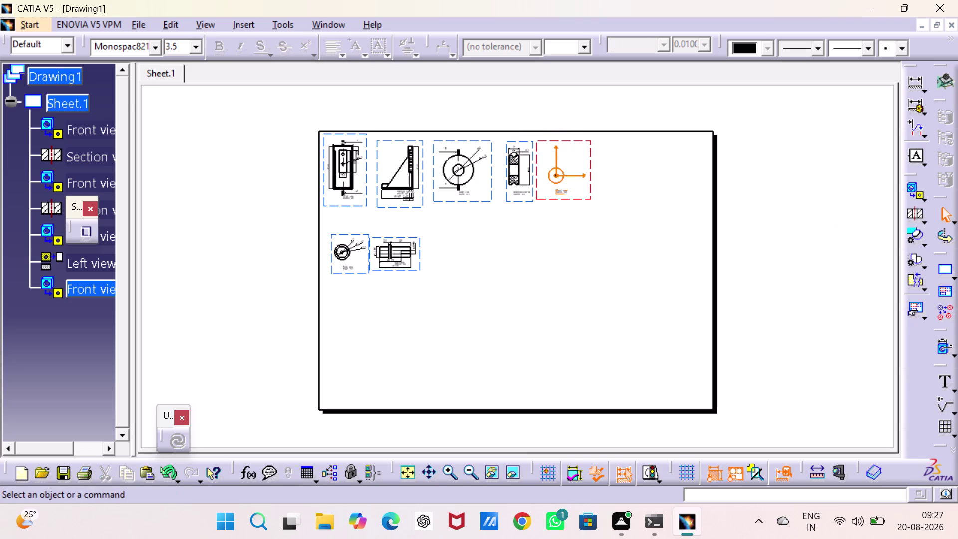
Project a left view of the washer to the right of its front view.
click(925, 195)
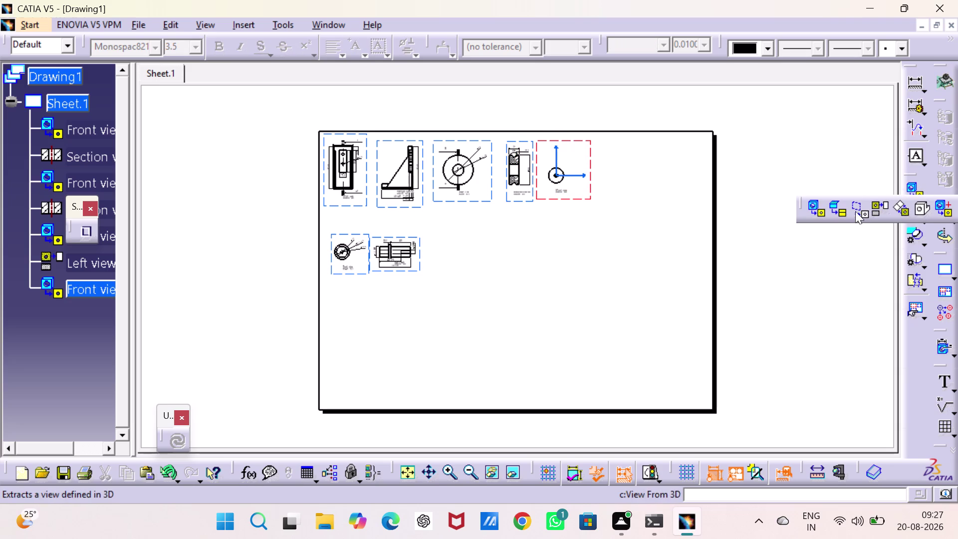
click(874, 208)
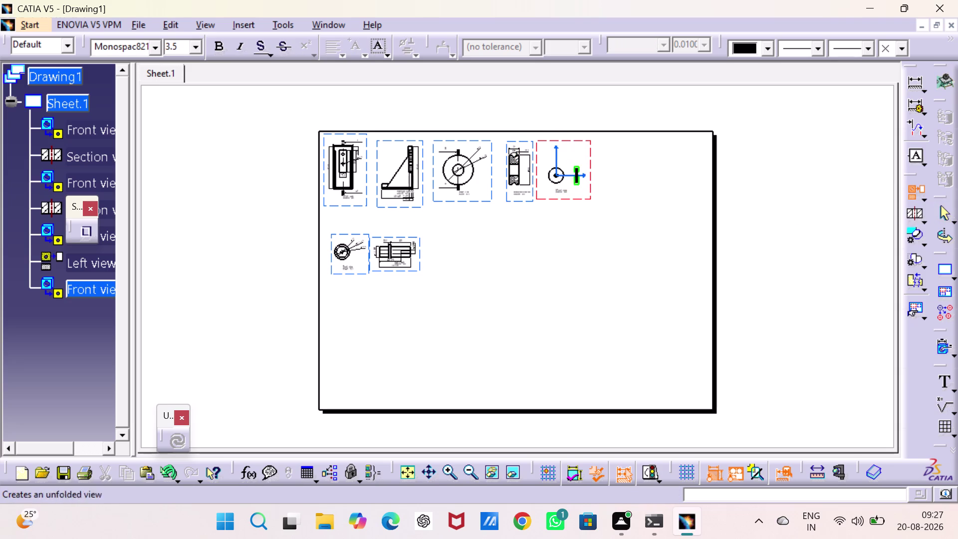
click(603, 174)
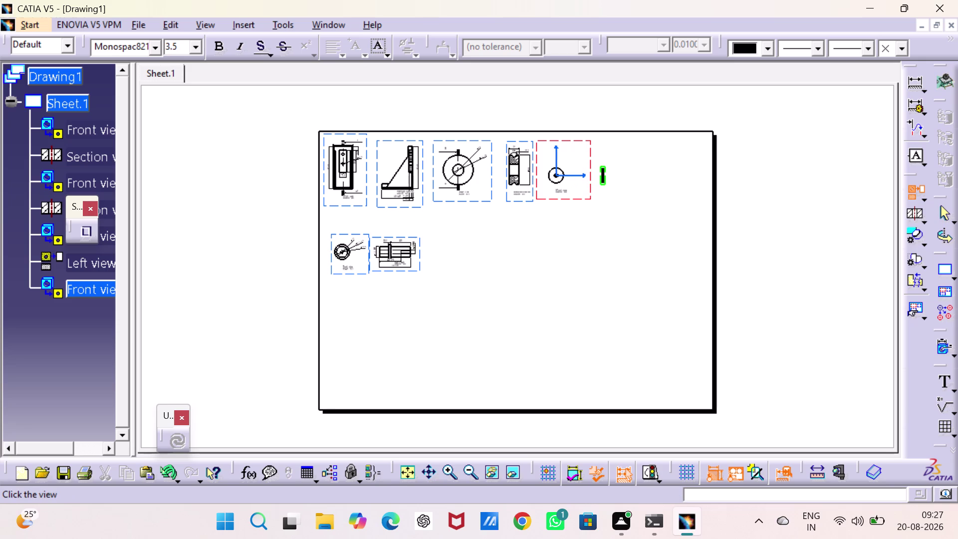
click(800, 298)
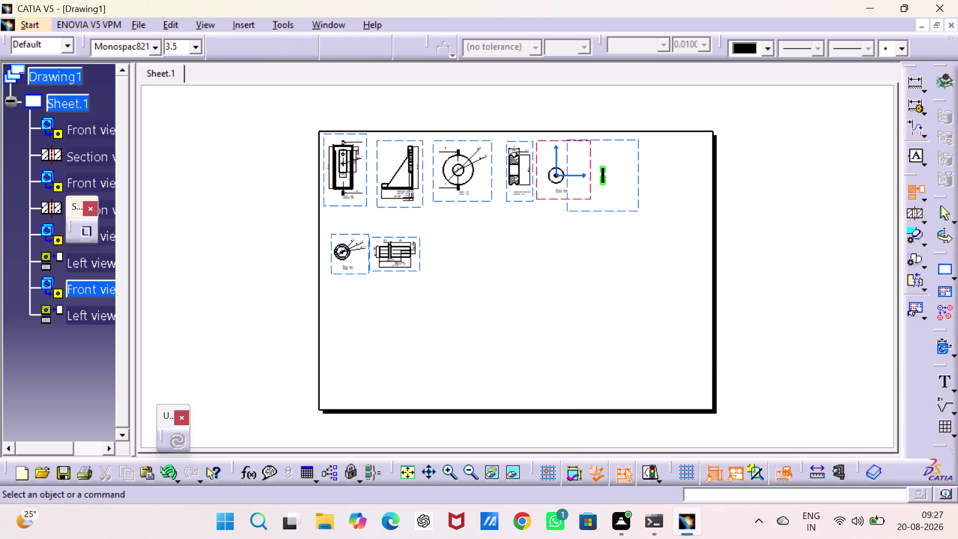
Zoom in closely on the washer's front and left views.
triple_click(448, 472)
middle_drag(463, 376, 463, 416)
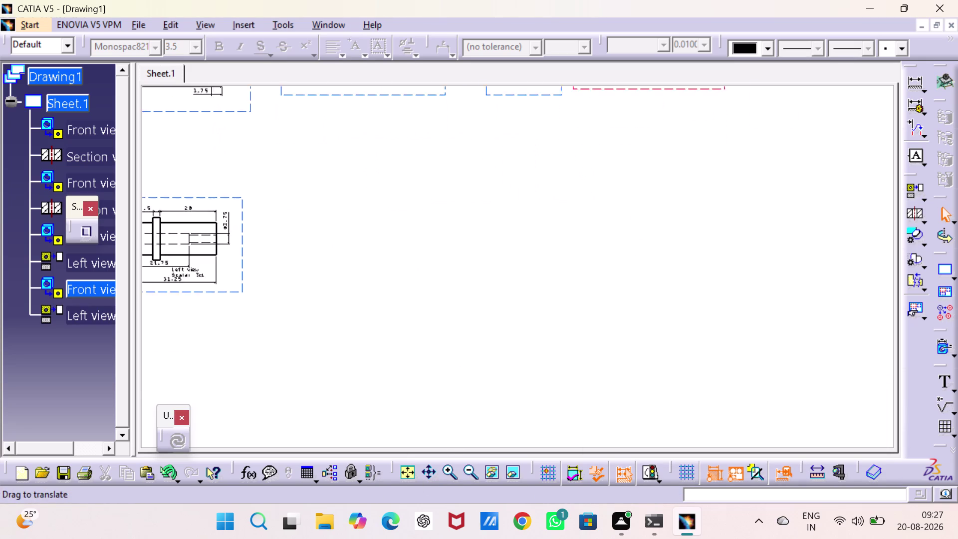
middle_drag(464, 416, 450, 528)
middle_drag(544, 322, 438, 478)
scroll(down, 3)
middle_drag(487, 349, 419, 404)
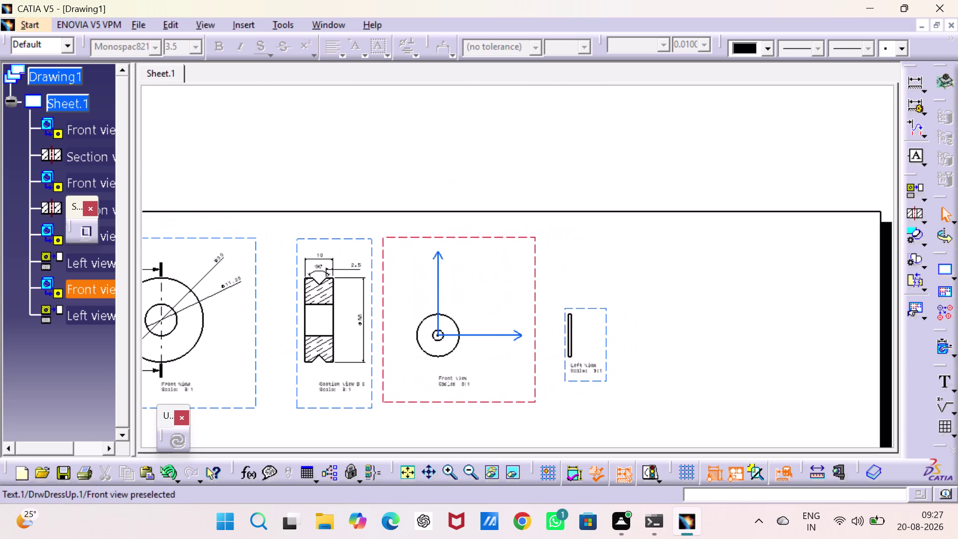
click(909, 84)
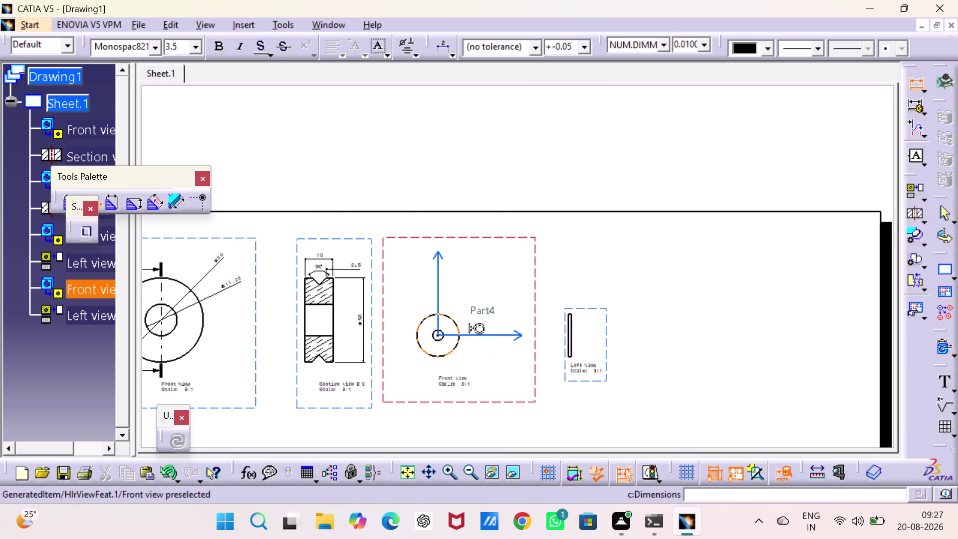
Add the washer's Φ5 and Φ3.75 diameters and its left-view thickness dimension.
click(448, 316)
click(474, 270)
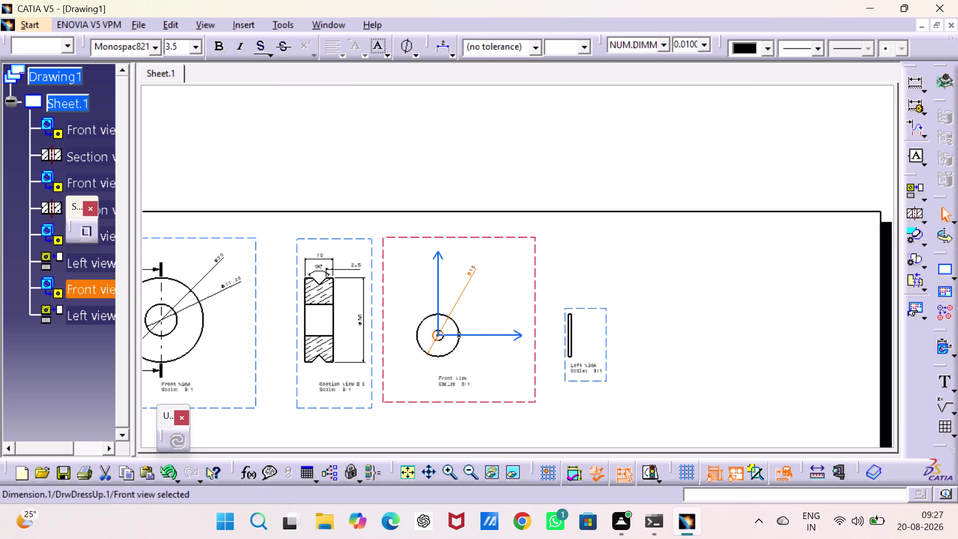
double_click(910, 82)
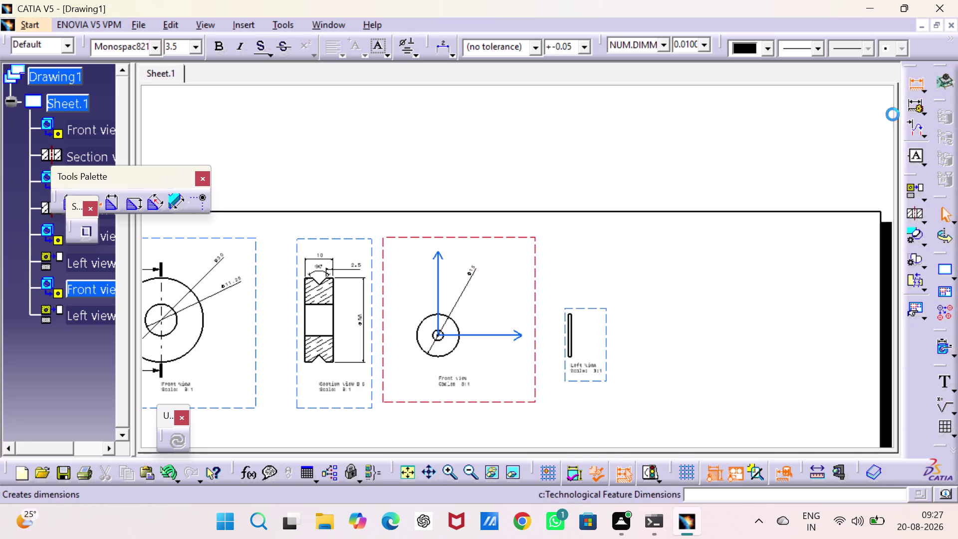
click(441, 339)
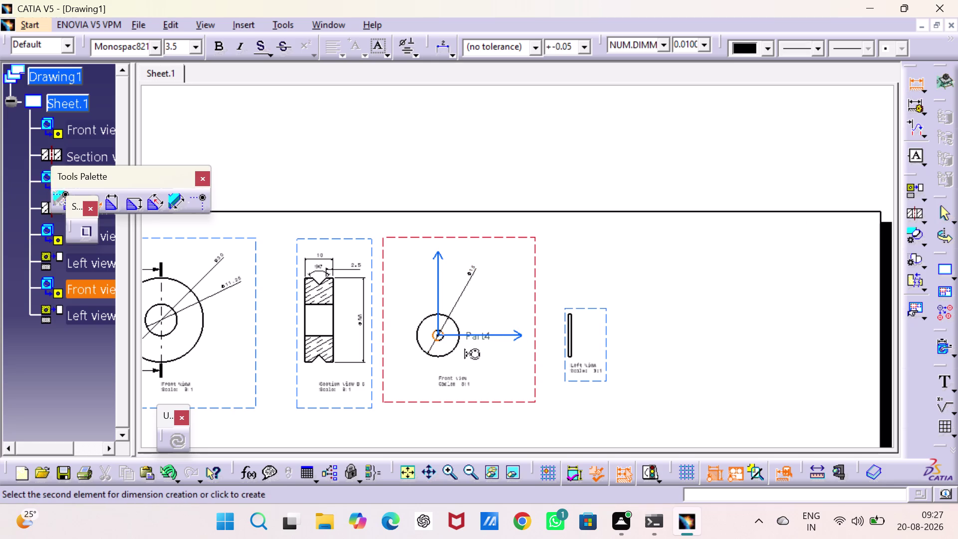
click(498, 292)
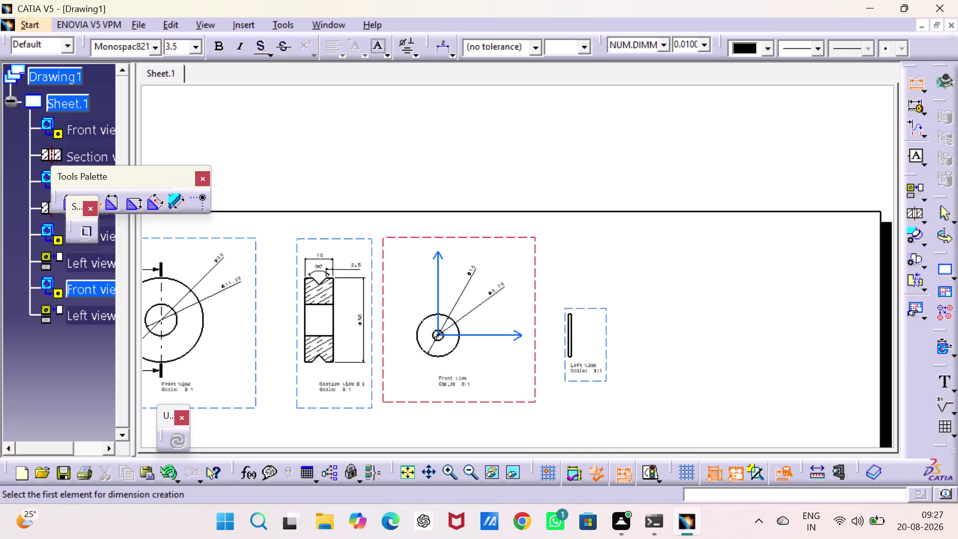
click(566, 331)
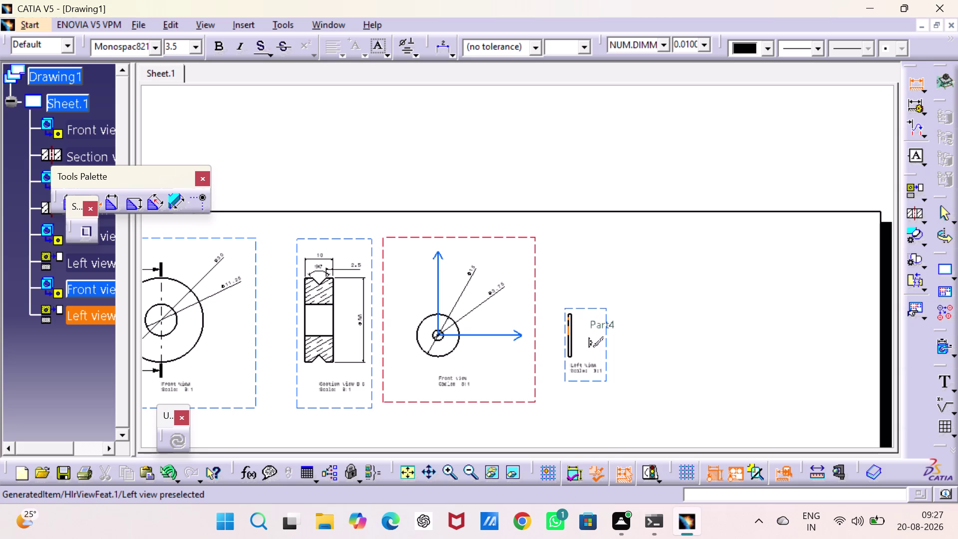
click(573, 337)
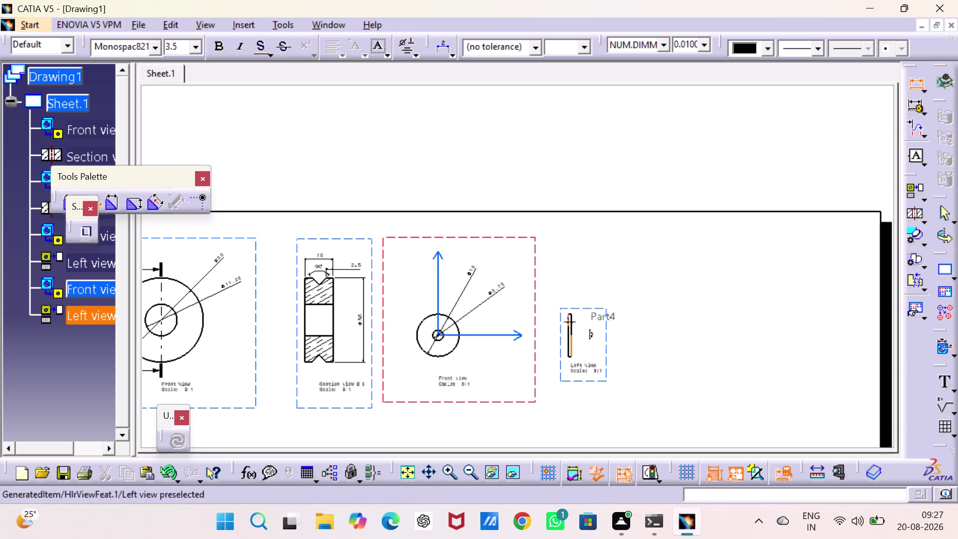
click(560, 294)
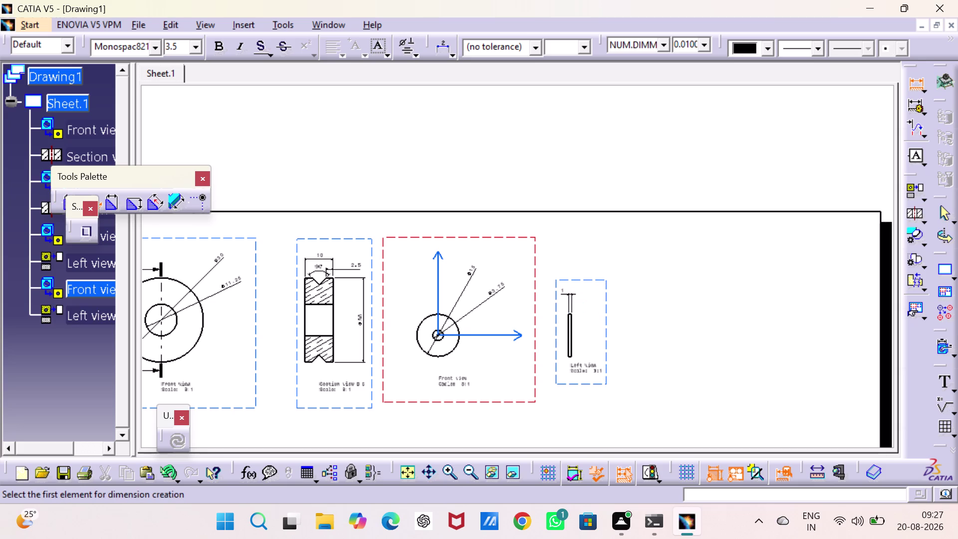
key(Escape)
key(Escape)
right_click(604, 314)
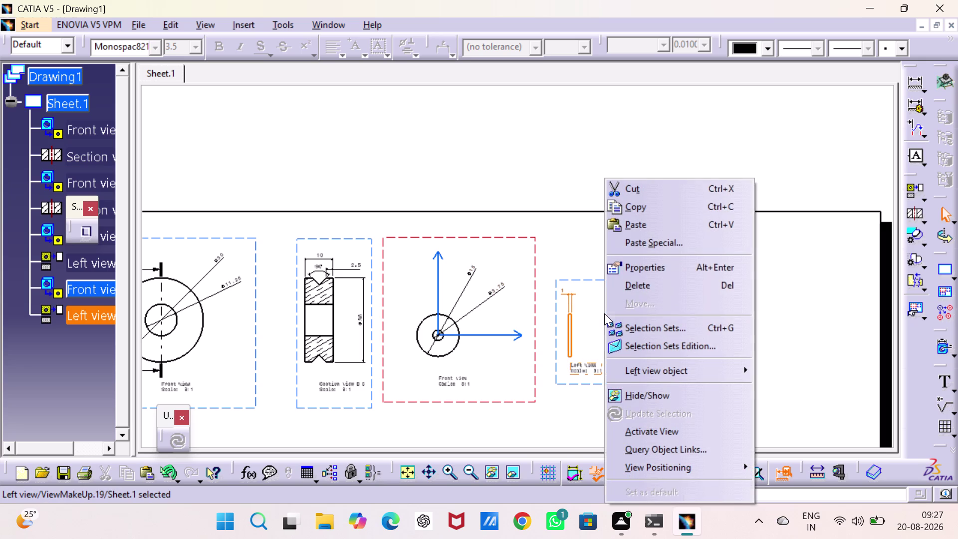
Change the washer left view's scale to 3:1 and pan to check the views.
click(638, 270)
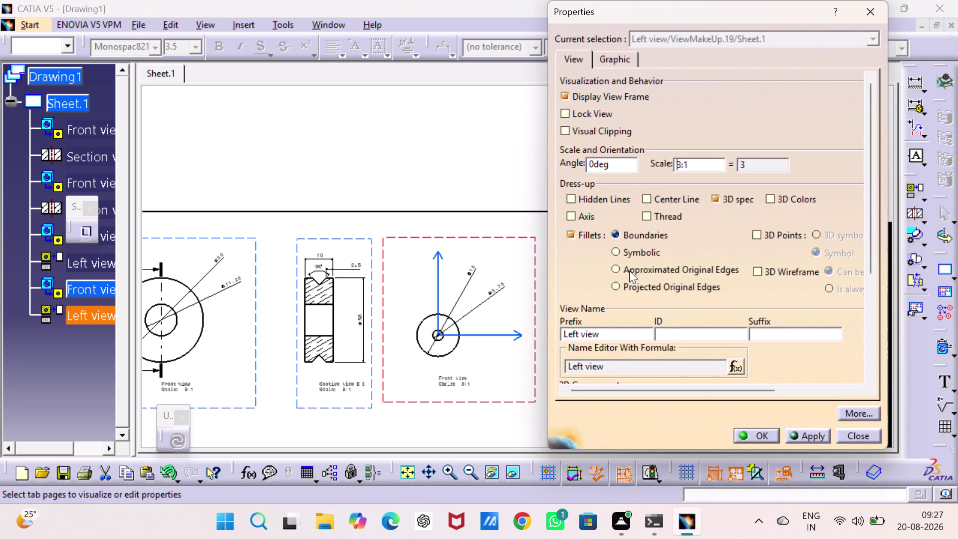
click(760, 434)
click(670, 389)
middle_drag(671, 376, 699, 170)
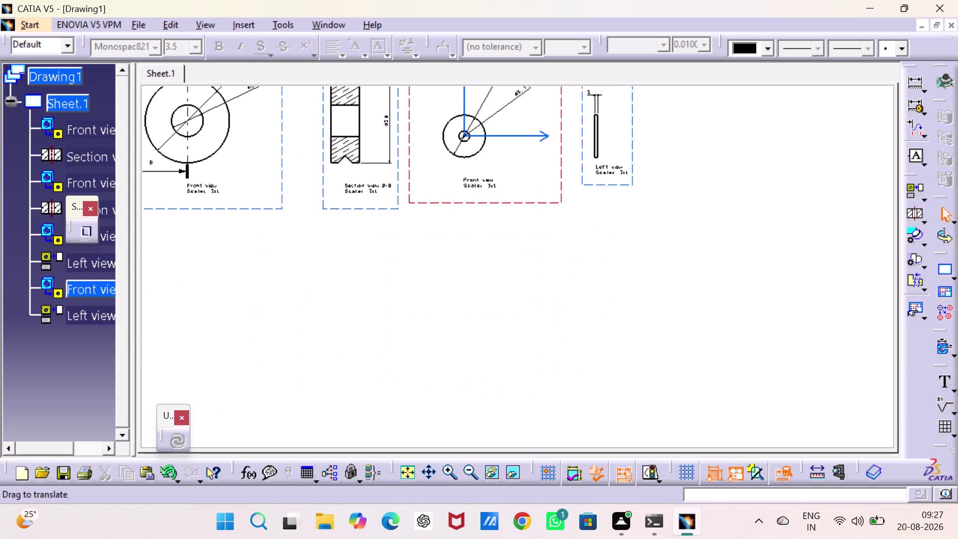
middle_drag(699, 170, 699, 164)
middle_drag(650, 298, 766, 302)
middle_drag(451, 251, 546, 311)
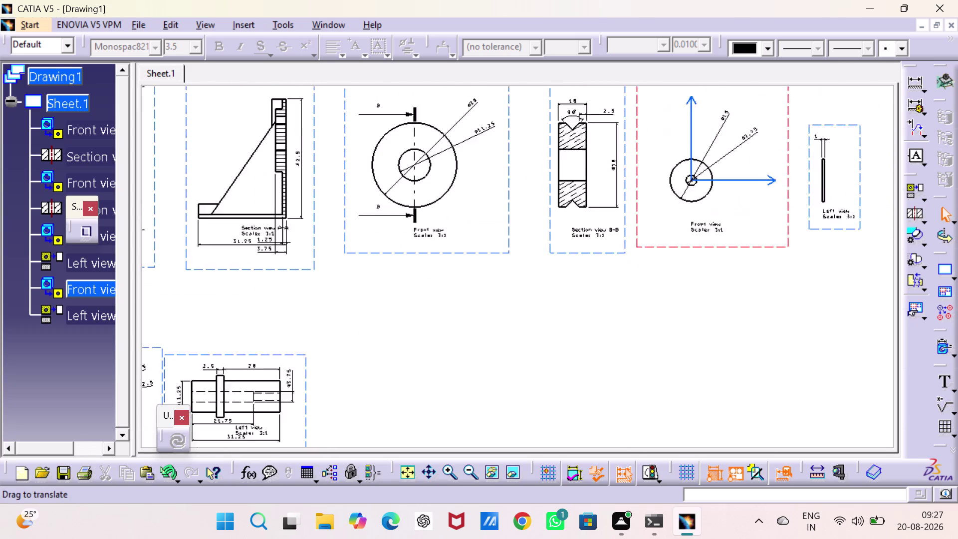
middle_drag(545, 311, 584, 212)
click(334, 19)
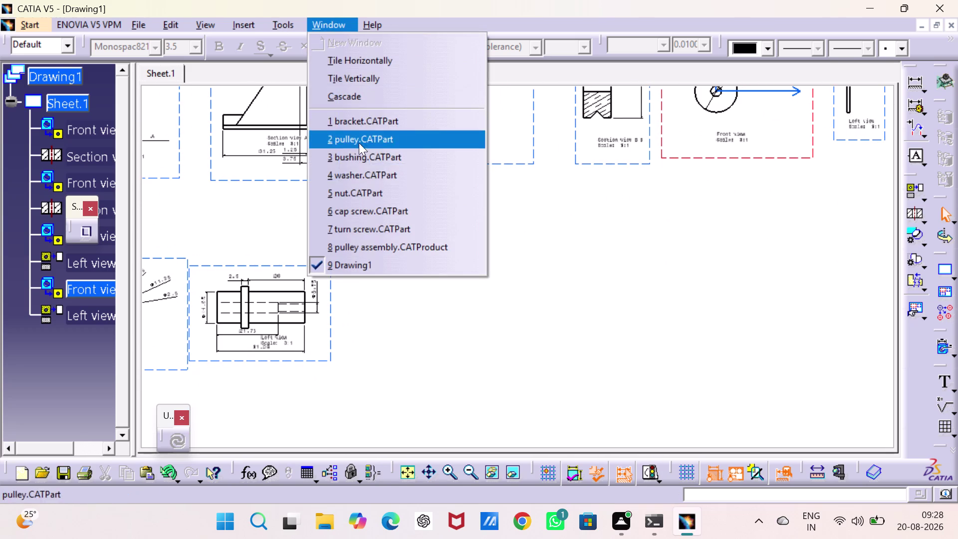
Start a new front view from the view-type choices.
drag(619, 261, 636, 256)
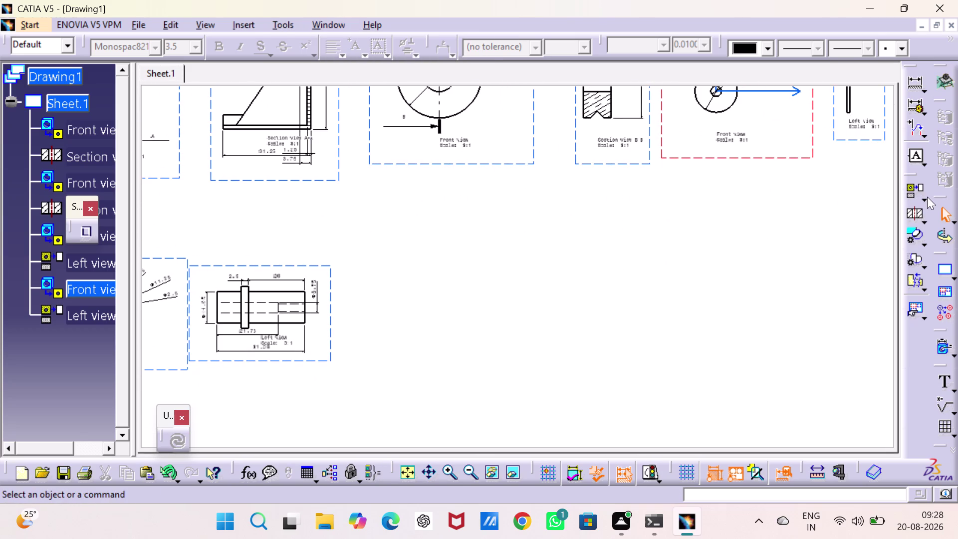
click(925, 197)
click(923, 198)
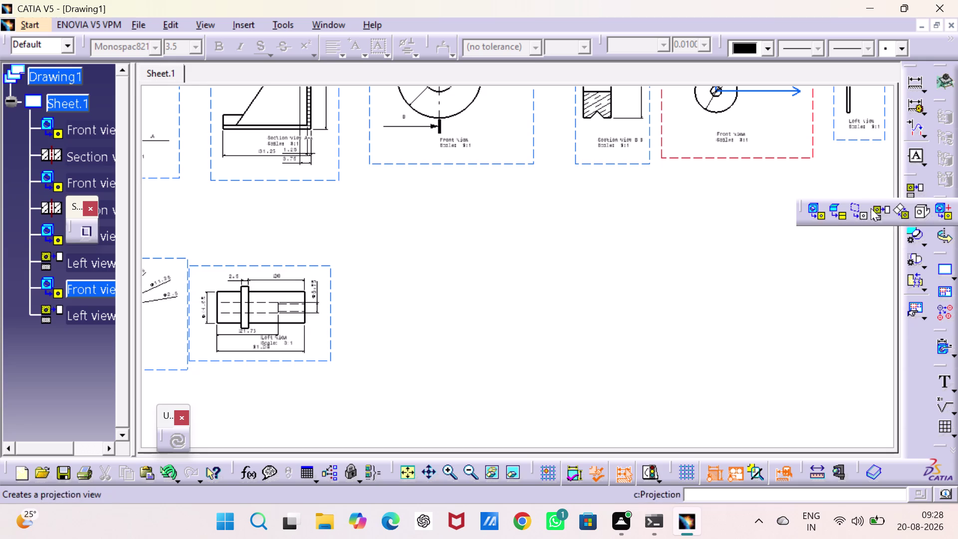
click(819, 209)
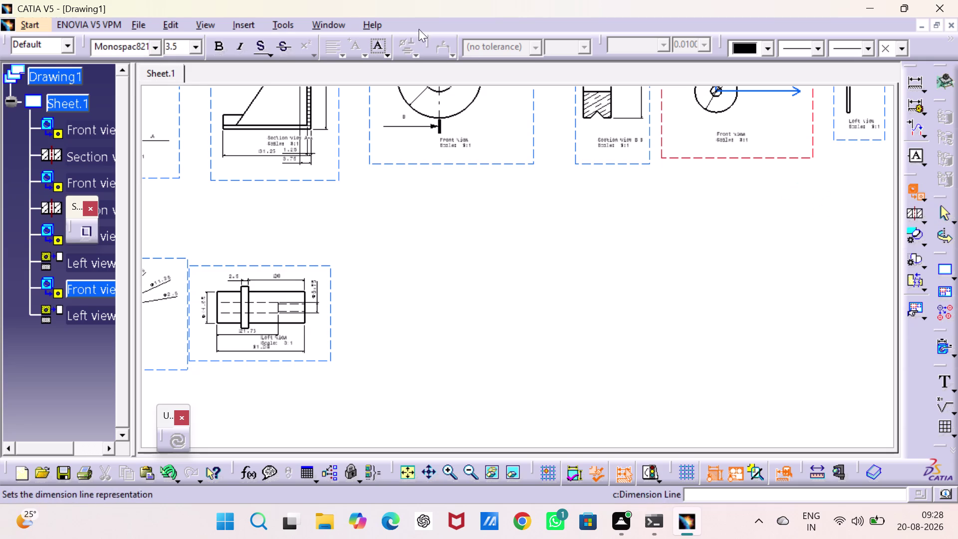
Switch to nut.CATPart and pick its top face to preview the hexagon view.
click(324, 24)
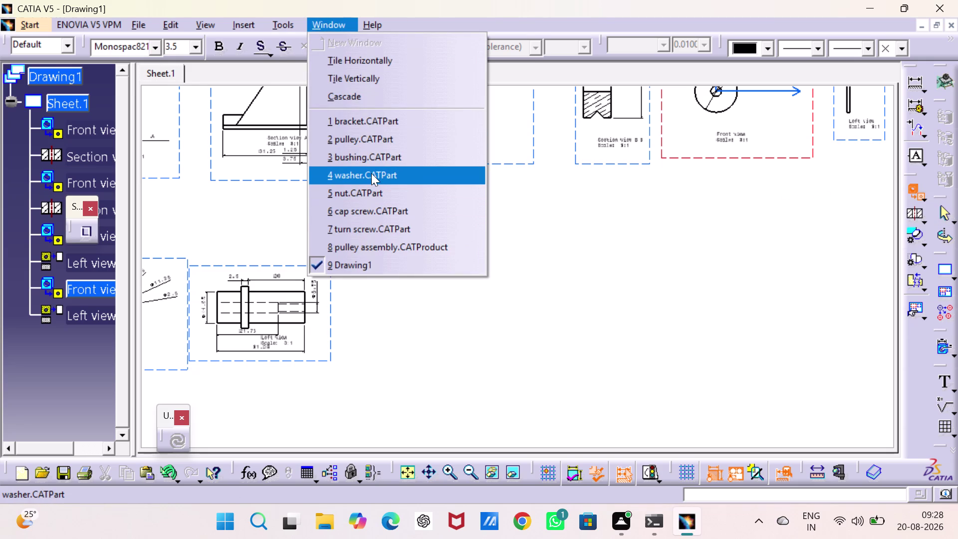
click(381, 192)
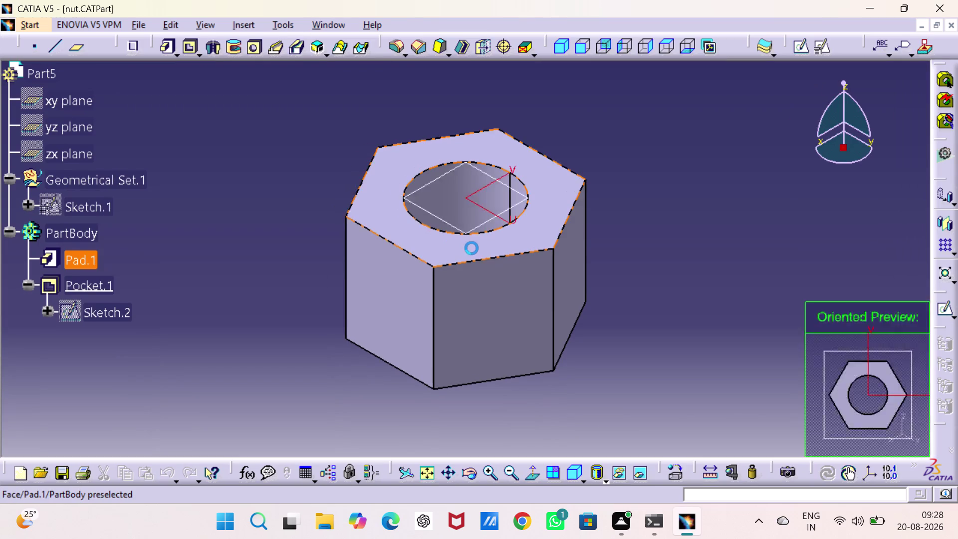
click(504, 235)
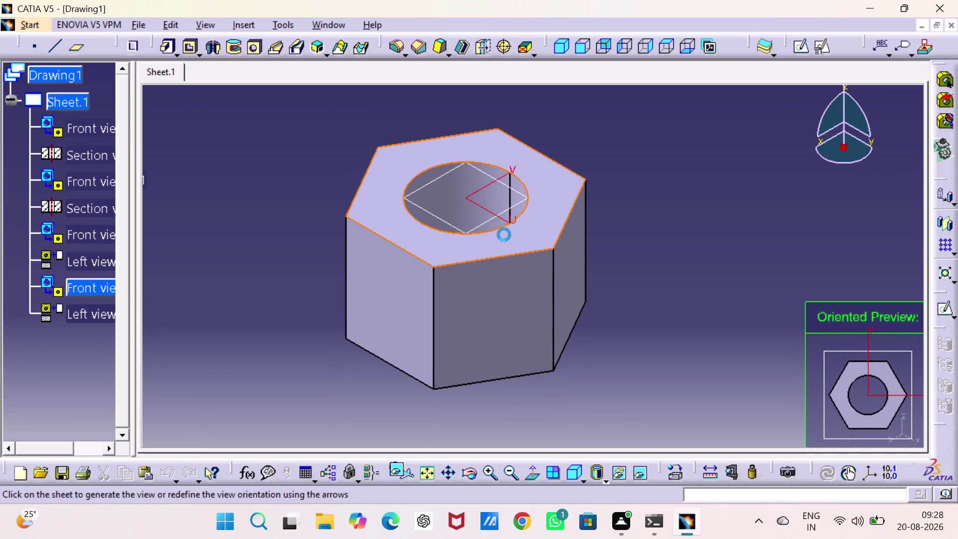
drag(439, 243, 173, 244)
middle_drag(202, 233, 580, 414)
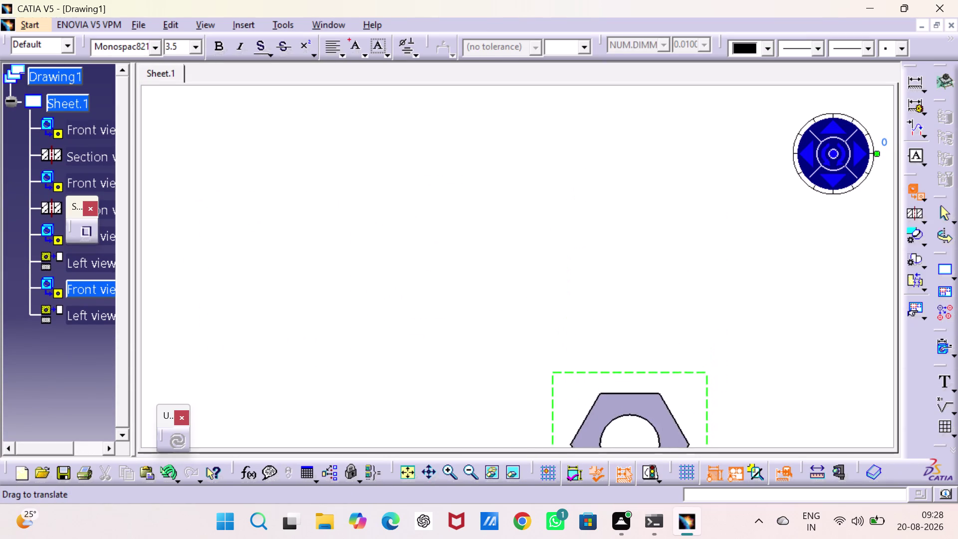
middle_drag(579, 414, 589, 335)
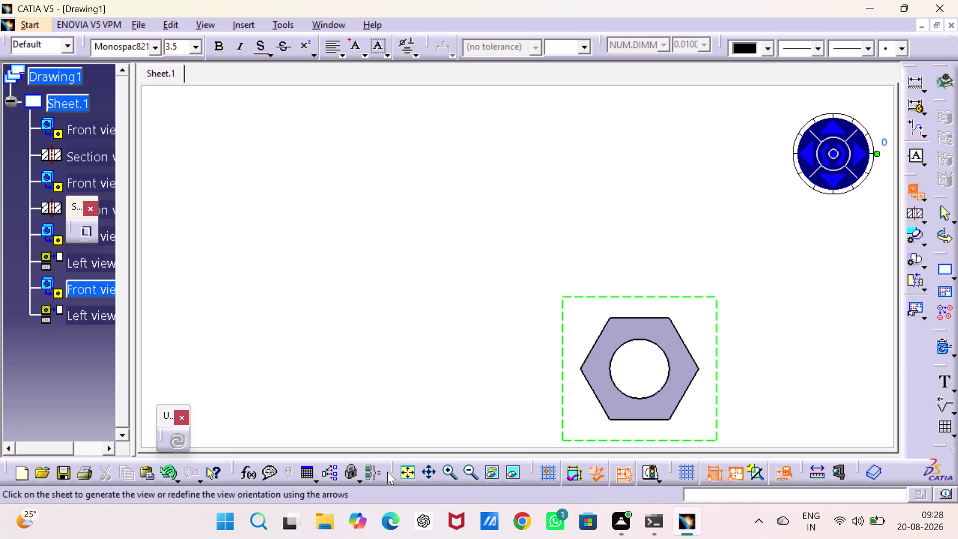
click(402, 470)
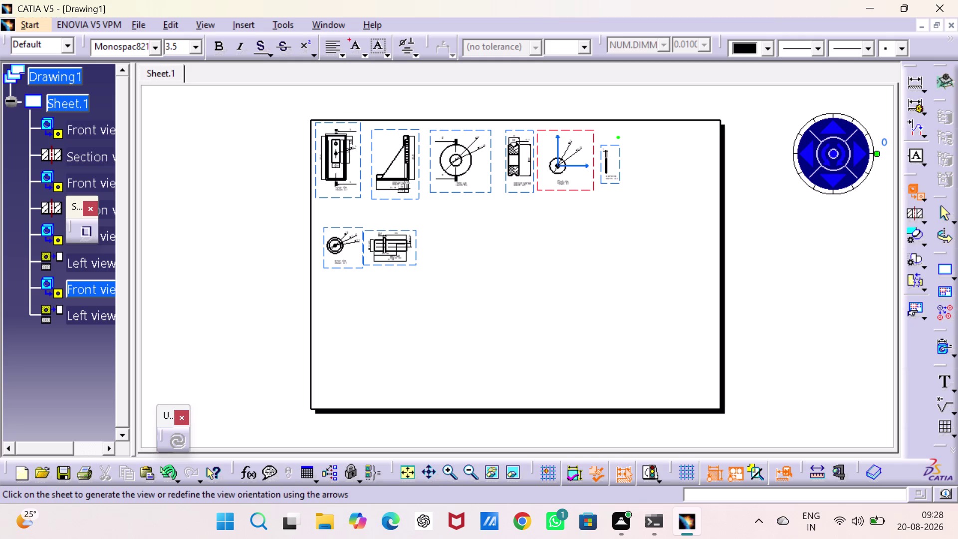
Place the nut's front view on the drawing sheet.
middle_drag(538, 202, 535, 218)
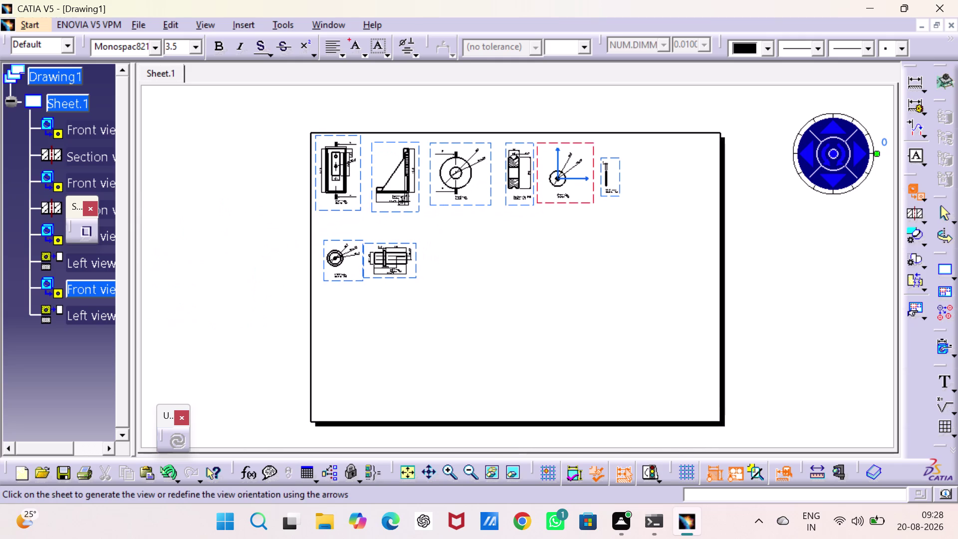
middle_drag(535, 219, 543, 208)
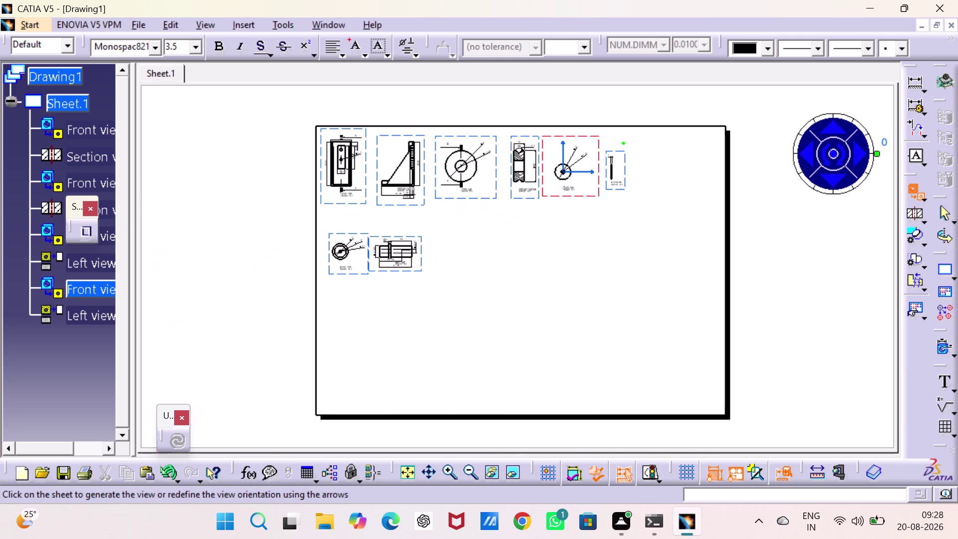
click(520, 254)
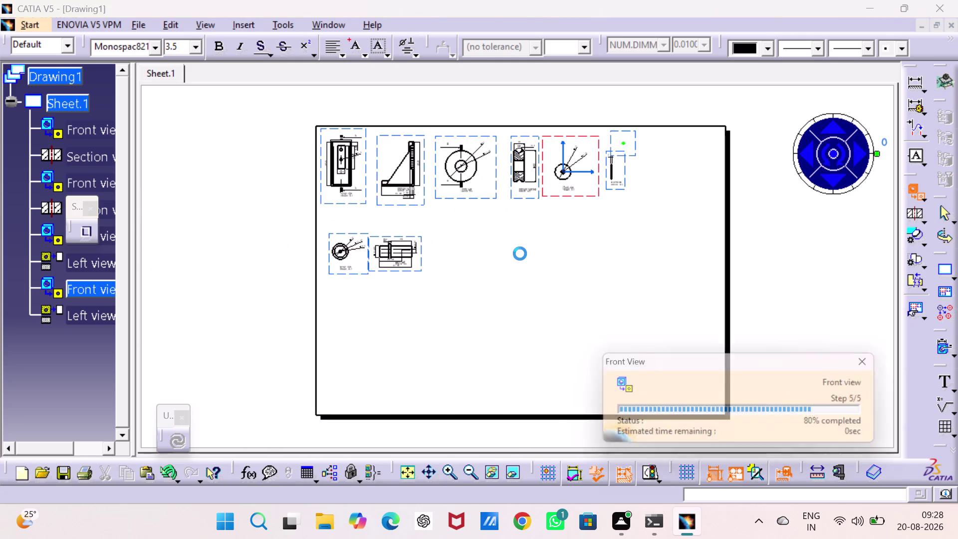
drag(640, 145, 469, 245)
click(490, 289)
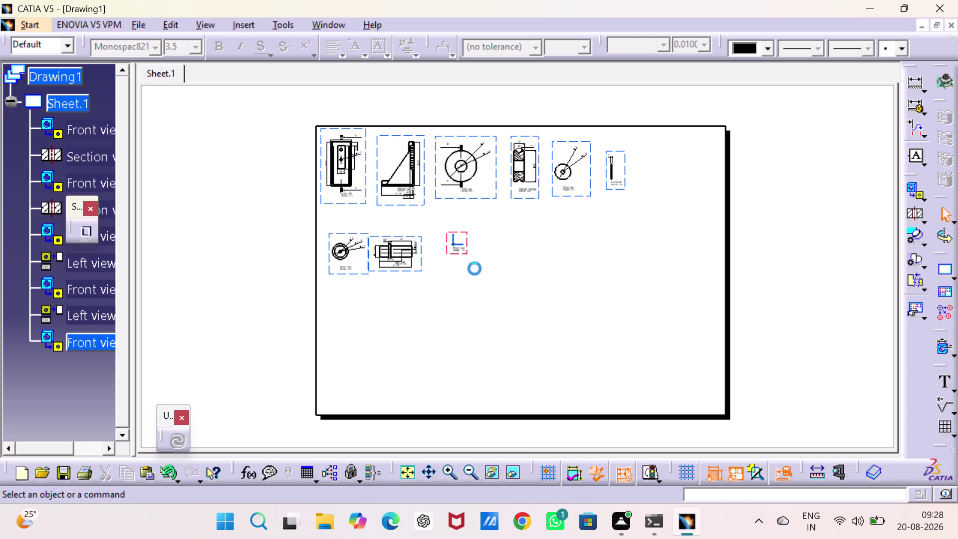
Set the nut front view's scale to 4:1 in its Properties.
right_click(469, 250)
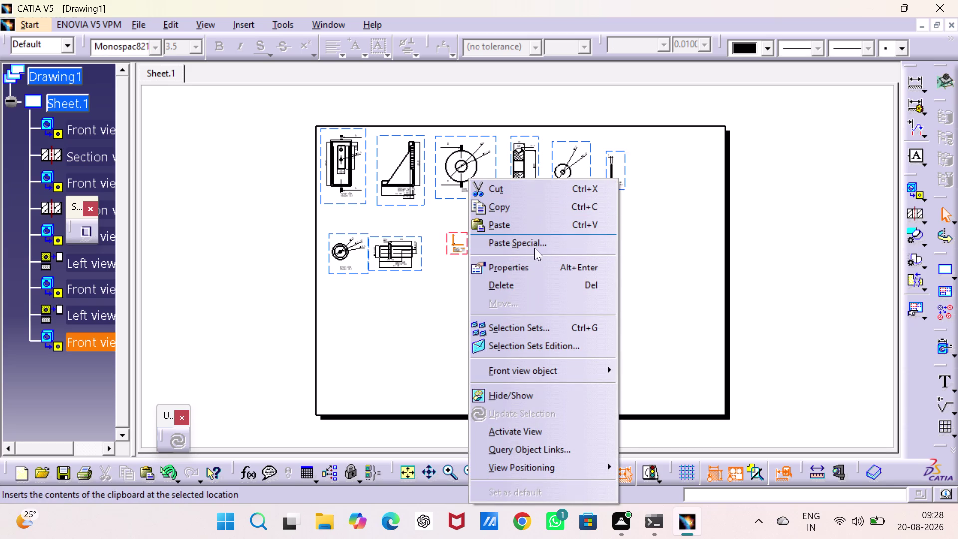
click(534, 271)
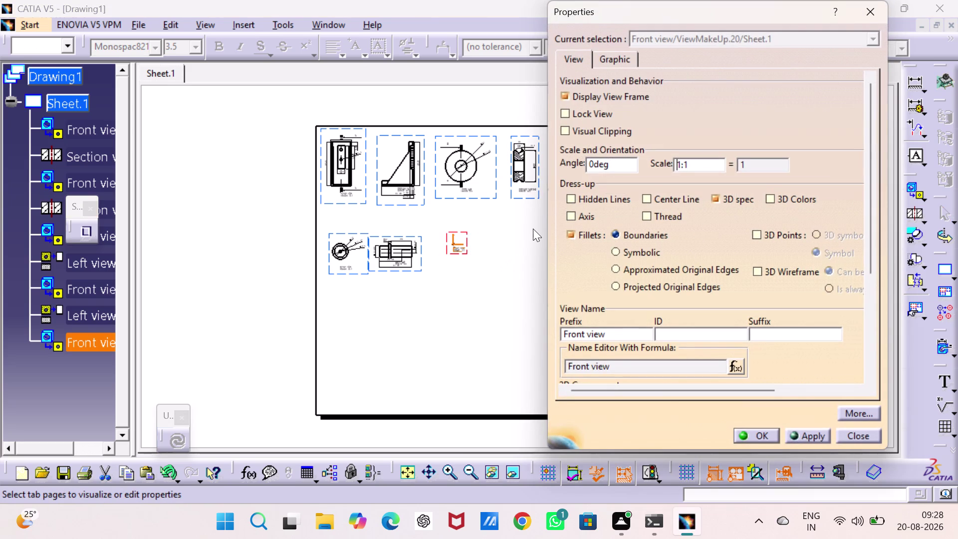
key(Right)
key(BackSpace)
key(4)
key(Return)
click(552, 314)
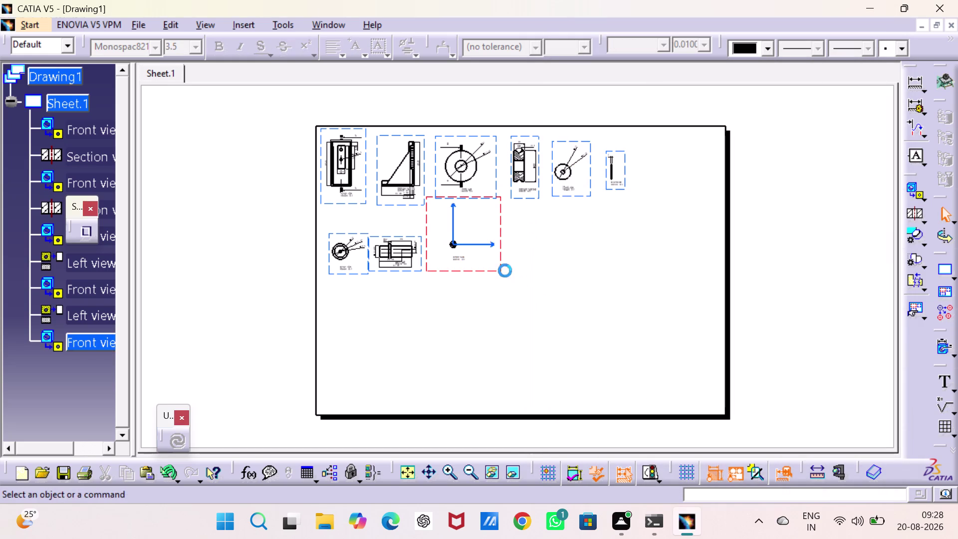
Move the nut front view beside the second row of views.
drag(501, 268, 501, 283)
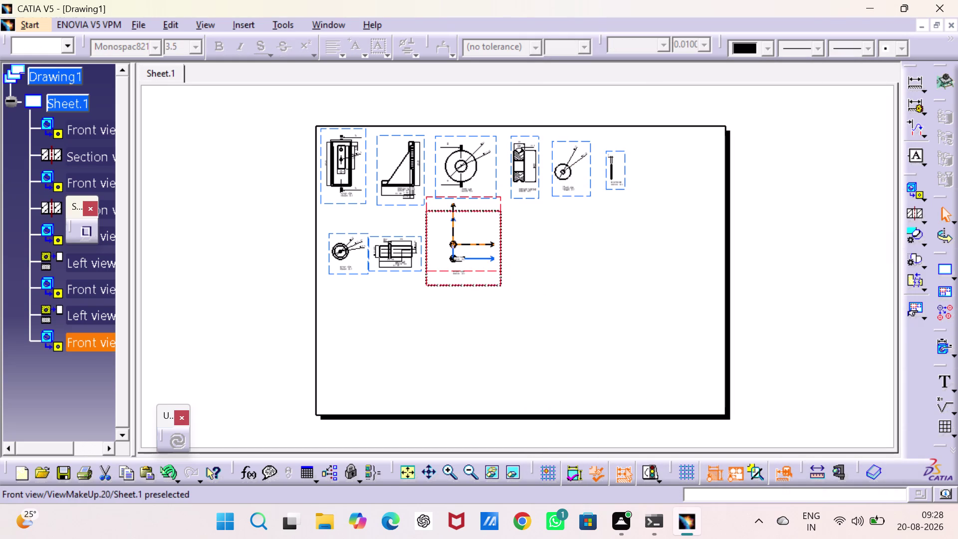
drag(501, 283, 498, 283)
drag(554, 282, 559, 283)
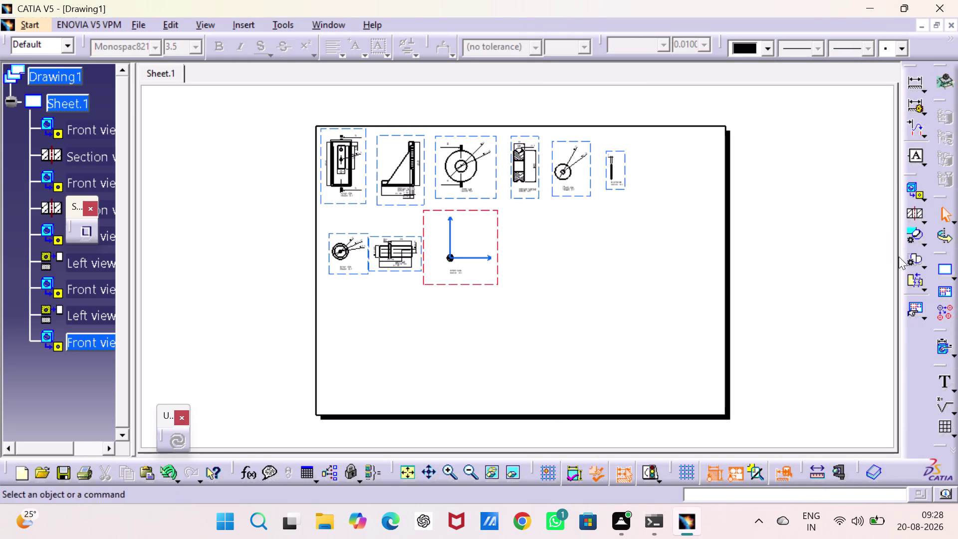
triple_click(450, 470)
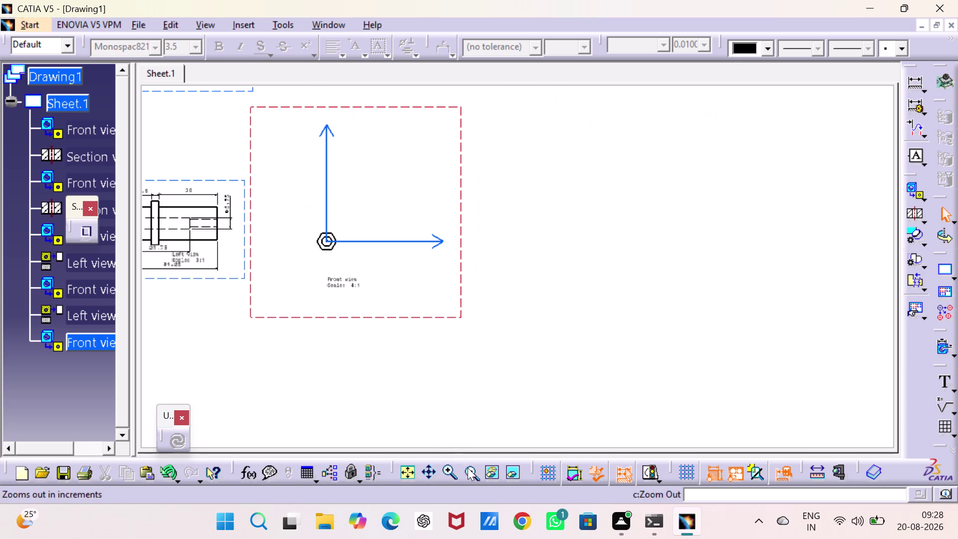
Project a bottom view of the nut above its hexagonal front view.
double_click(450, 467)
middle_drag(427, 382, 599, 433)
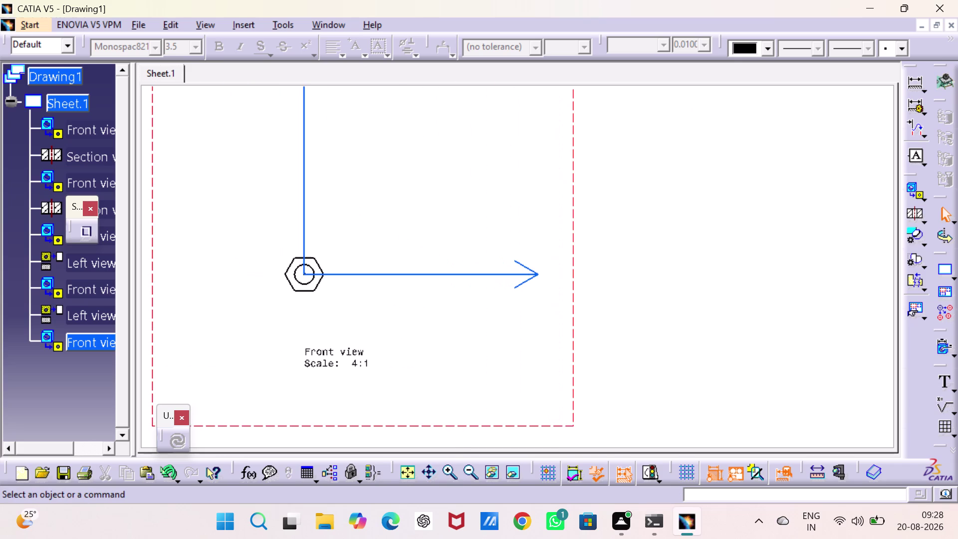
drag(925, 195, 925, 200)
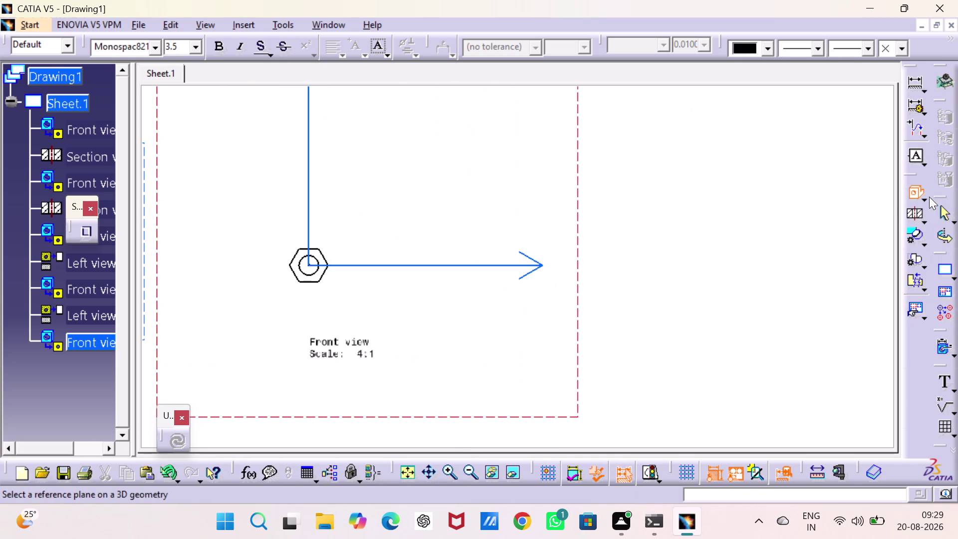
click(927, 206)
click(925, 199)
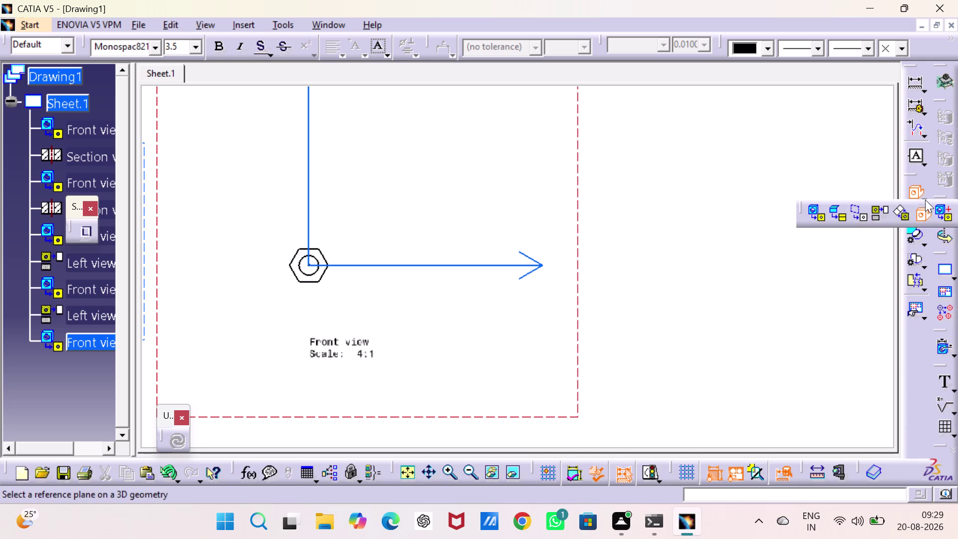
click(877, 211)
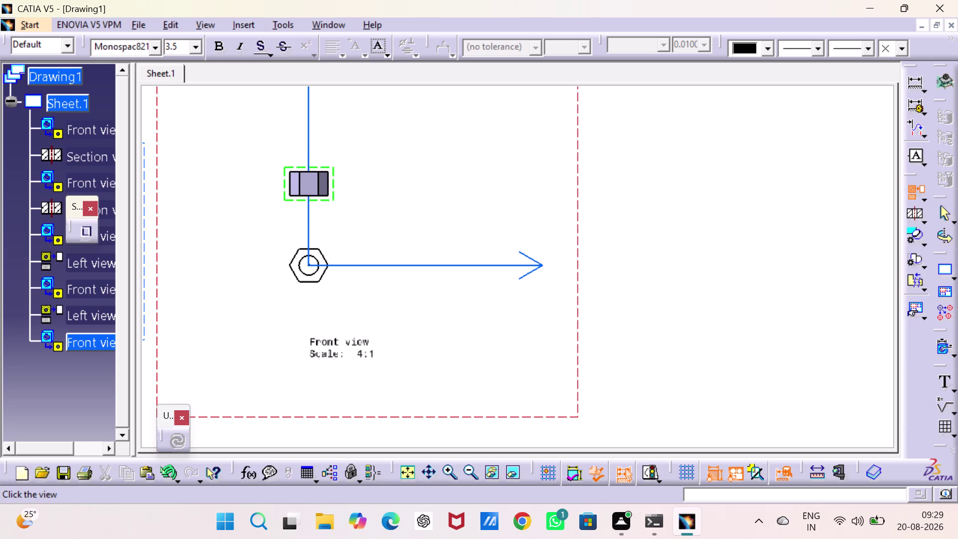
click(310, 176)
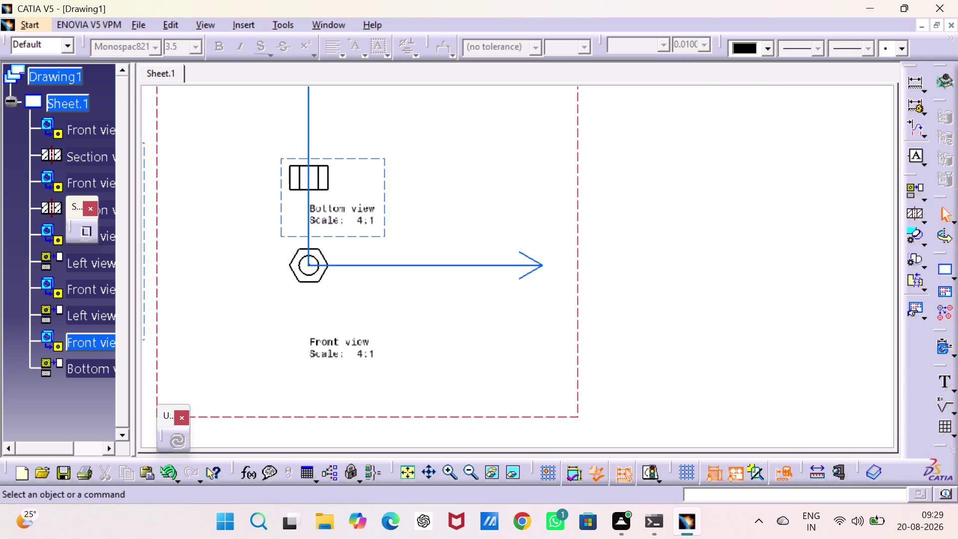
double_click(908, 84)
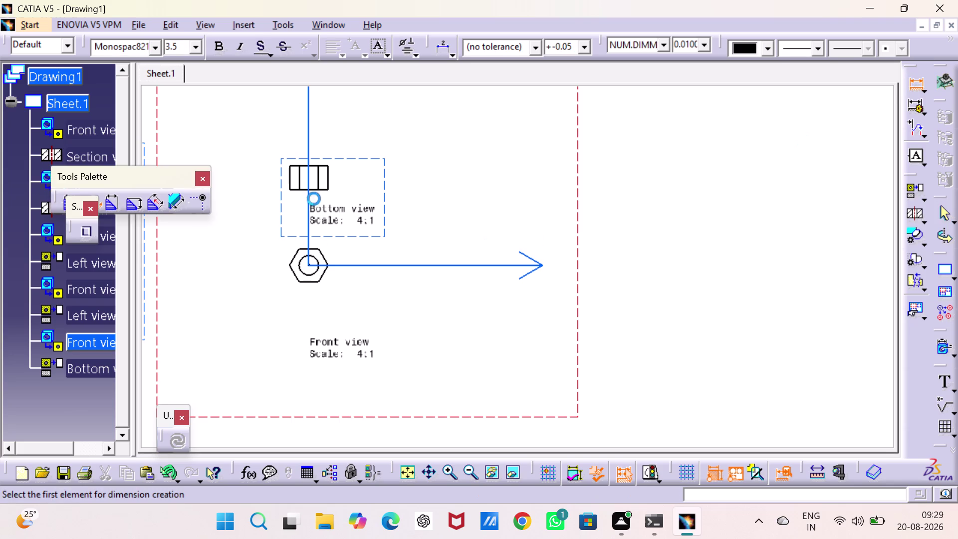
Dimension the nut's 3 thickness in the bottom view, discarding a stray hexagon pick.
click(323, 189)
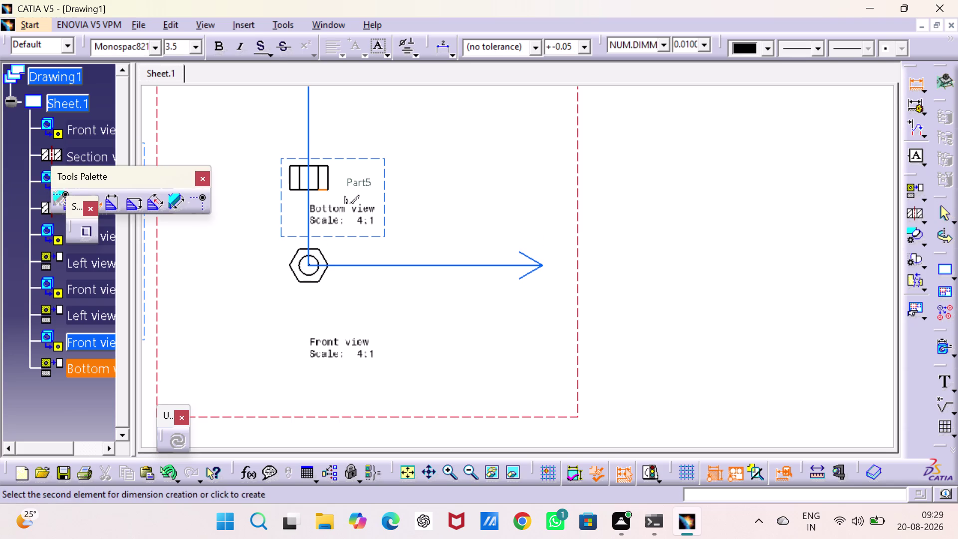
click(323, 164)
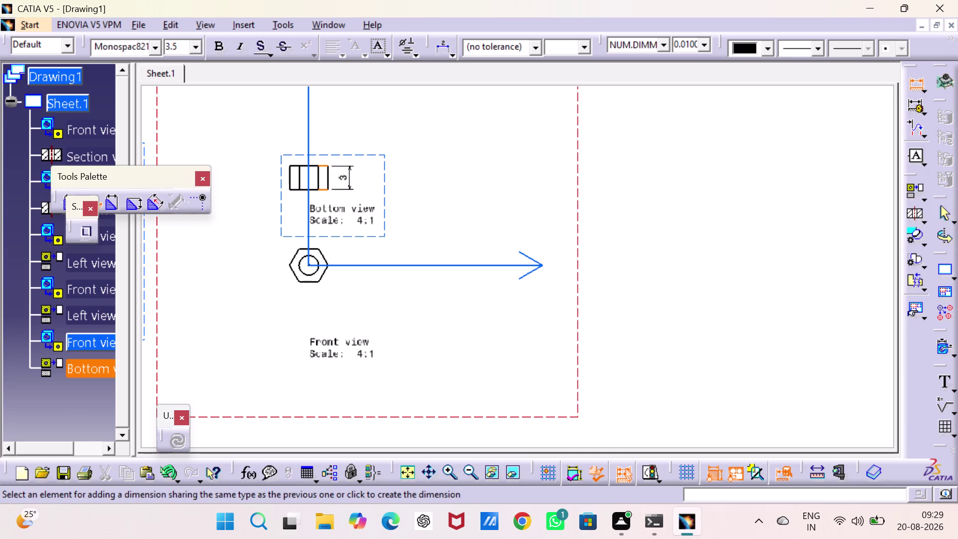
click(355, 172)
click(324, 256)
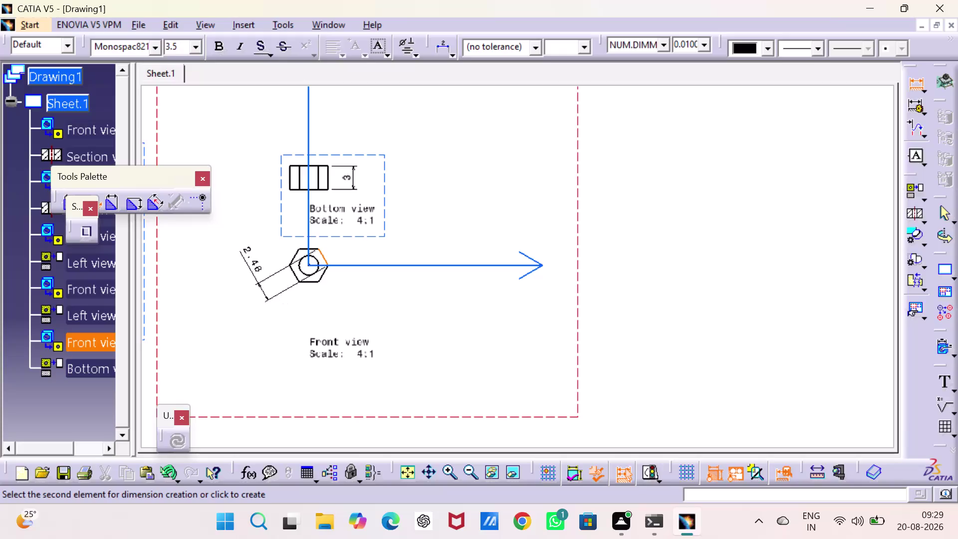
key(Escape)
key(Escape)
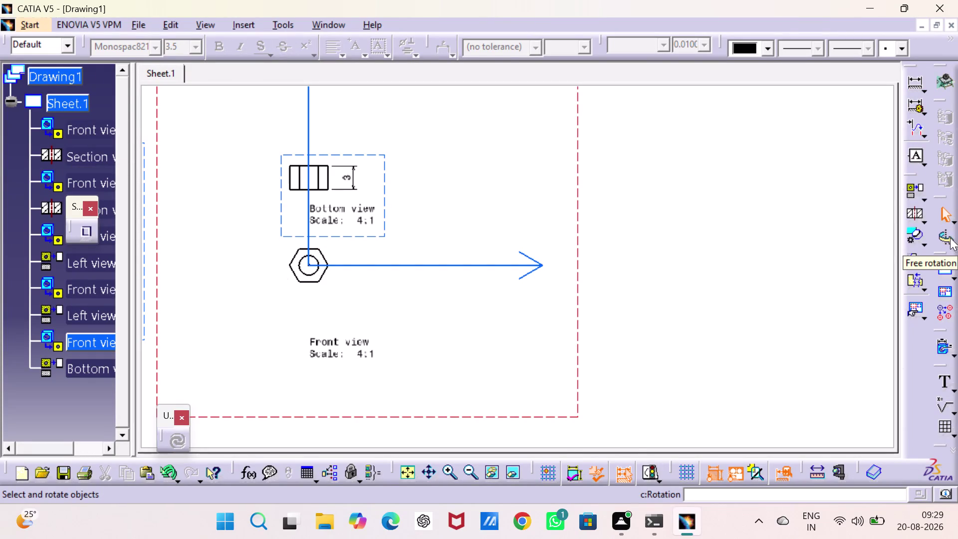
Add the Φ2.5 hole and 4.3 hexagon edge dimensions to the nut front view.
double_click(910, 87)
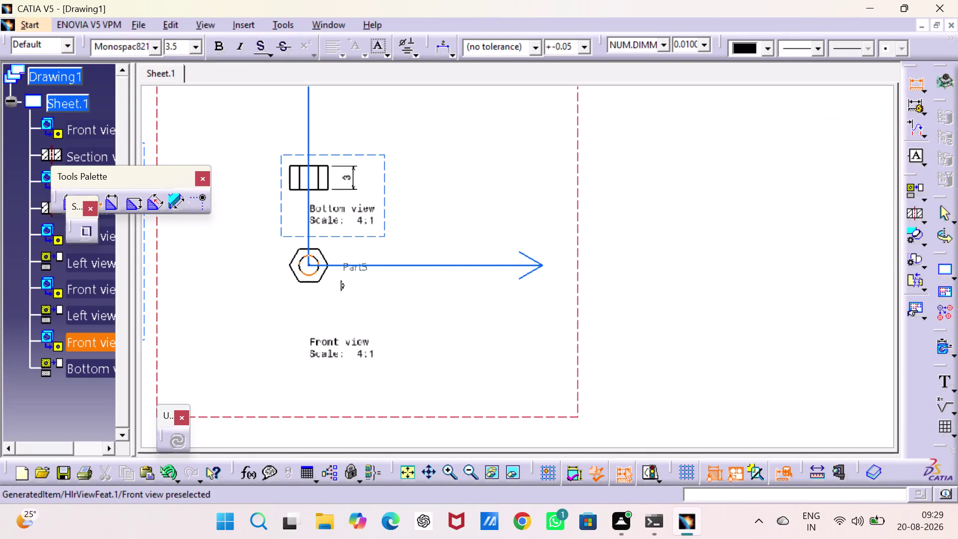
click(316, 260)
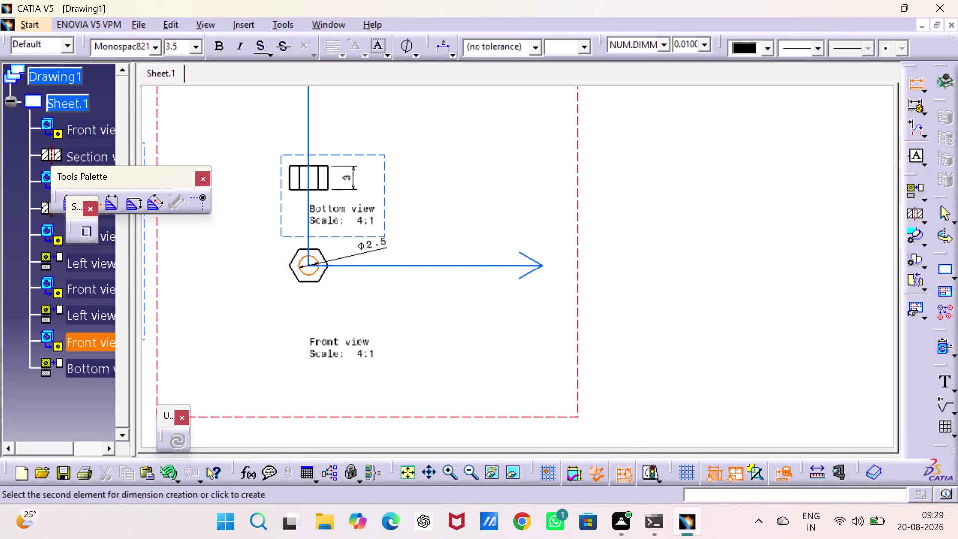
click(384, 250)
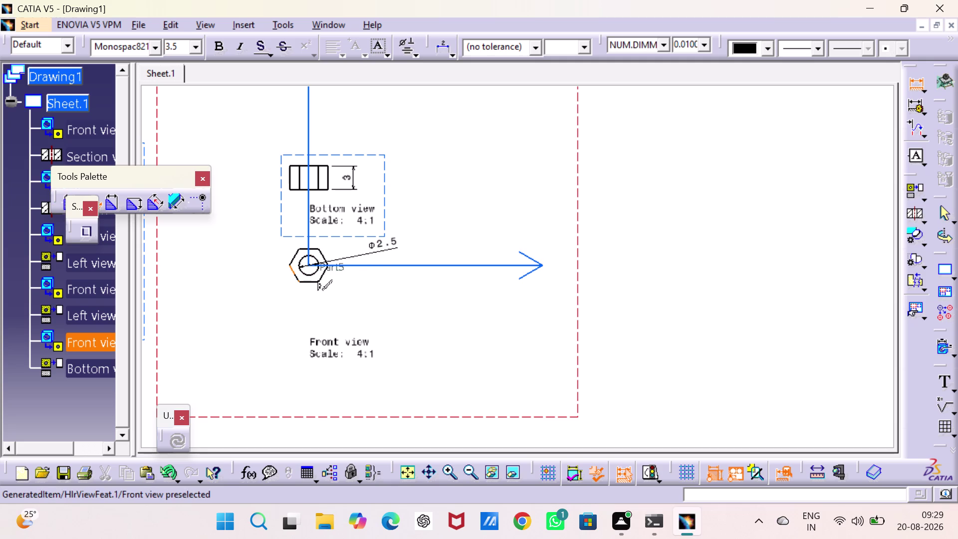
click(295, 272)
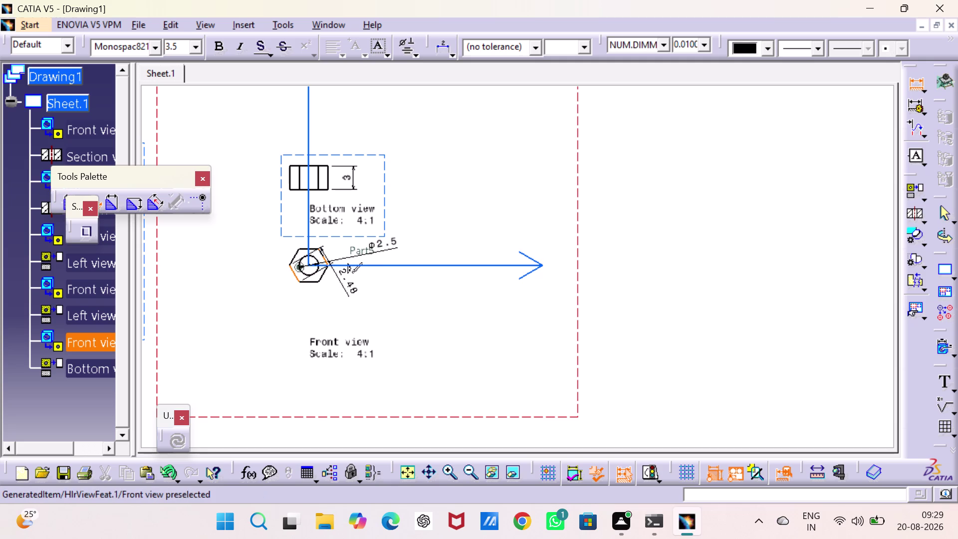
click(324, 256)
click(329, 302)
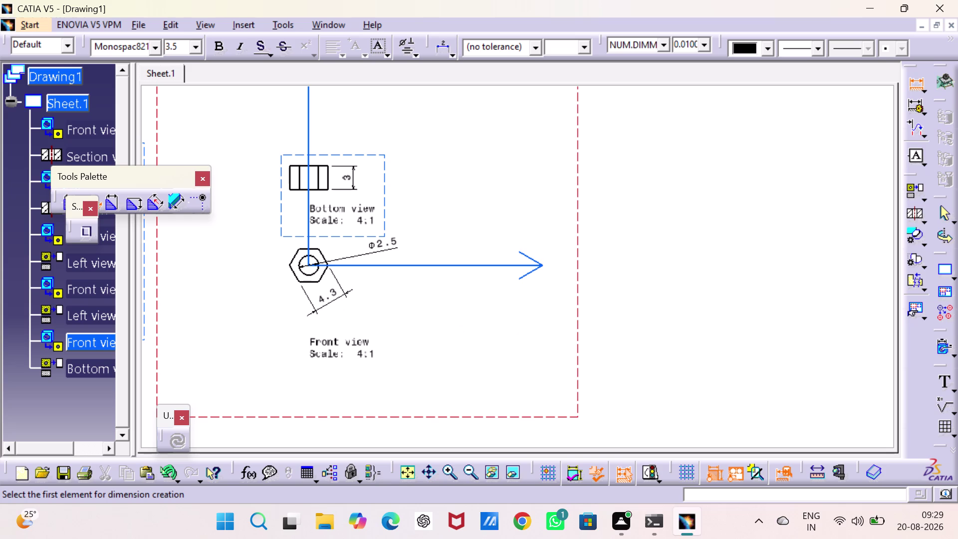
key(Escape)
key(Escape)
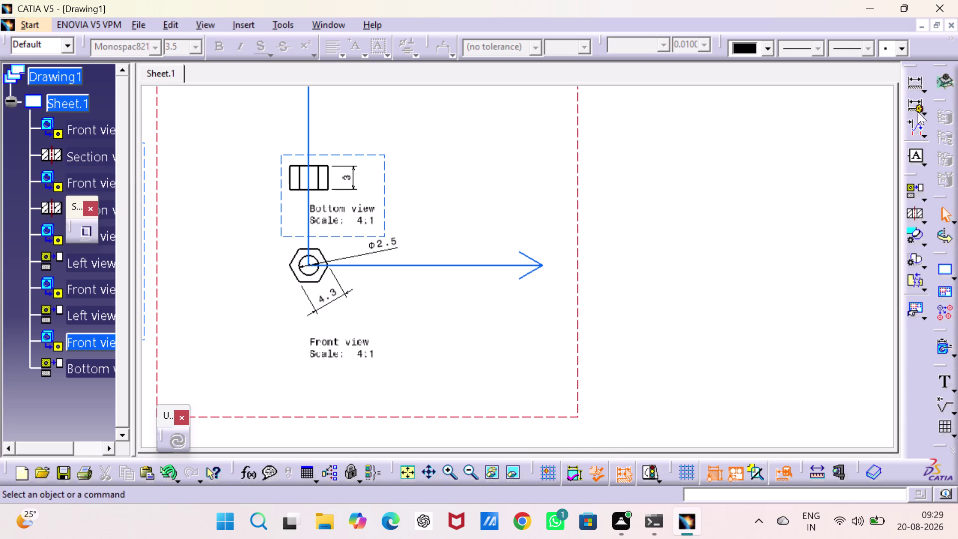
Start a Front View and pick a reference face on the cap screw part.
click(925, 196)
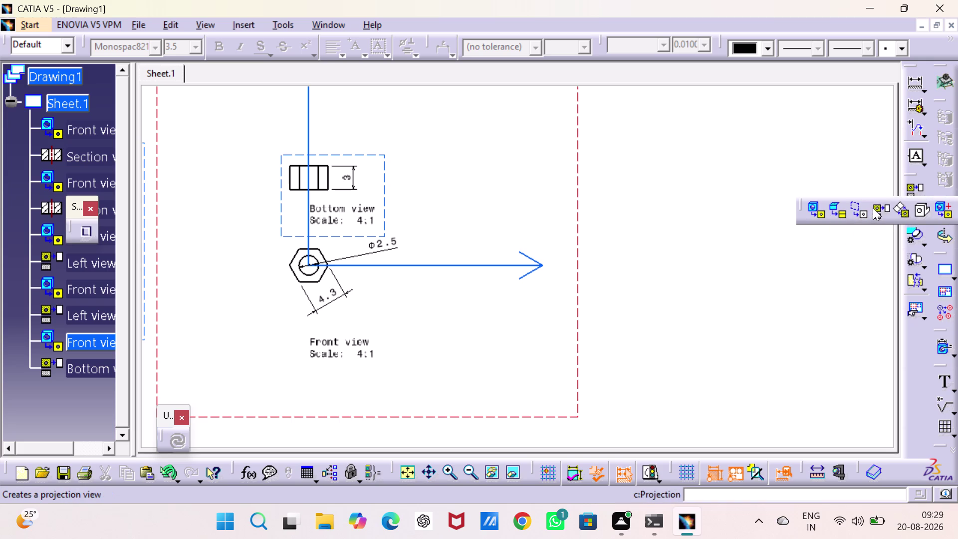
click(817, 206)
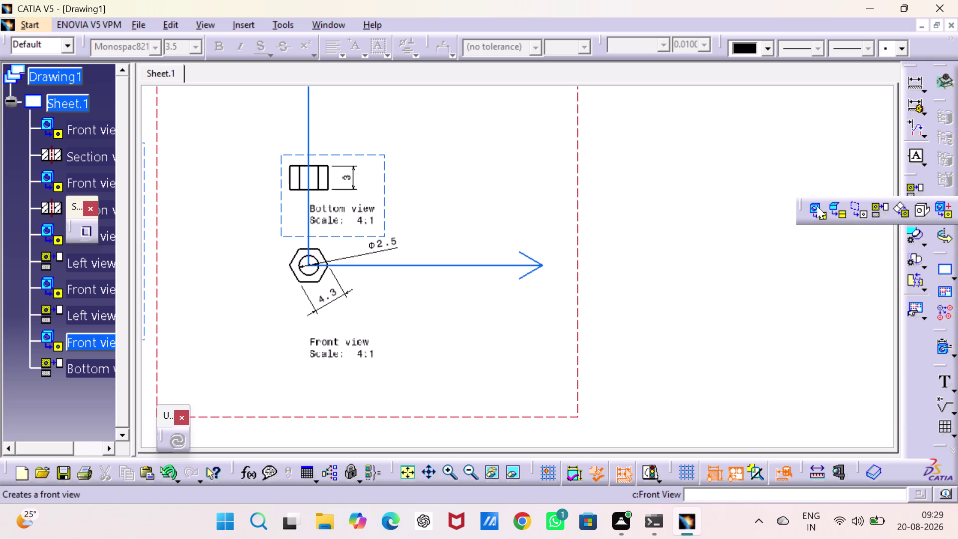
click(338, 21)
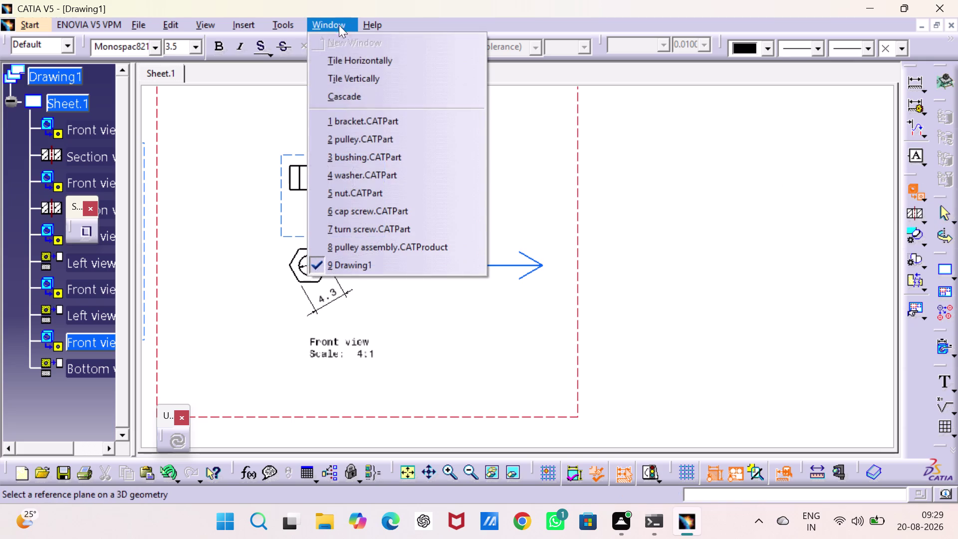
click(365, 208)
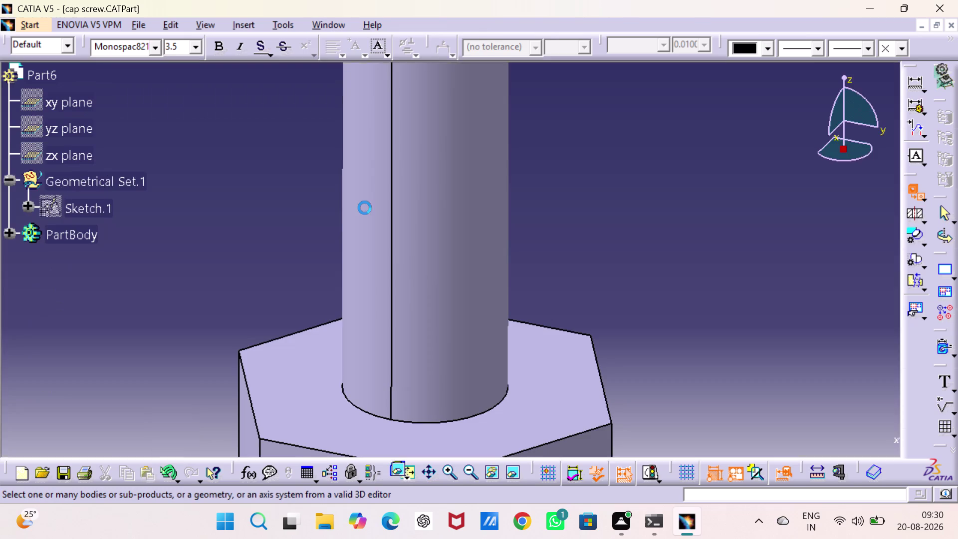
middle_drag(573, 256, 567, 184)
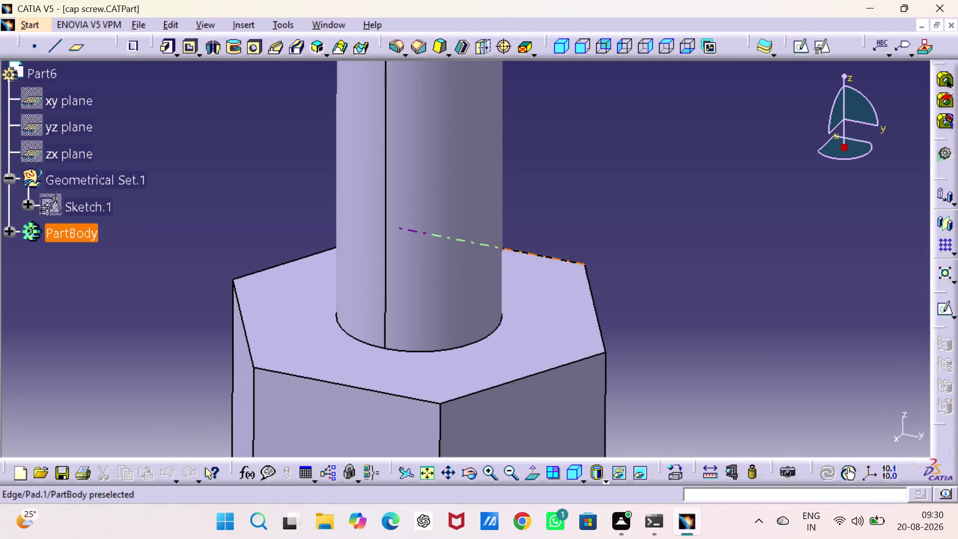
click(575, 474)
click(530, 415)
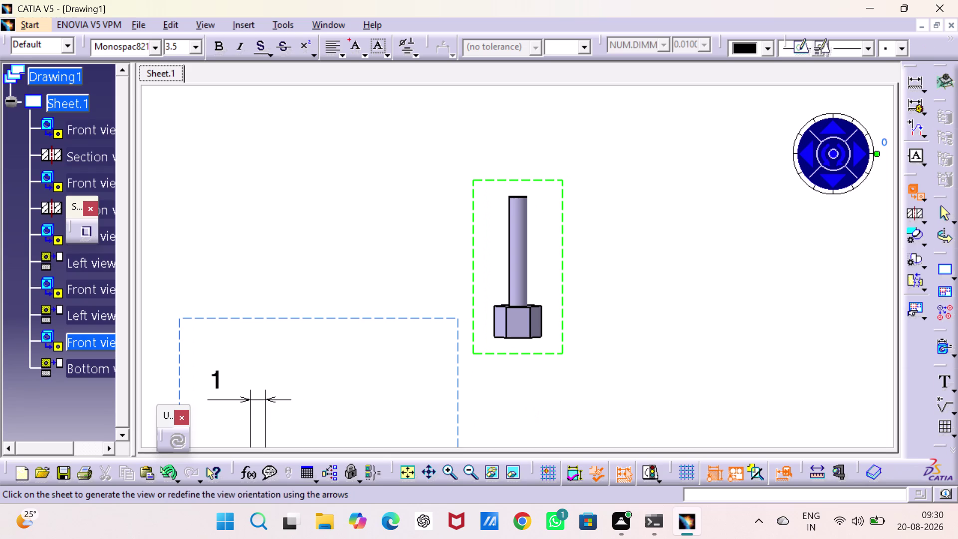
Position the cap screw front view preview and place it on the sheet.
drag(567, 336, 584, 399)
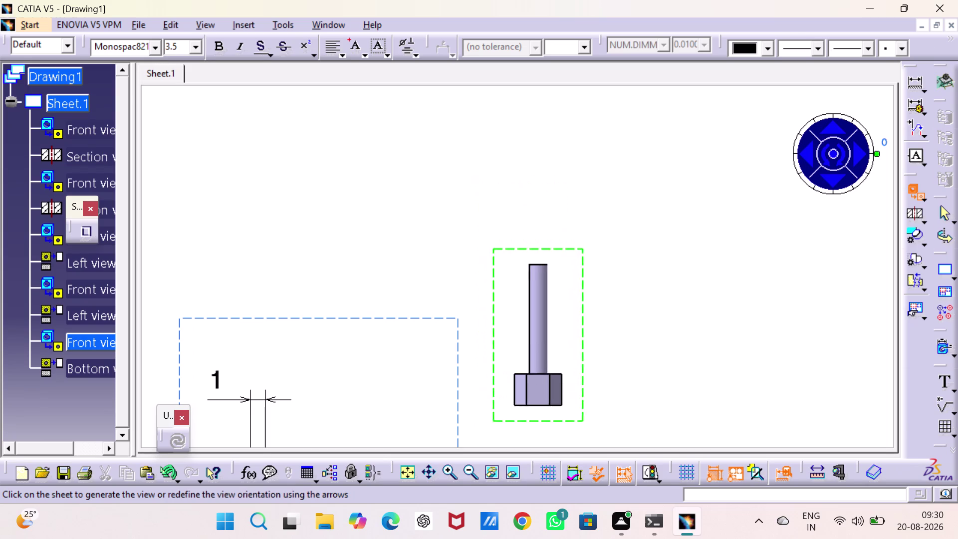
drag(584, 400, 588, 409)
middle_drag(588, 406, 567, 279)
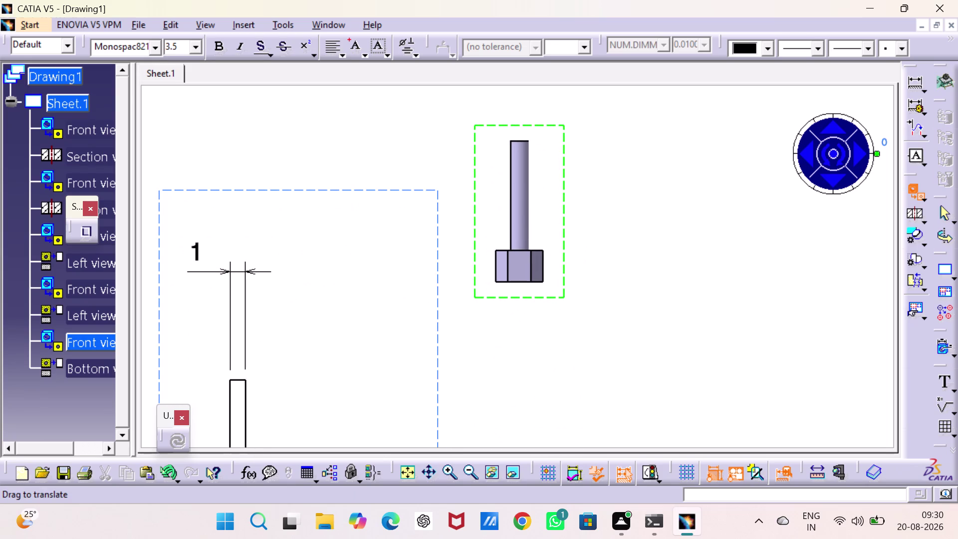
drag(558, 297, 558, 406)
click(658, 379)
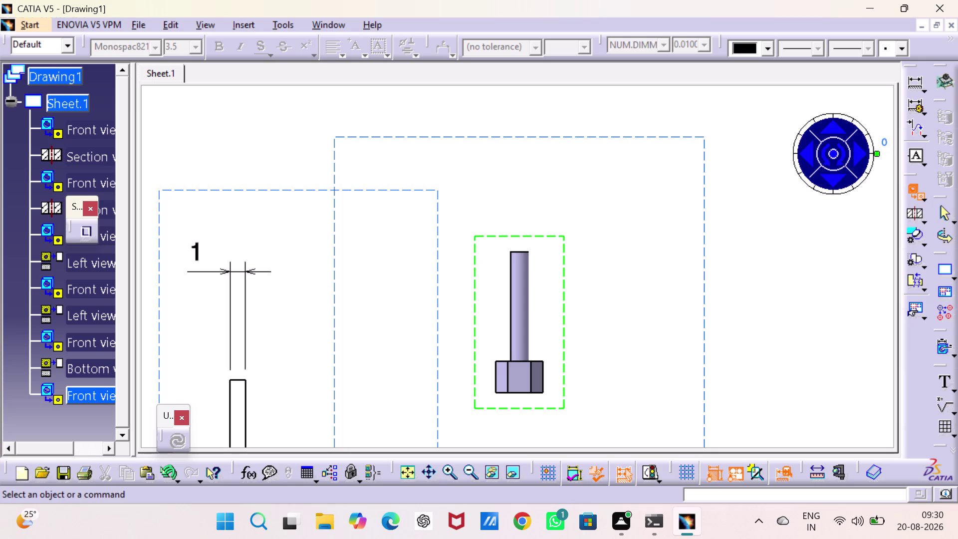
right_click(721, 292)
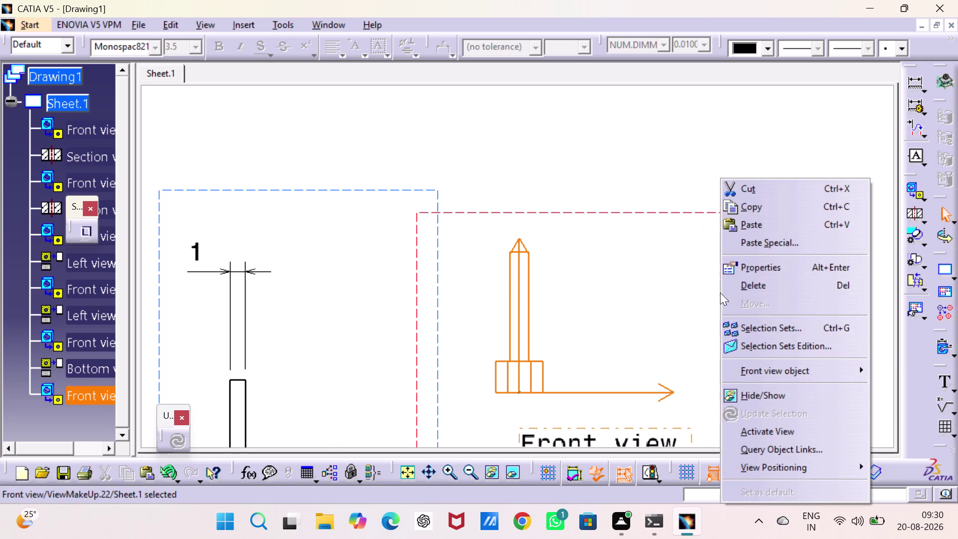
Set the cap screw front view scale to 3:1 in its properties.
click(748, 269)
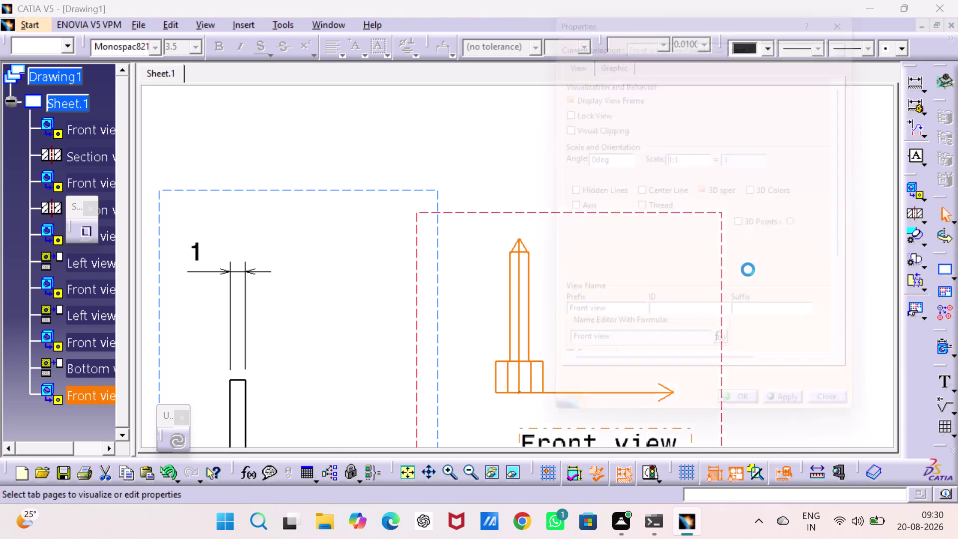
key(Right)
key(BackSpace)
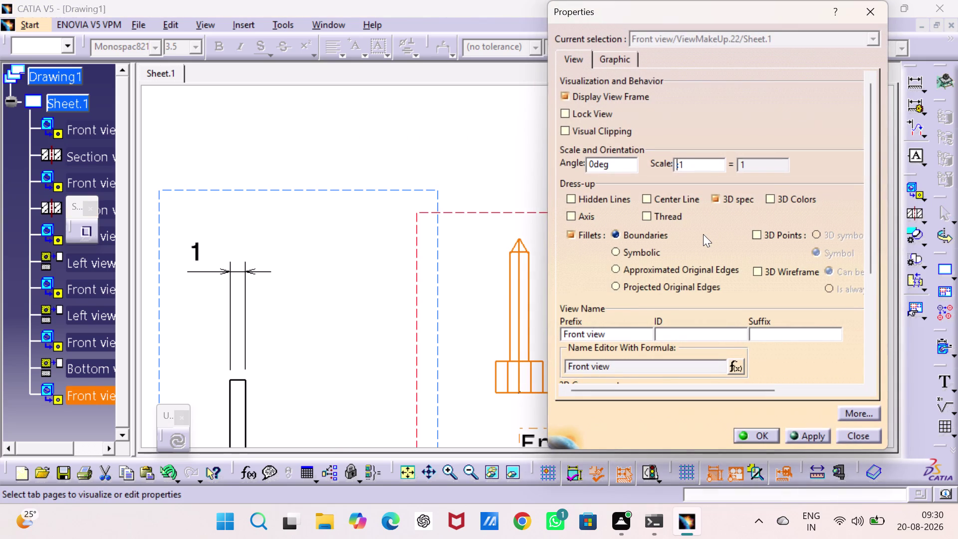
key(3)
key(Return)
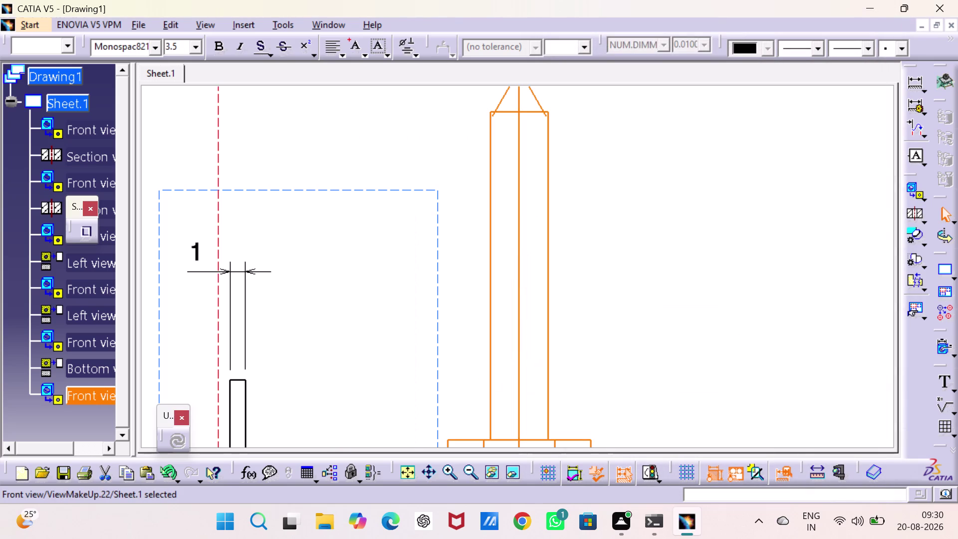
middle_drag(700, 280, 707, 261)
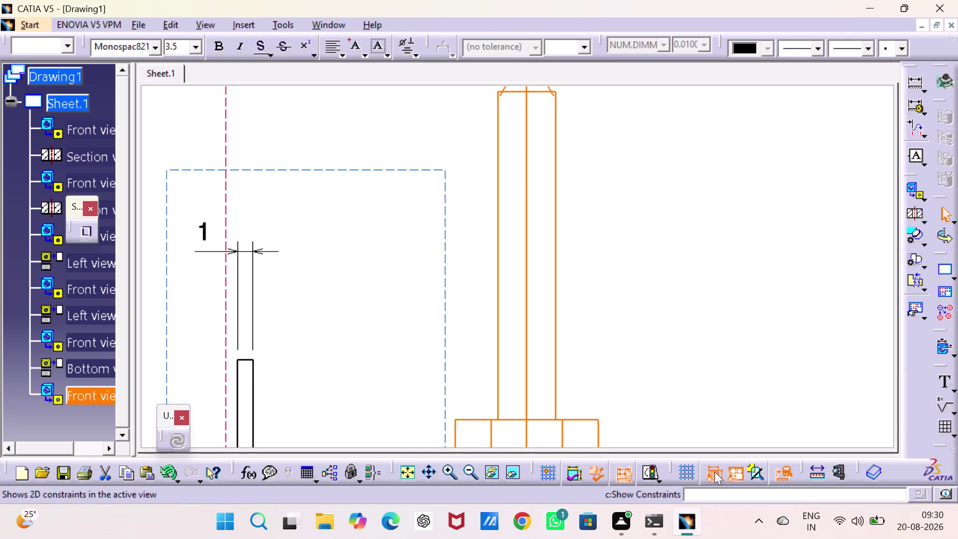
Place a projected top view below the cap screw front view.
click(926, 198)
click(883, 207)
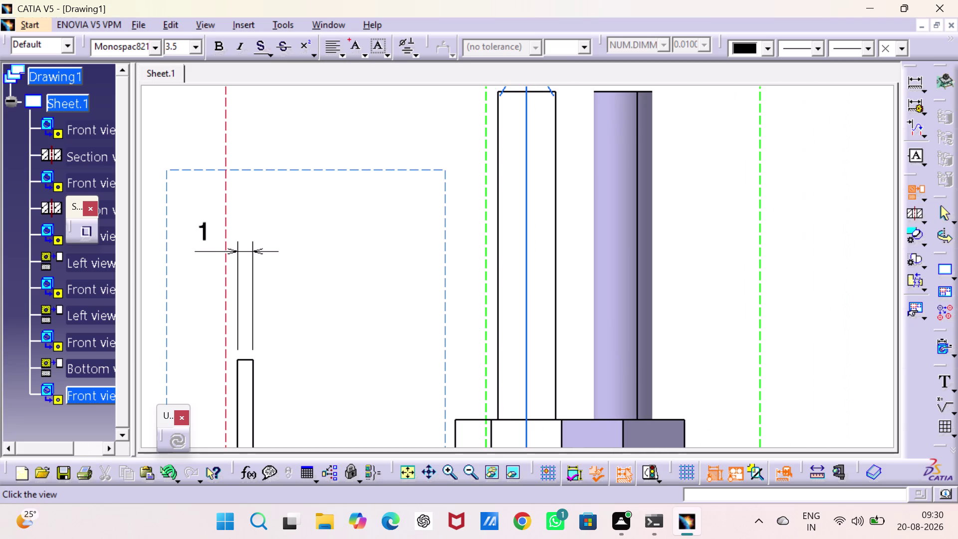
middle_drag(523, 119, 532, 472)
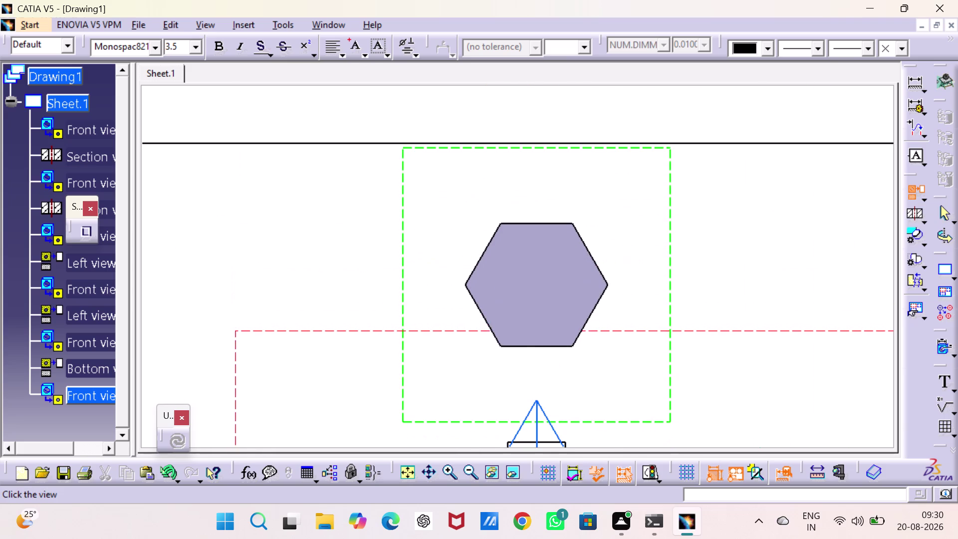
middle_drag(524, 306, 457, 0)
middle_drag(449, 300, 445, 111)
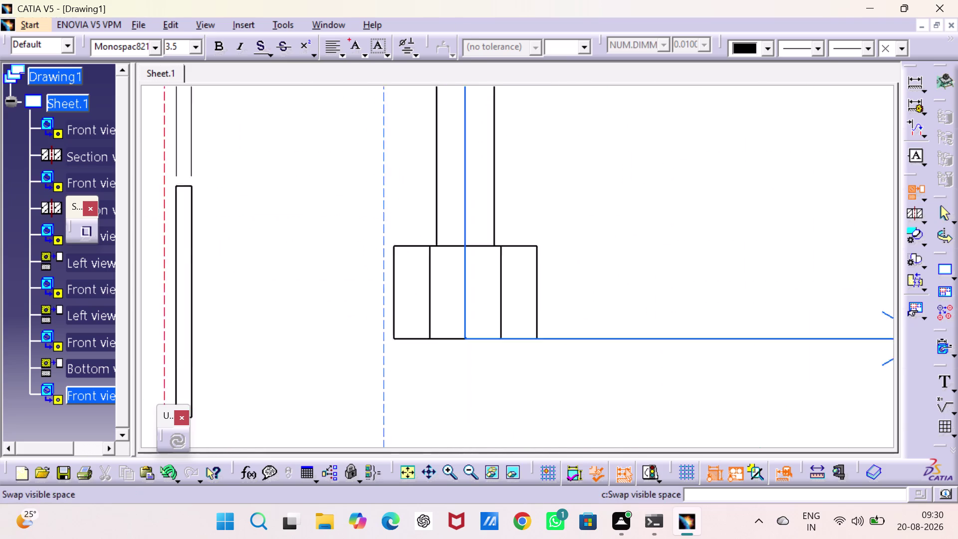
middle_drag(444, 112, 435, 0)
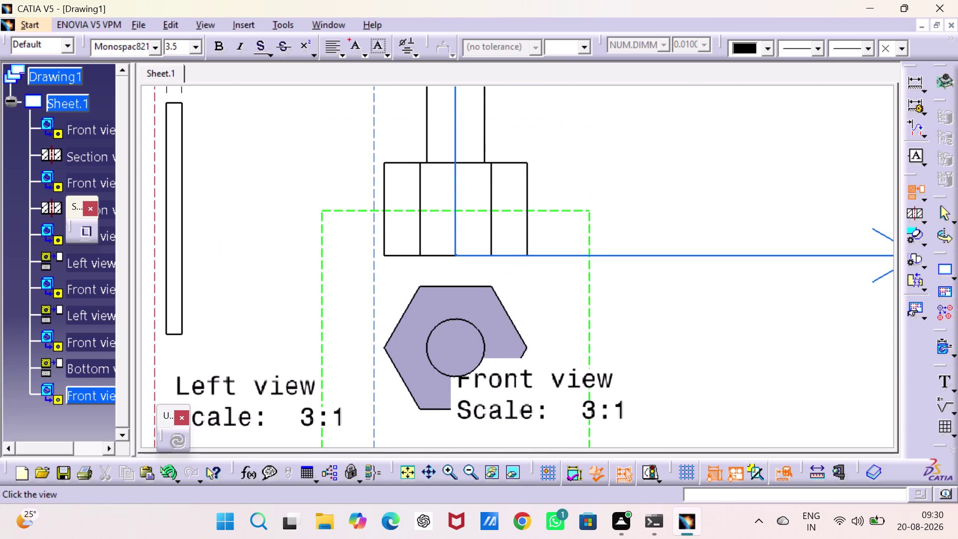
click(480, 366)
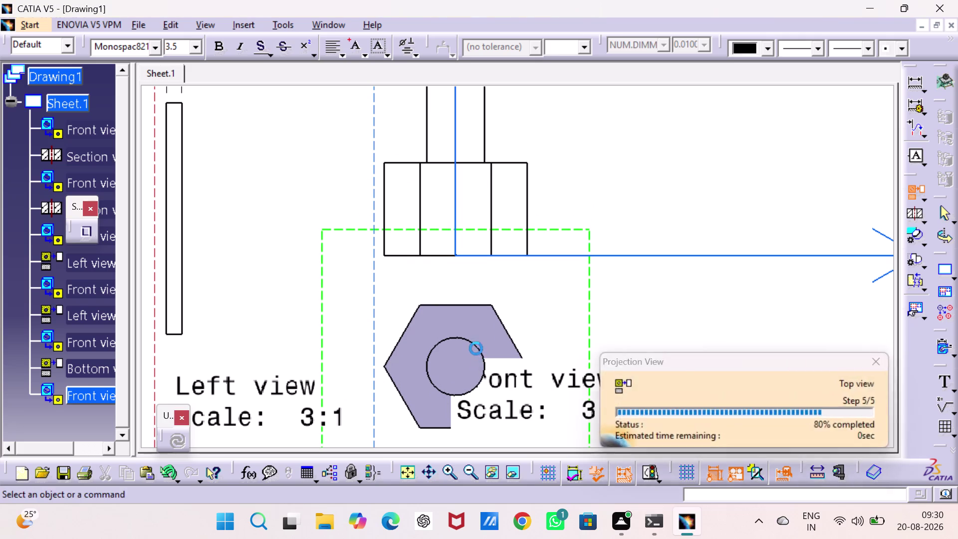
Move the Front view caption above the hexagon and shift the top view lower.
middle_drag(773, 330, 682, 208)
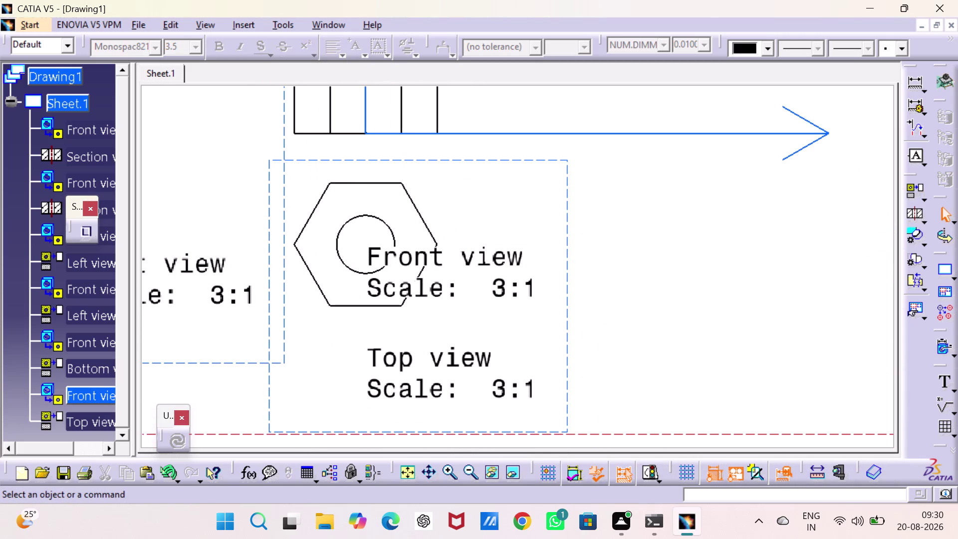
drag(570, 303, 582, 339)
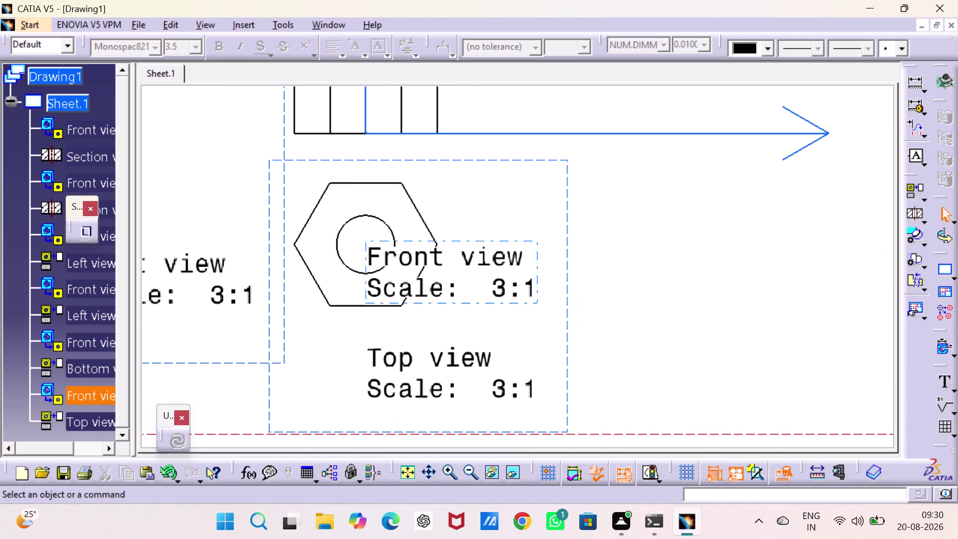
drag(527, 273, 523, 179)
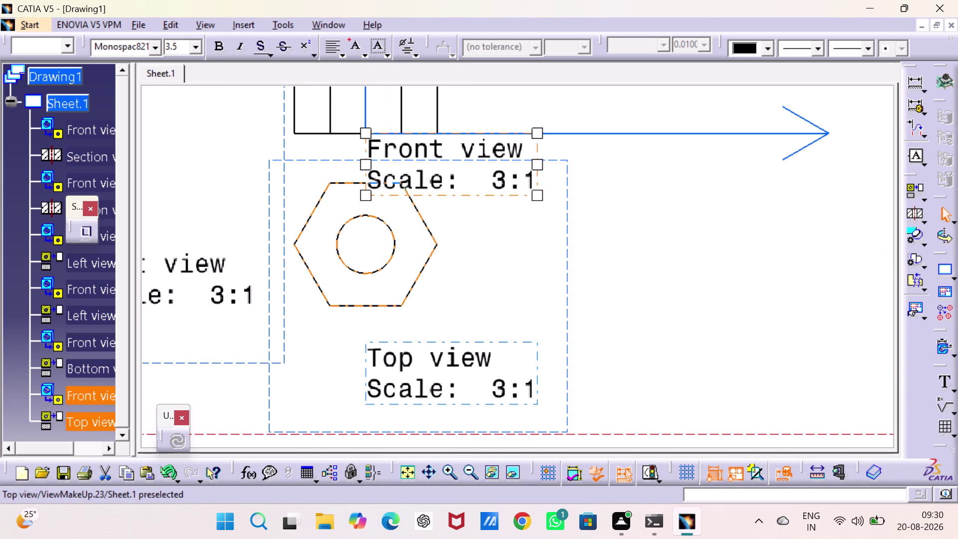
drag(568, 308, 575, 354)
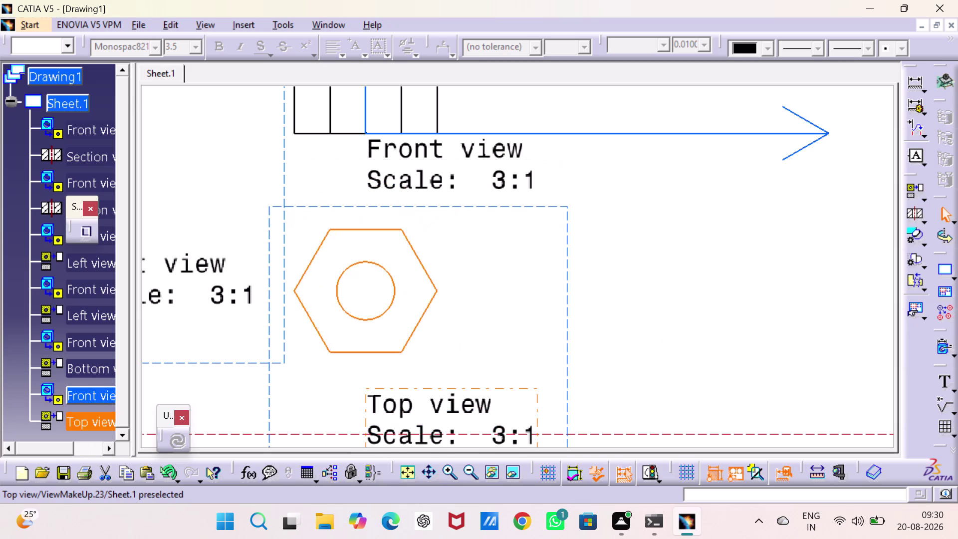
click(675, 336)
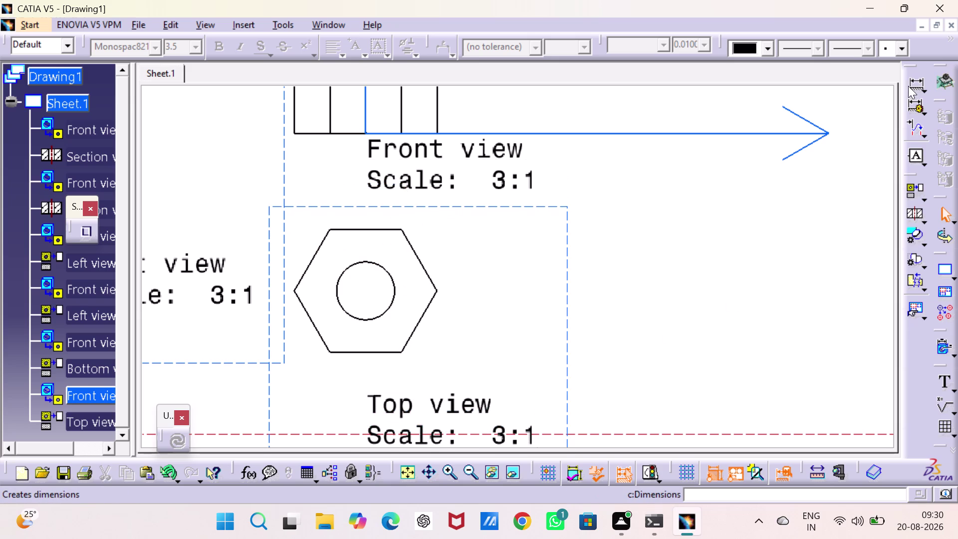
Dimension the hexagon view with the 8 across-flats and Φ3.75 diameter dimensions.
double_click(909, 79)
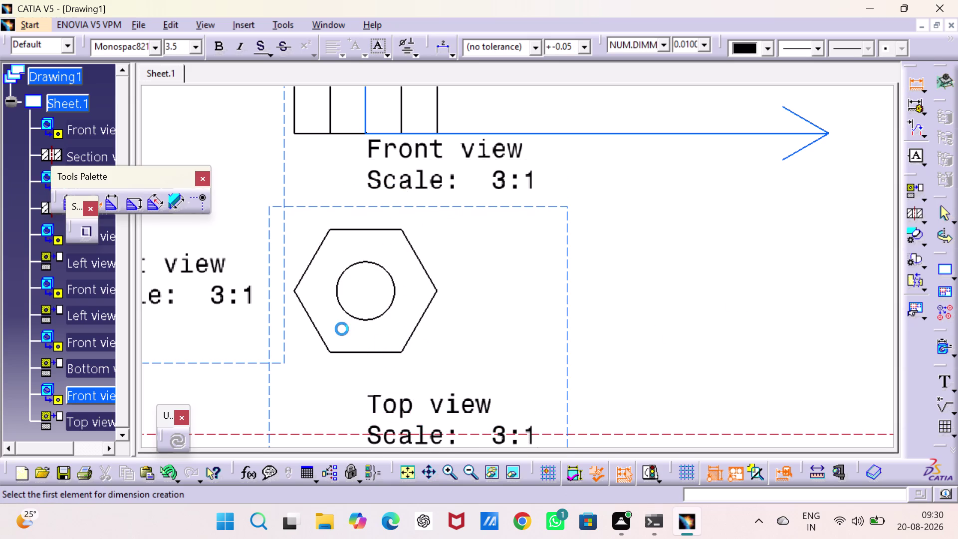
click(353, 227)
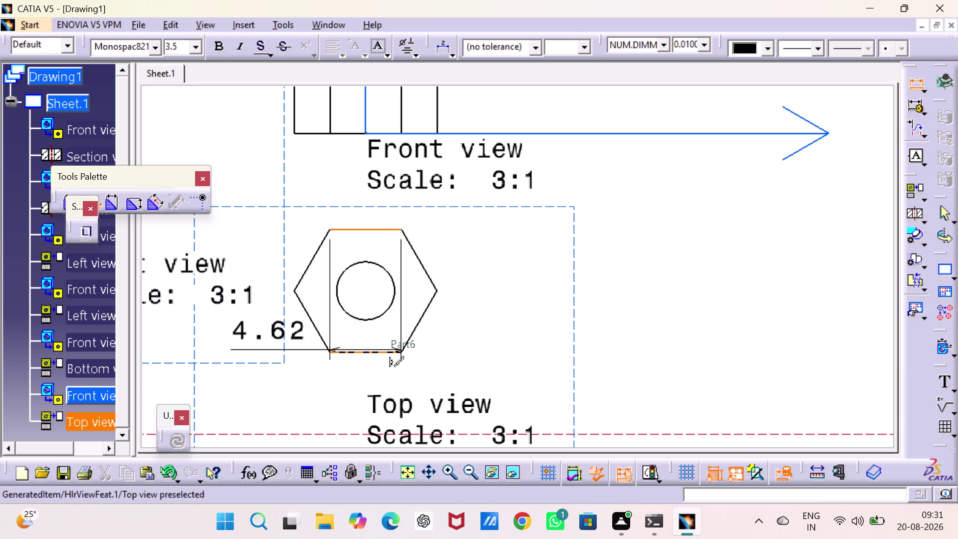
click(368, 352)
click(478, 299)
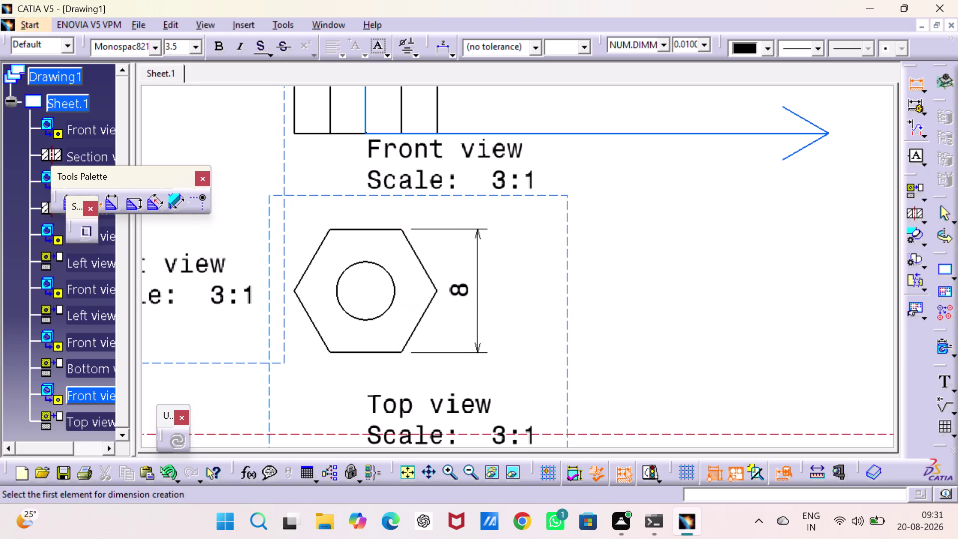
click(394, 294)
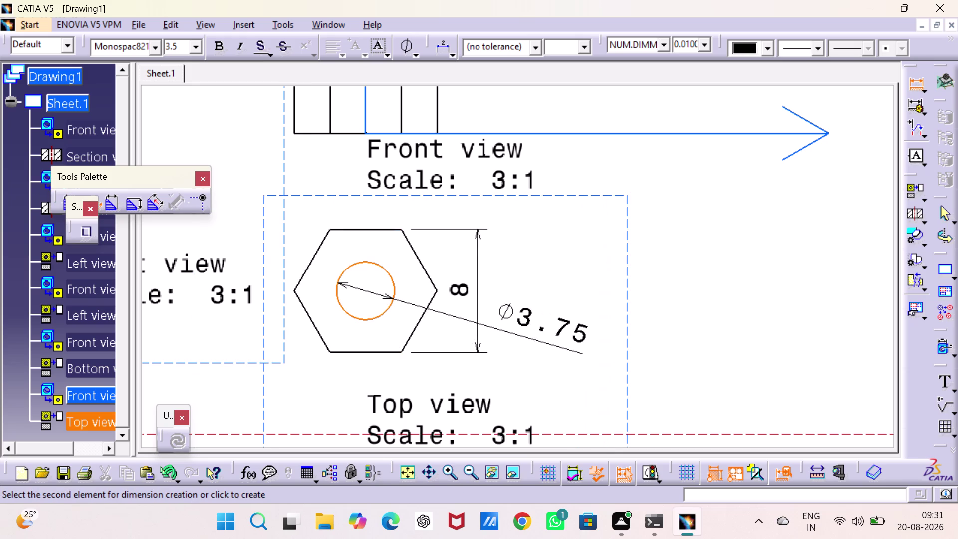
click(504, 402)
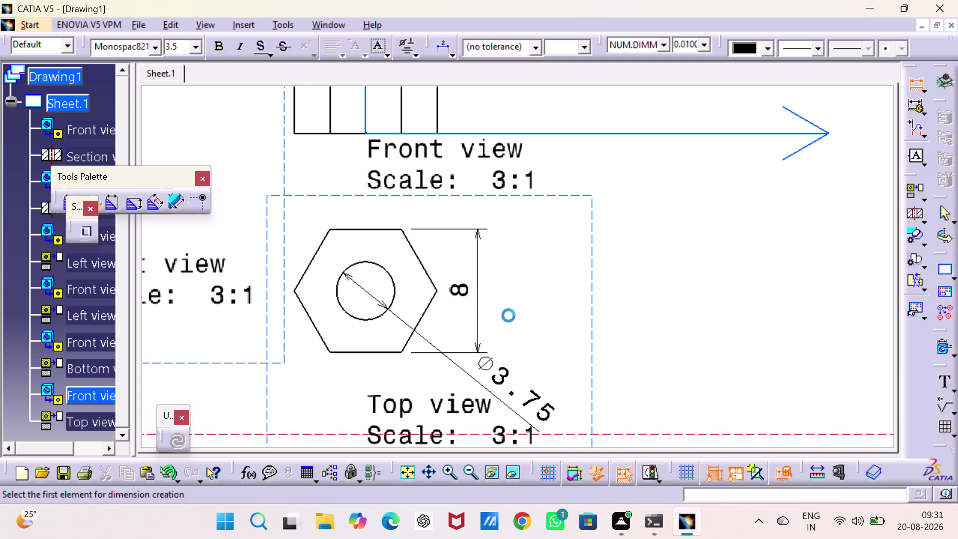
Add the 21.25 height dimension beside the rod in its front view.
middle_drag(510, 315, 555, 473)
middle_drag(484, 327, 502, 445)
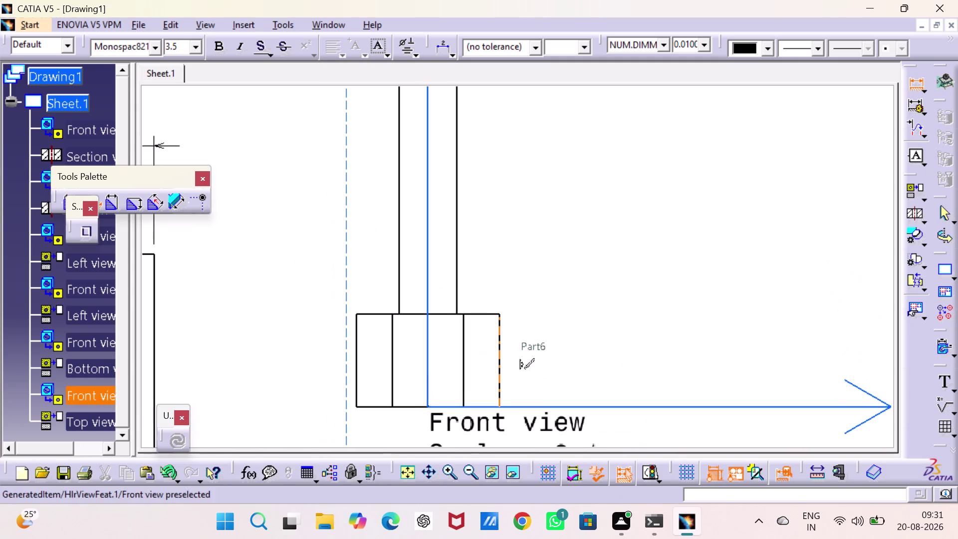
click(499, 351)
click(538, 349)
middle_drag(489, 270, 516, 384)
drag(502, 431, 495, 406)
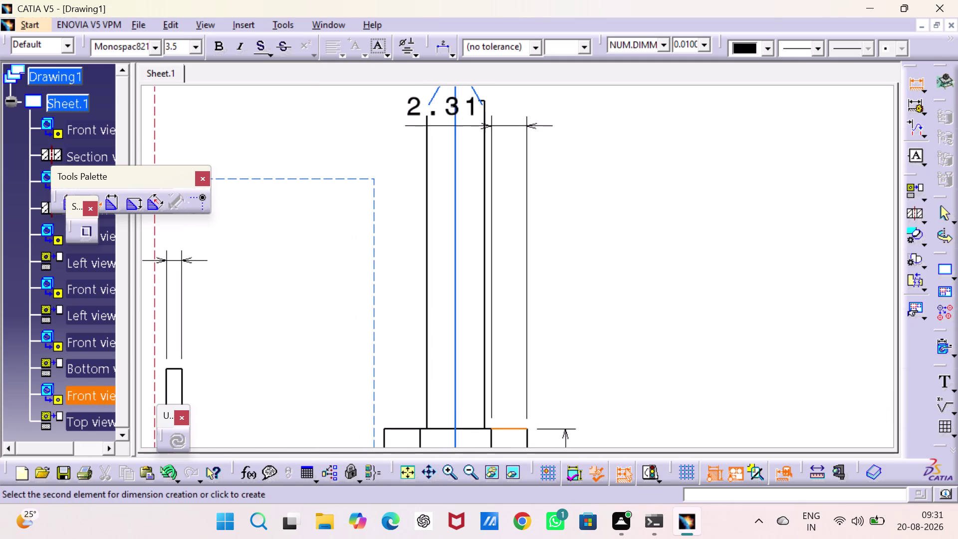
drag(449, 99, 454, 101)
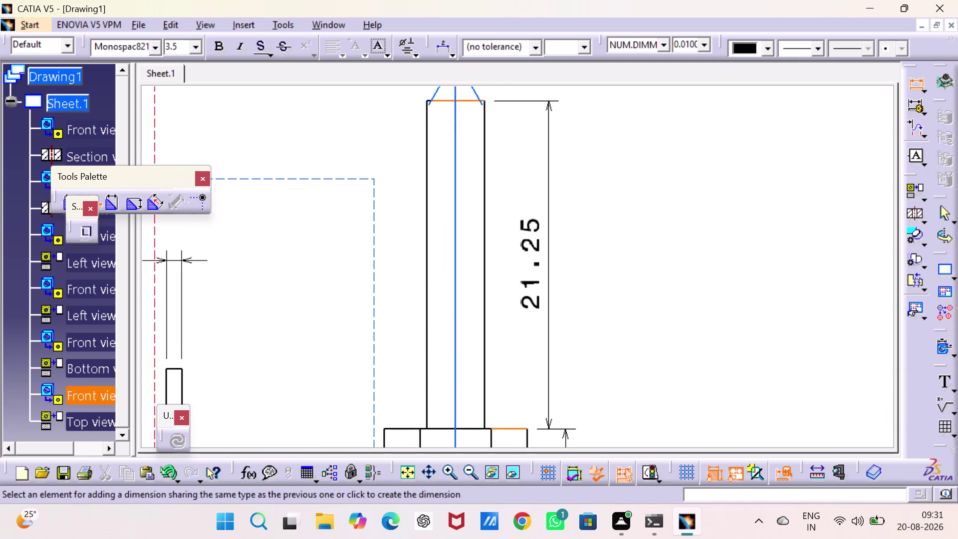
click(542, 227)
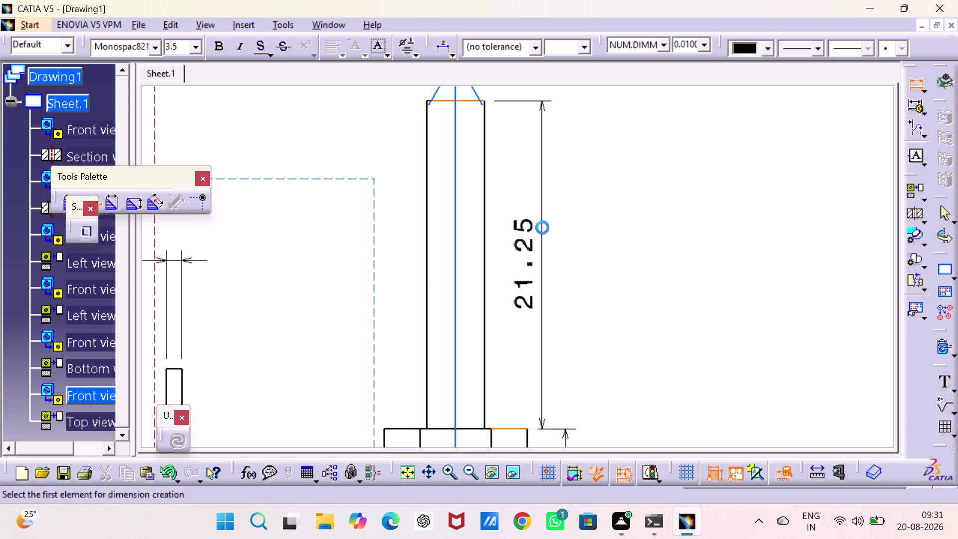
Exit the dimensioning command and fit the whole sheet in view.
middle_drag(615, 282, 600, 122)
middle_drag(737, 164, 737, 161)
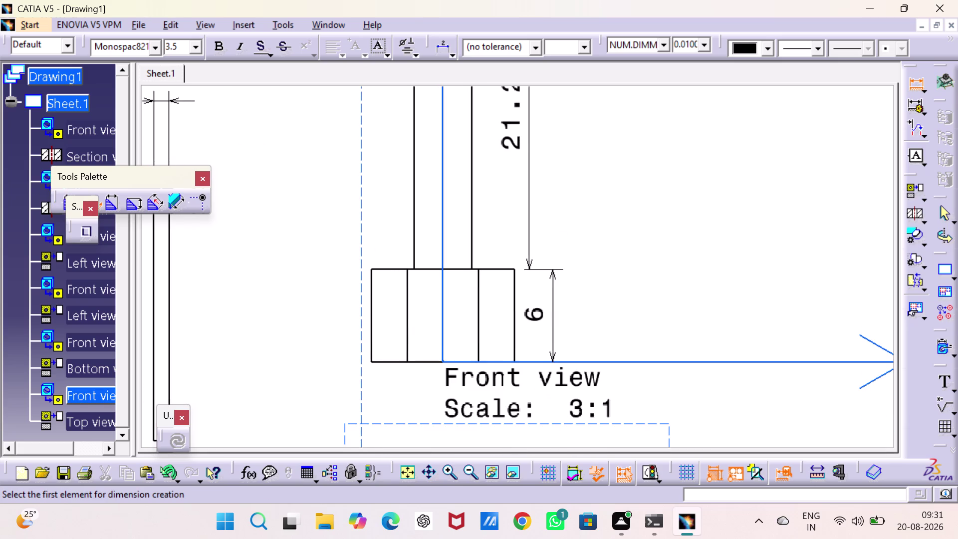
middle_drag(736, 161, 731, 158)
middle_drag(725, 266, 711, 144)
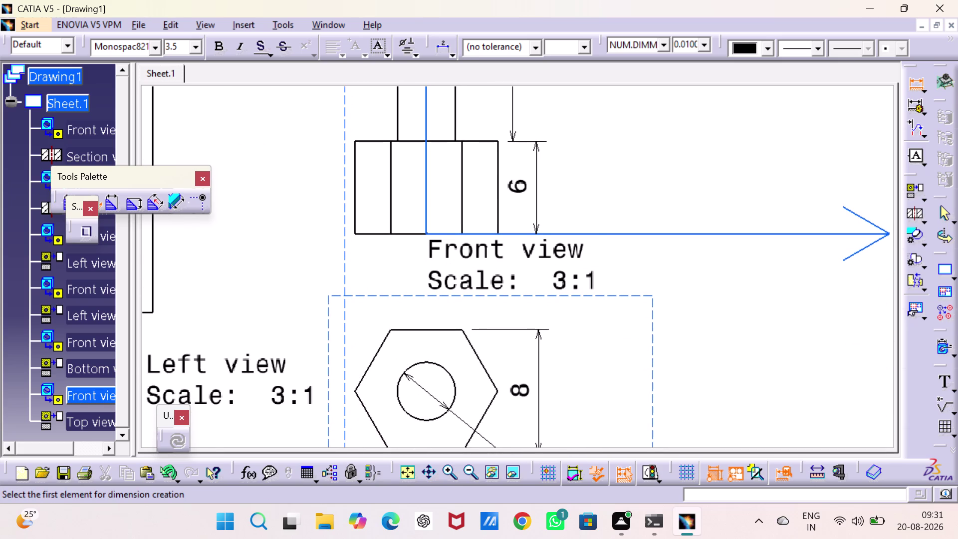
key(Escape)
key(Escape)
key(Escape)
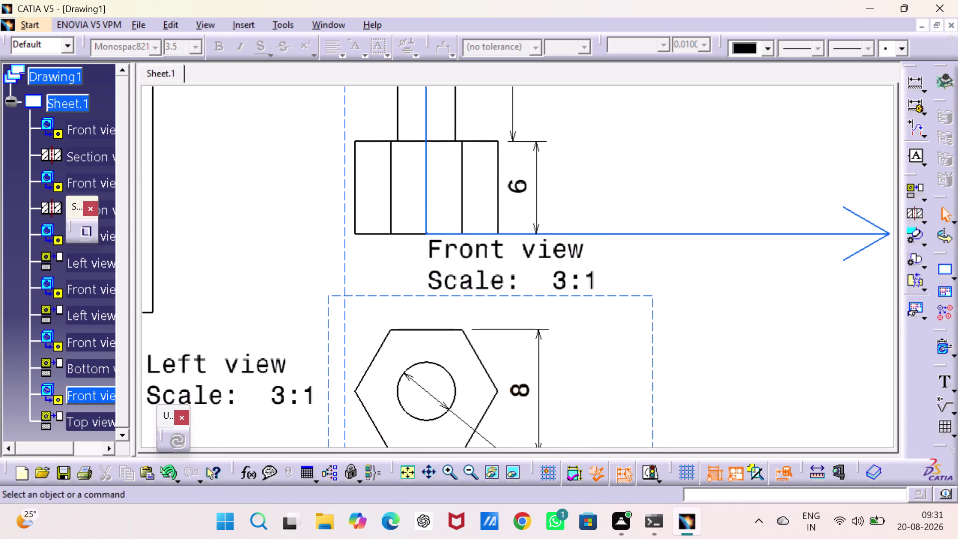
click(414, 471)
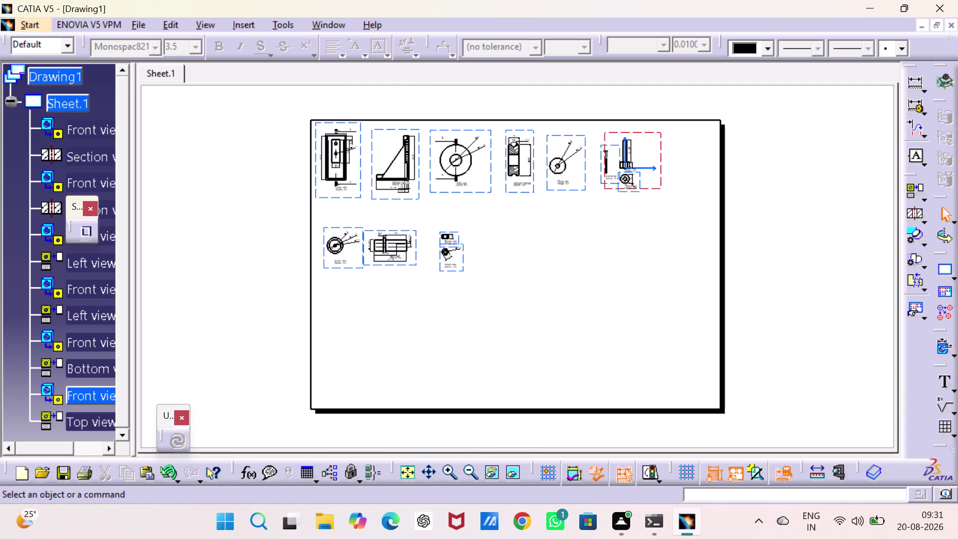
Drag the small second-row views leftward next to the neighbouring views.
drag(465, 260, 460, 259)
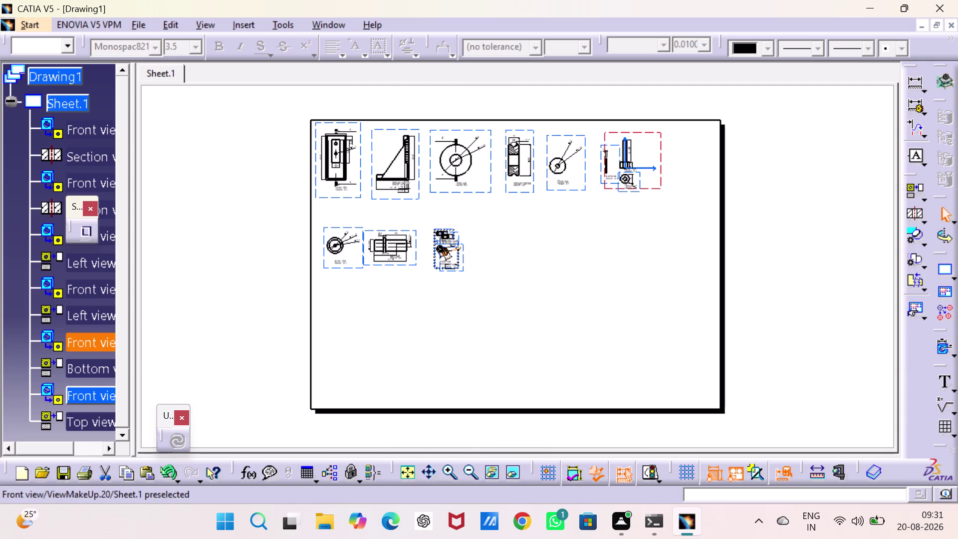
drag(460, 259, 449, 260)
click(525, 296)
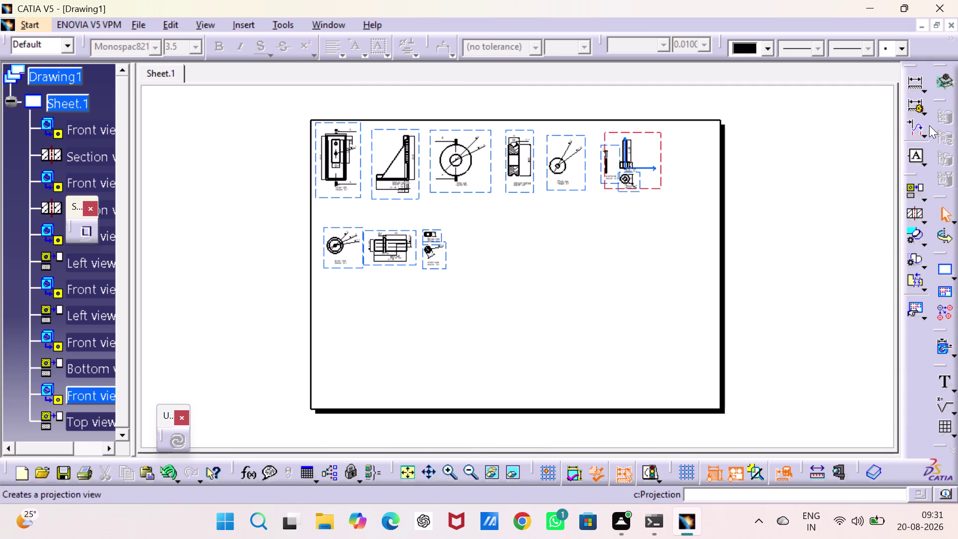
click(909, 190)
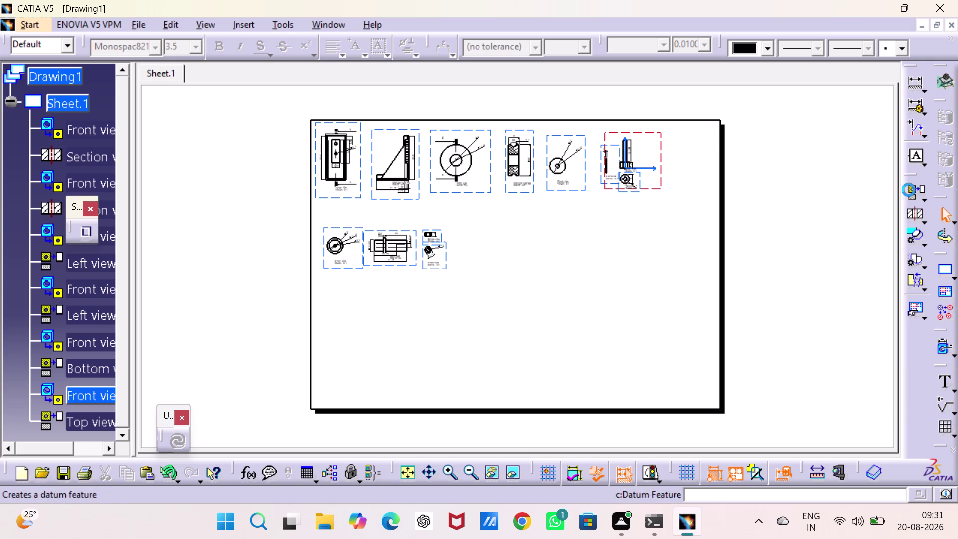
Start a new Front View, then cancel it.
click(923, 198)
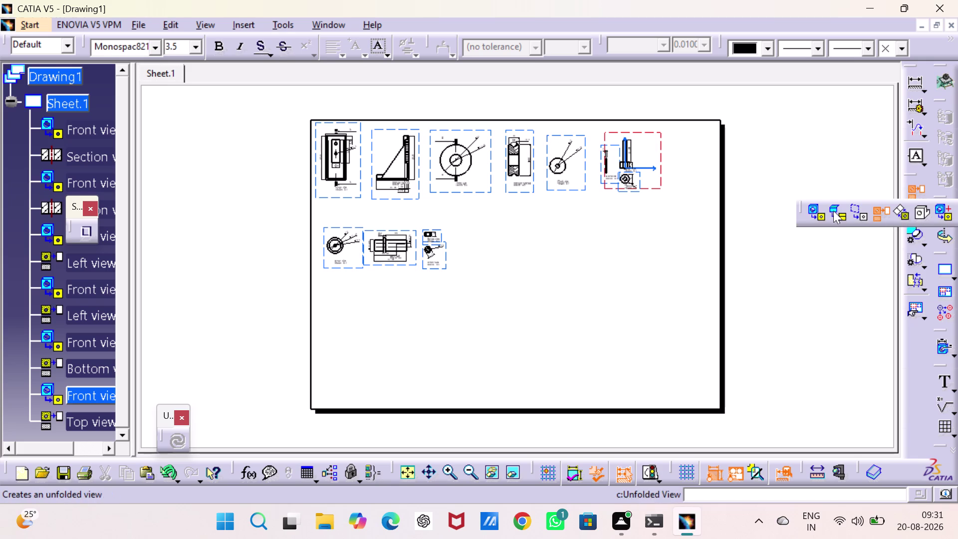
click(813, 210)
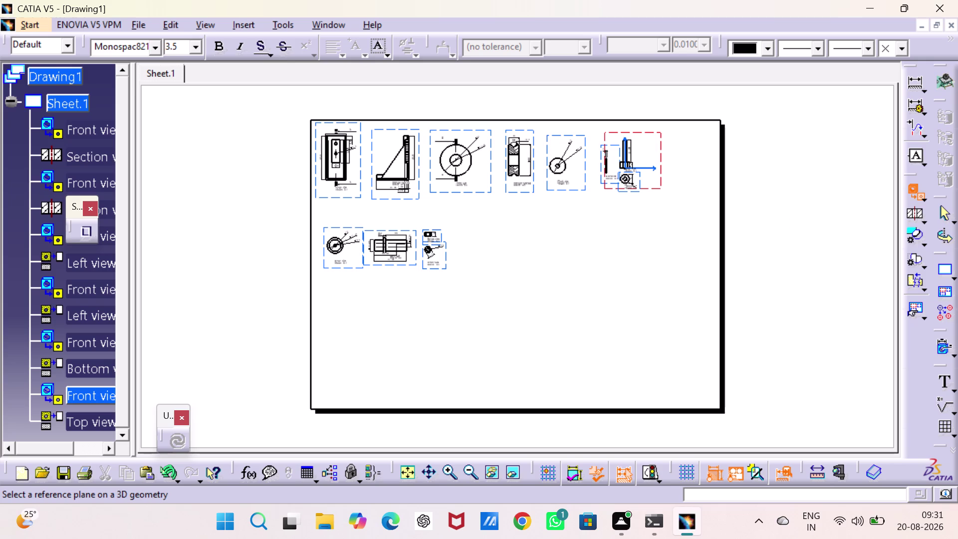
key(Escape)
key(Escape)
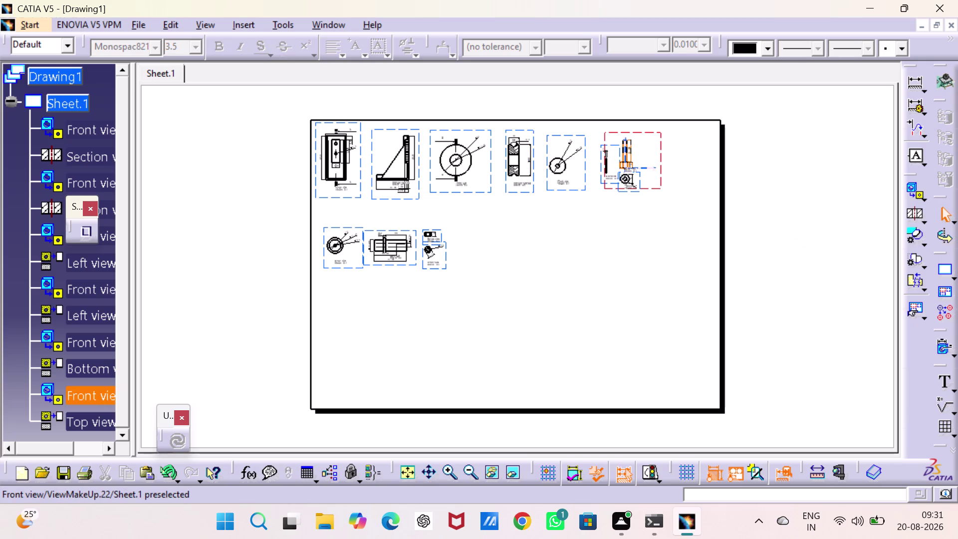
Shift the turn screw front view right and place its hexagon top view below it.
drag(660, 148, 693, 147)
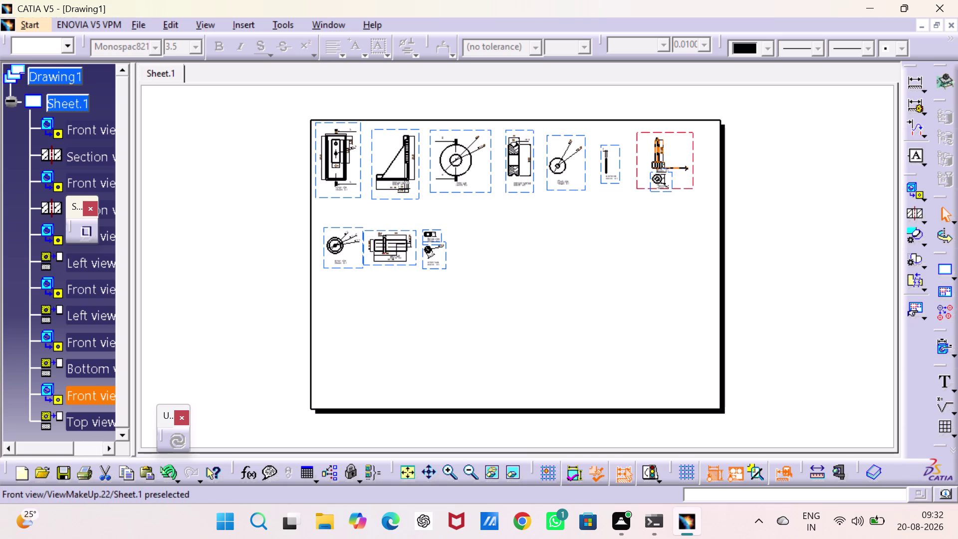
drag(669, 191, 679, 218)
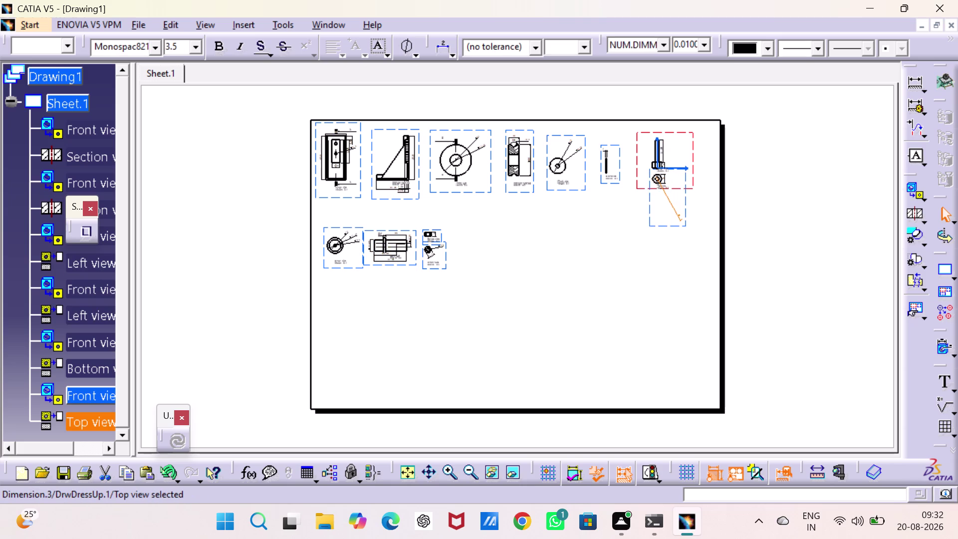
drag(679, 219, 660, 186)
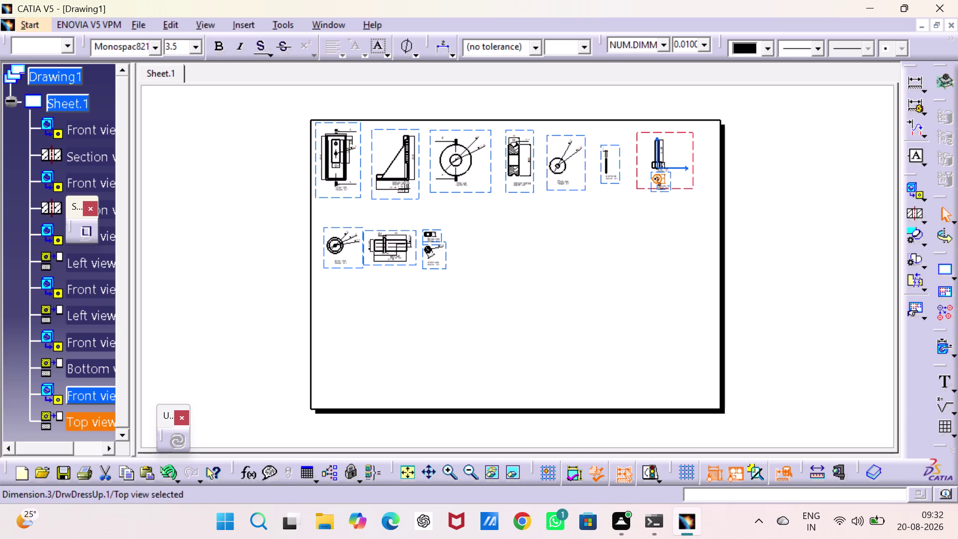
drag(649, 189, 651, 217)
click(677, 212)
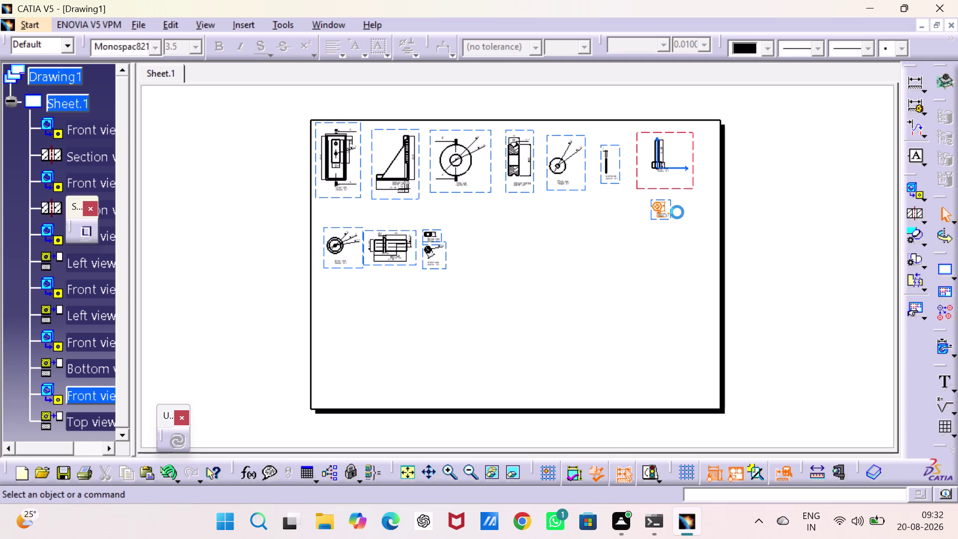
drag(667, 199, 668, 191)
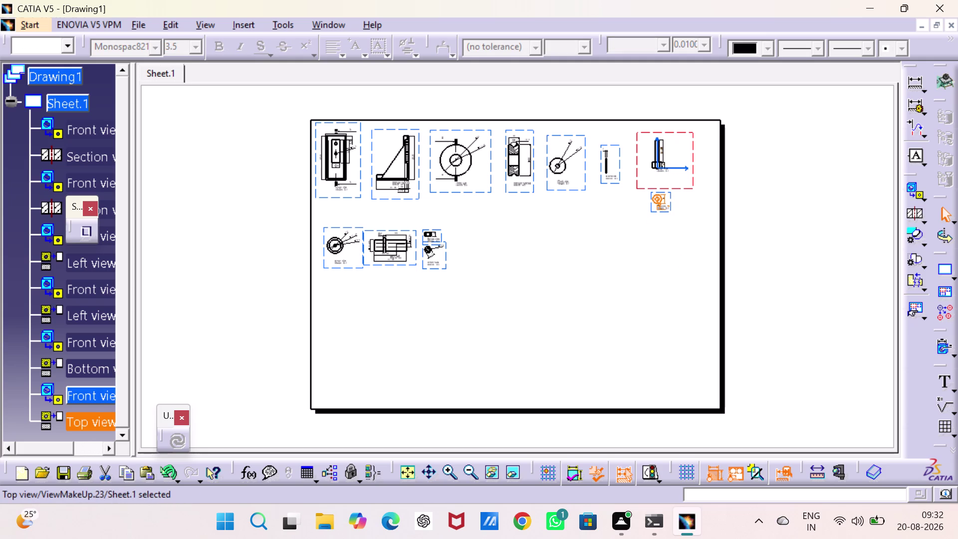
click(672, 258)
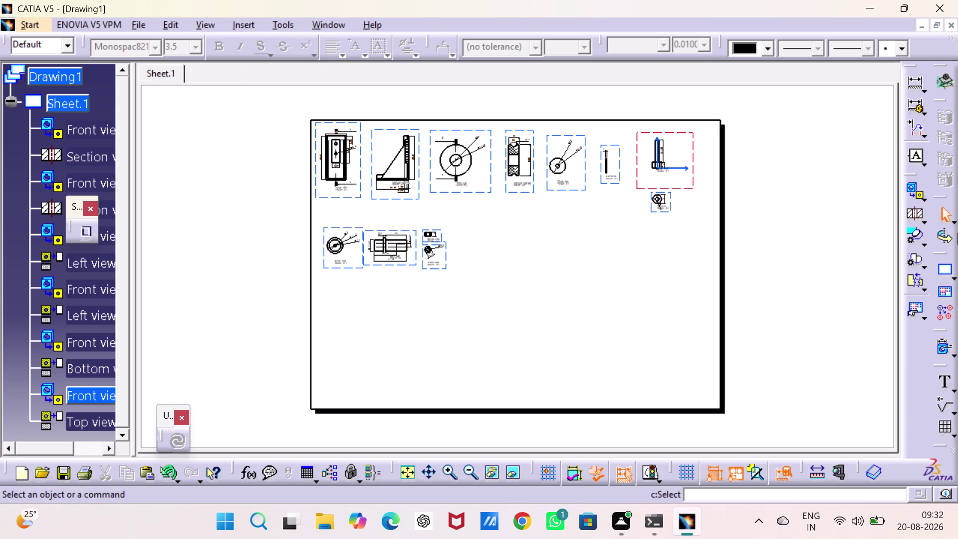
click(908, 183)
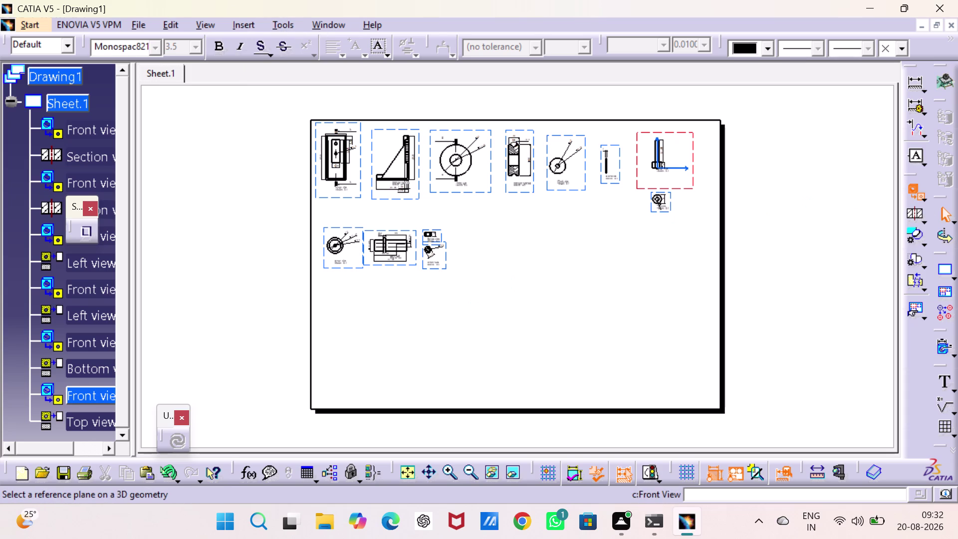
Orient the new view from turn screw.CATPart's hex base face and position its preview.
click(341, 25)
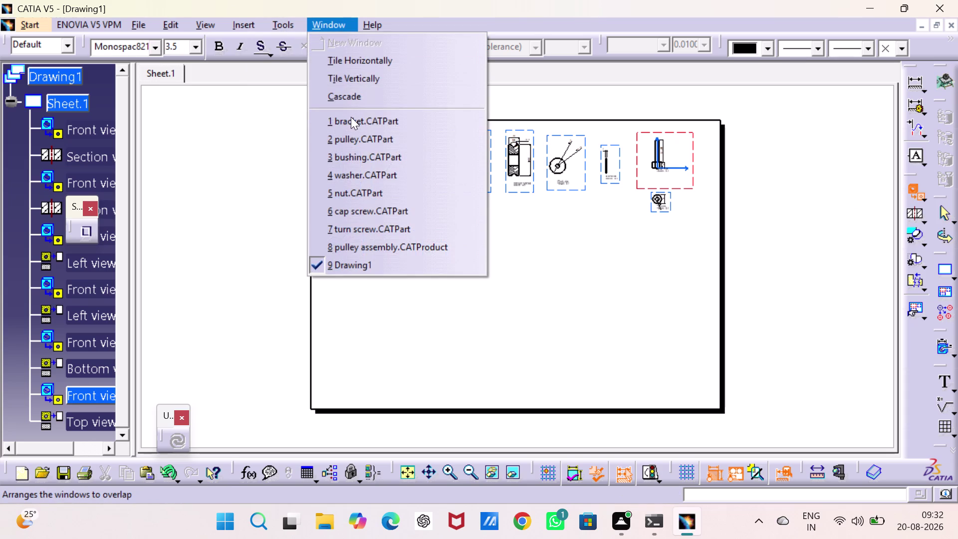
click(378, 221)
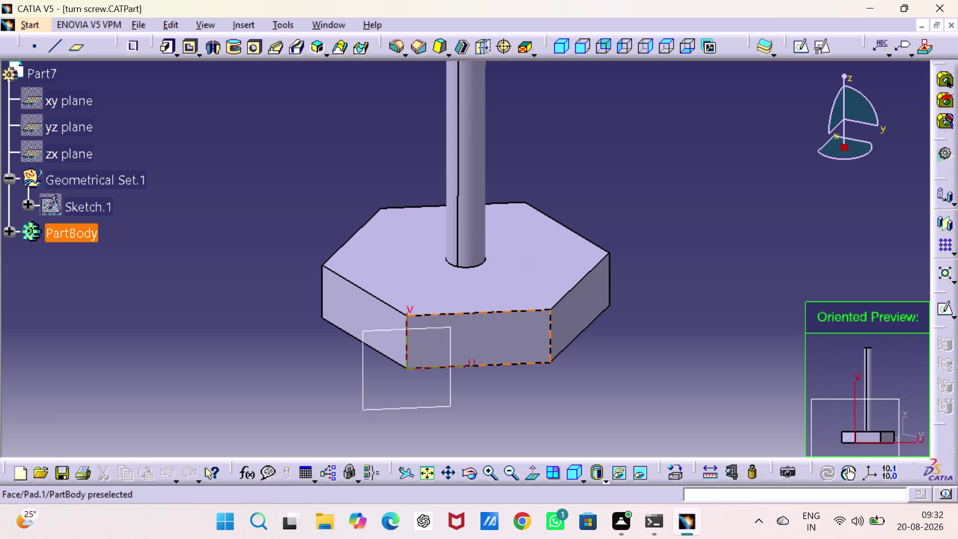
click(449, 325)
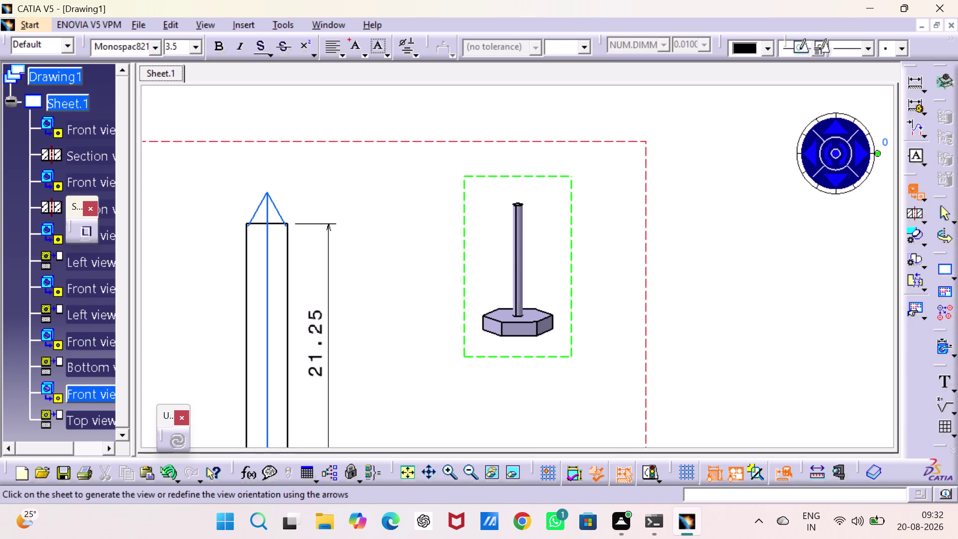
click(409, 466)
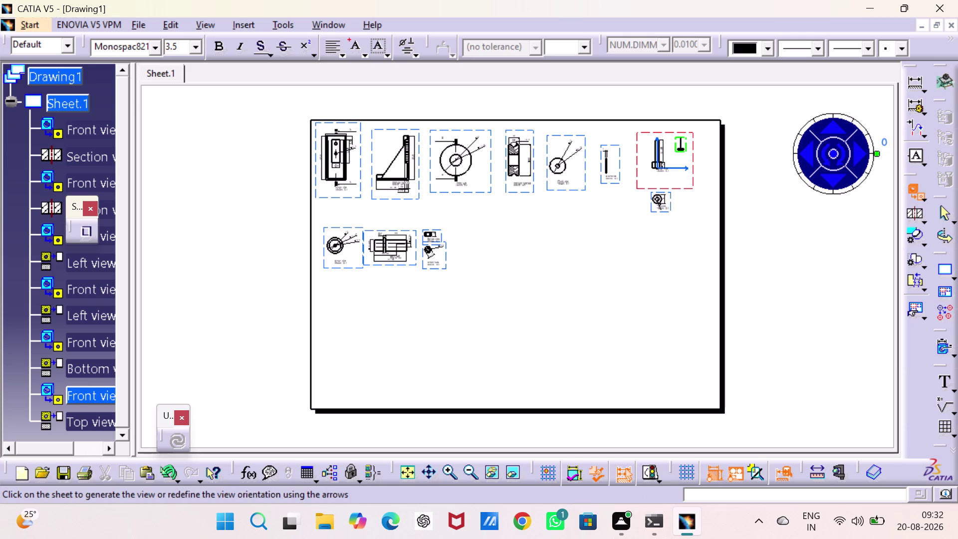
drag(688, 142, 694, 163)
drag(694, 164, 698, 159)
drag(692, 157, 655, 251)
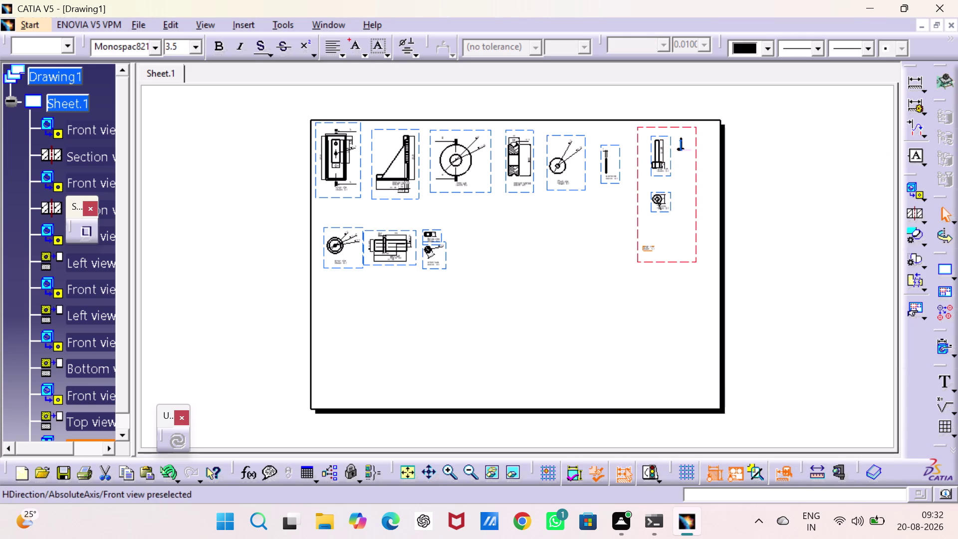
Move the new turn screw view to the sheet's lower-left area.
drag(684, 147, 683, 205)
drag(647, 246, 684, 158)
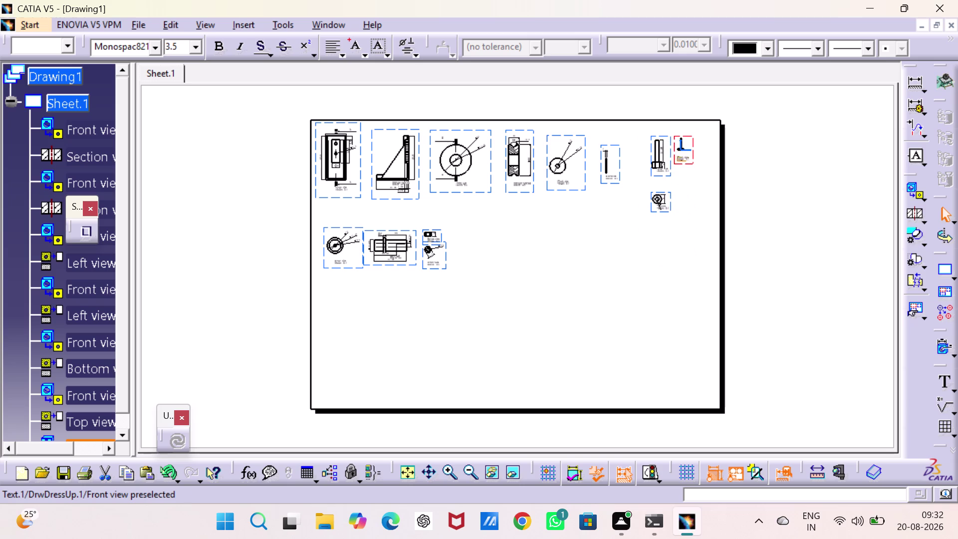
drag(695, 148, 502, 267)
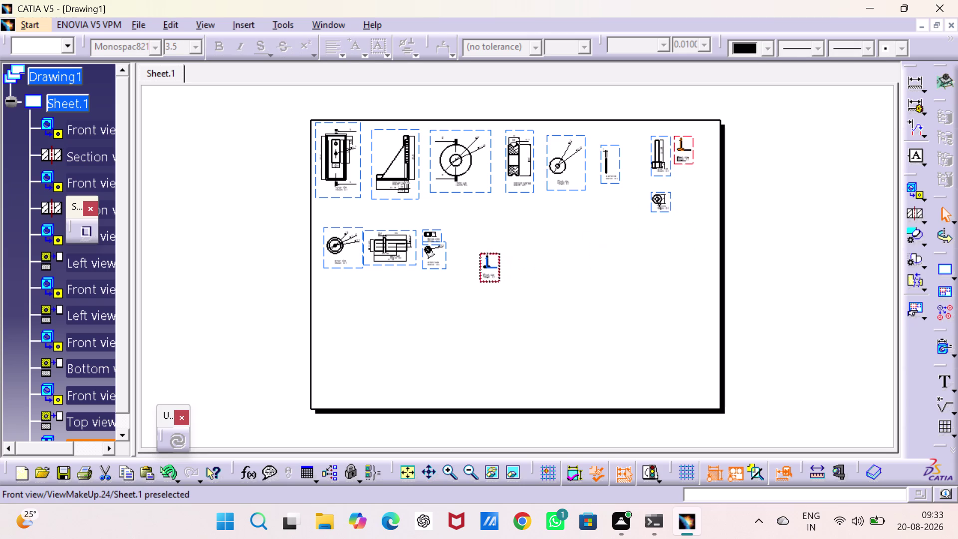
drag(502, 267, 348, 366)
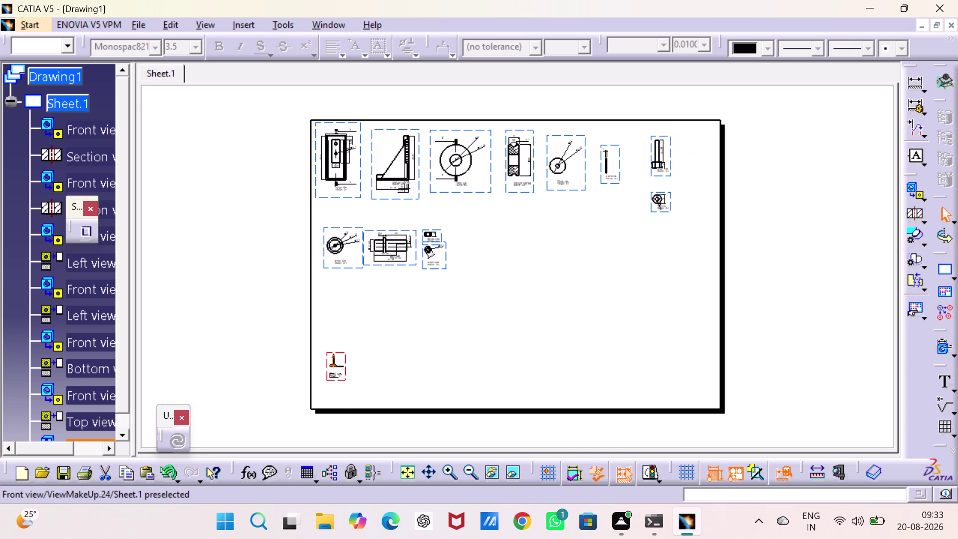
Change the new view's scale to 4 in its properties and place it.
right_click(343, 360)
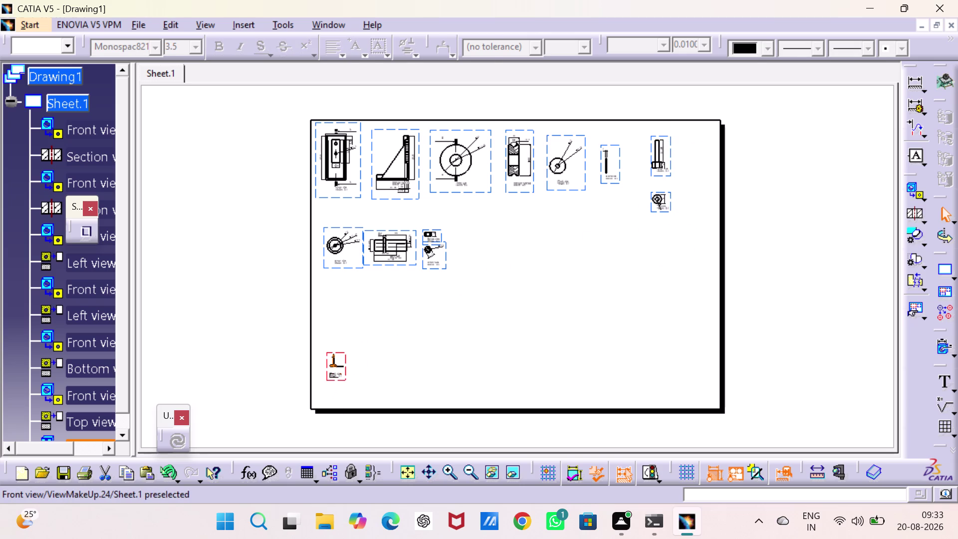
right_click(345, 352)
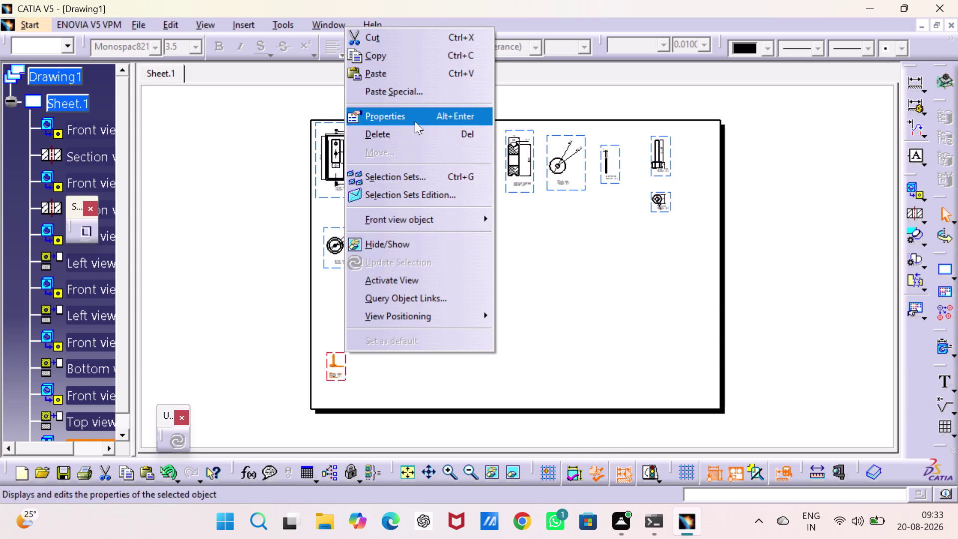
click(415, 120)
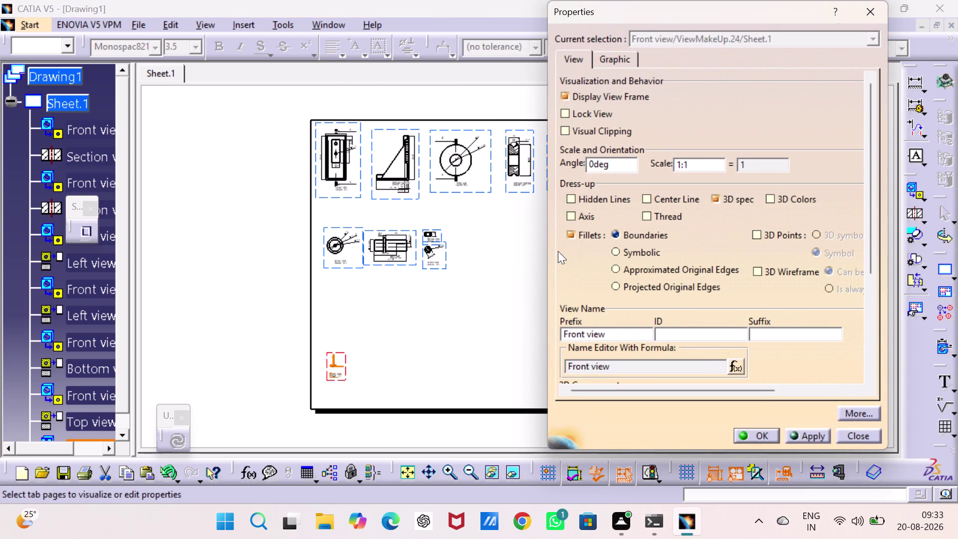
key(Right)
key(backslash)
key(BackSpace)
key(BackSpace)
key(4)
key(Return)
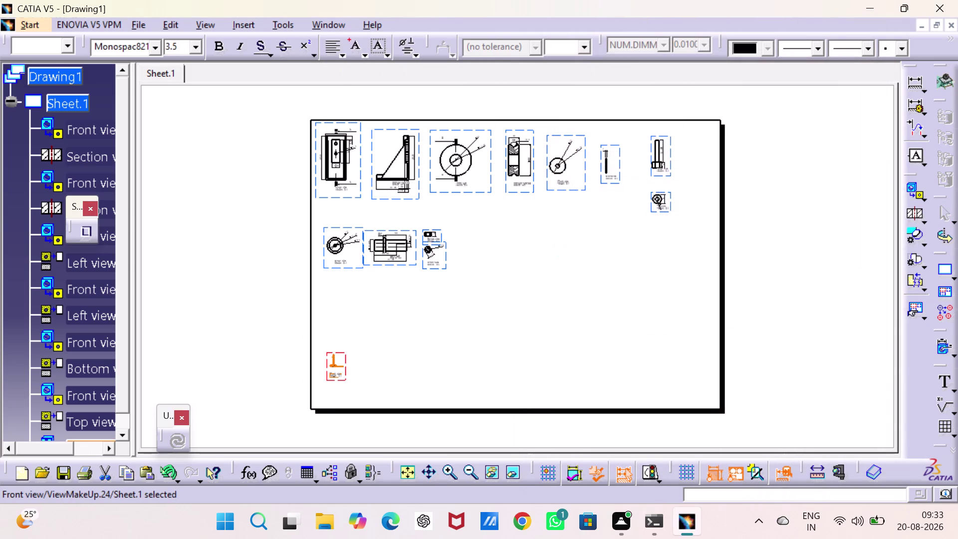
click(496, 340)
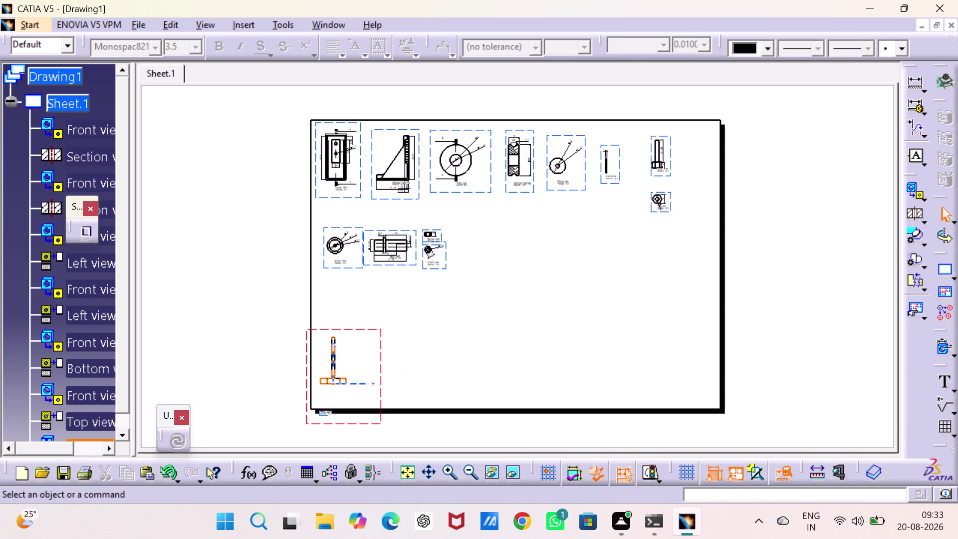
Nudge the T-shaped front view into its final position.
drag(382, 357, 387, 316)
click(446, 339)
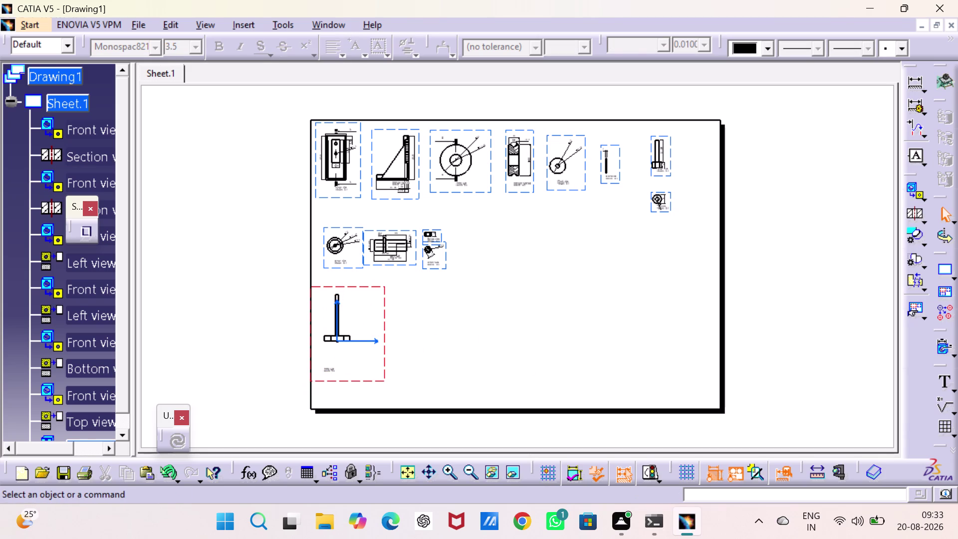
drag(327, 369, 371, 346)
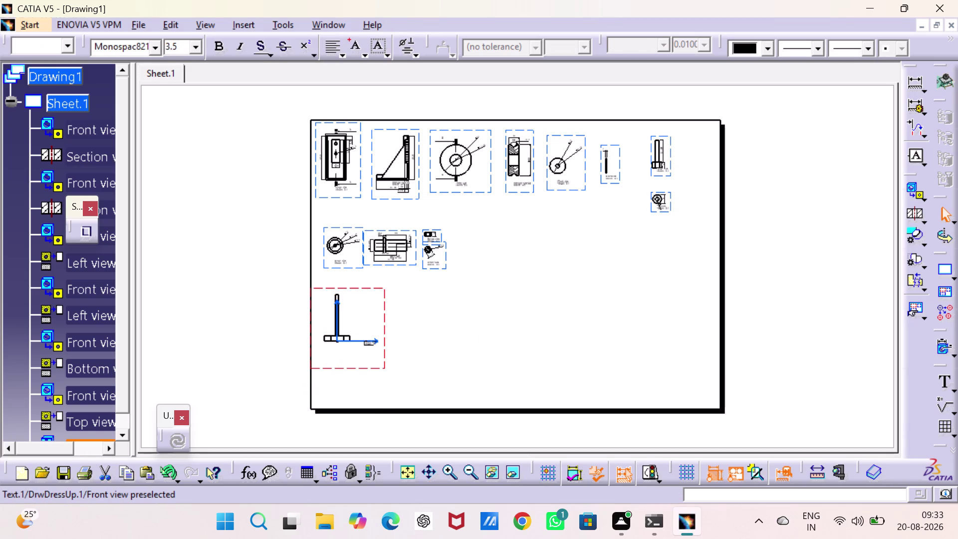
drag(371, 345, 371, 348)
click(433, 342)
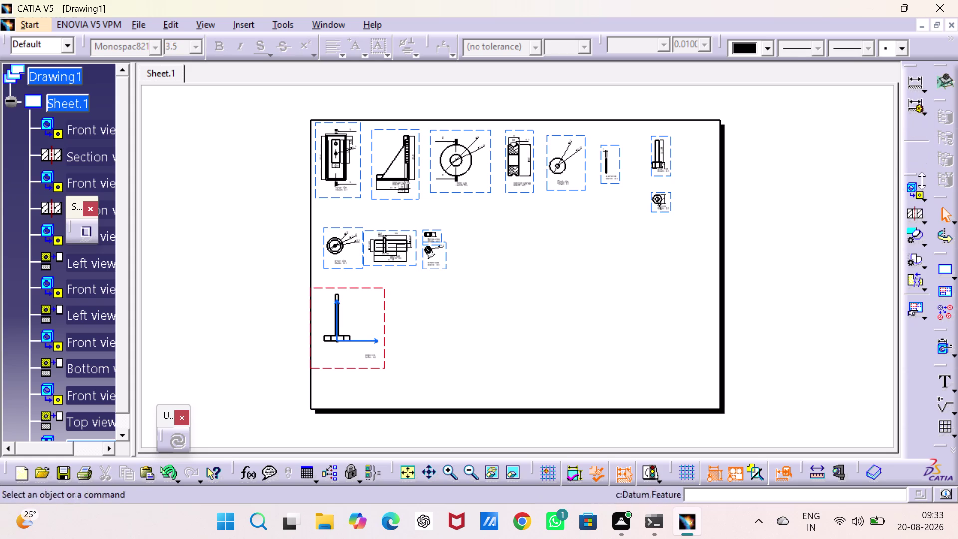
Place a projected hexagonal top view below the T-shaped front view.
click(925, 197)
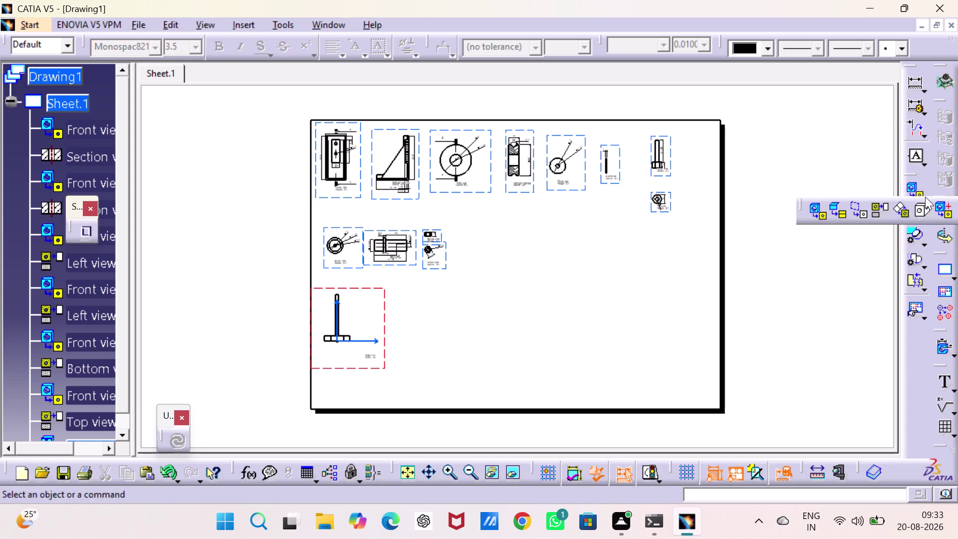
click(876, 205)
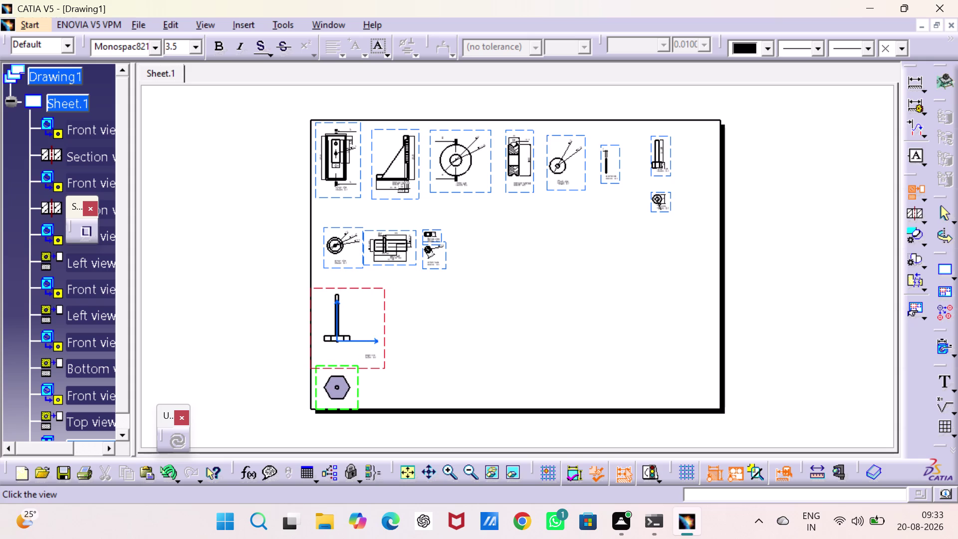
click(326, 392)
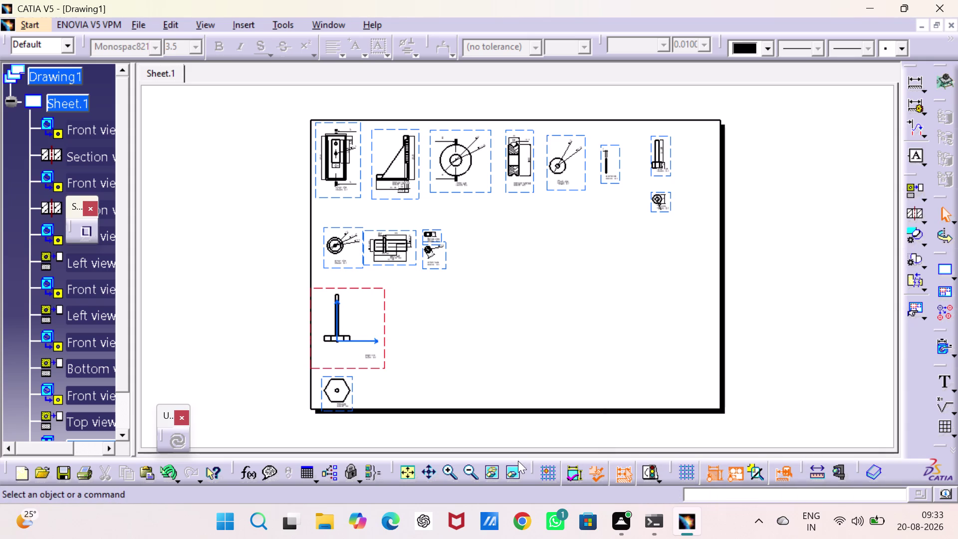
Rearrange the hex-headed pin's views so its top view sits above the front view.
triple_click(450, 470)
middle_drag(436, 410, 446, 417)
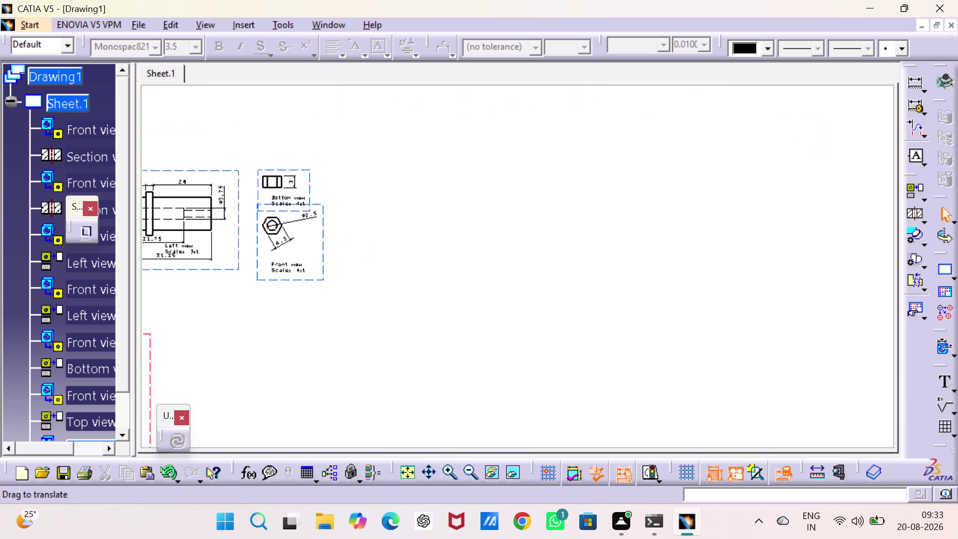
middle_drag(445, 417, 452, 476)
middle_drag(765, 156, 478, 472)
scroll(down, 3)
middle_drag(571, 313, 470, 283)
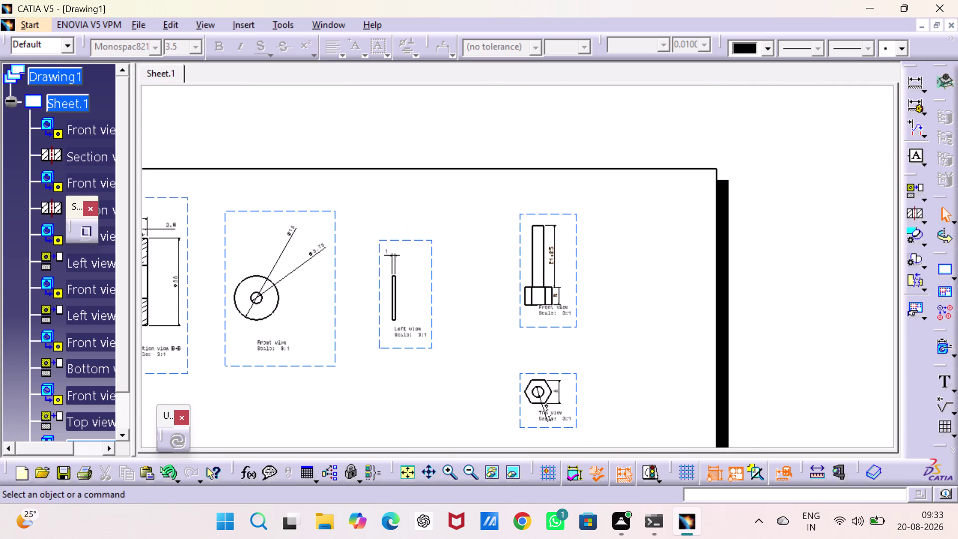
drag(575, 374, 553, 104)
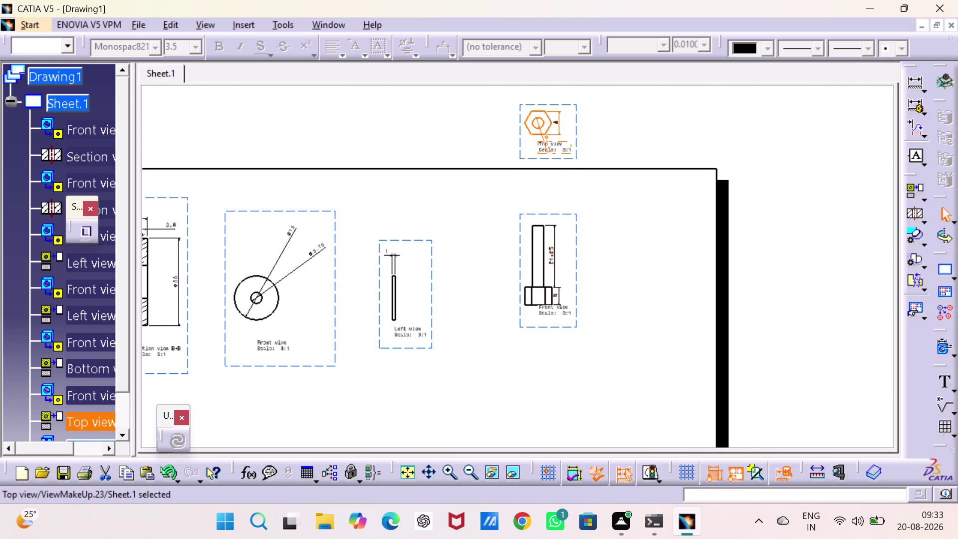
drag(558, 328, 549, 406)
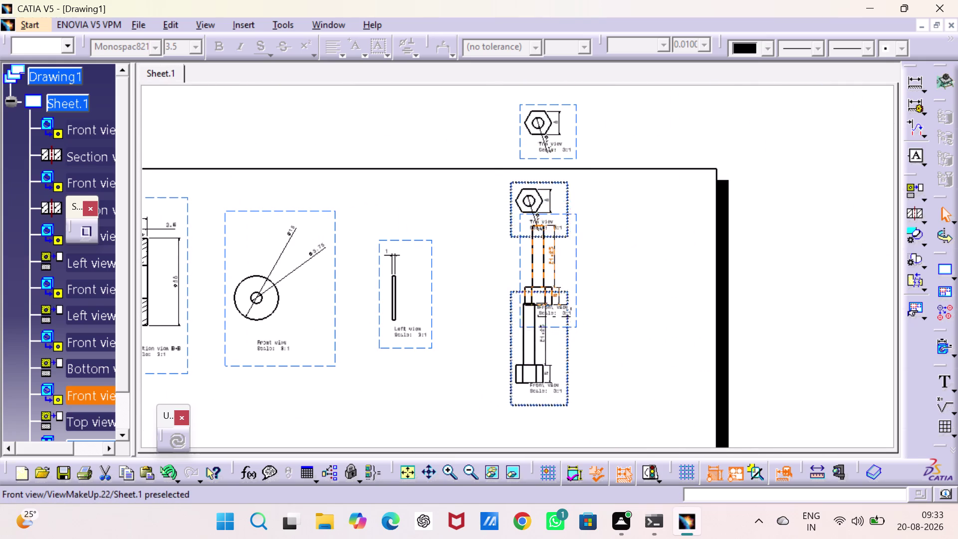
drag(548, 406, 541, 399)
click(618, 342)
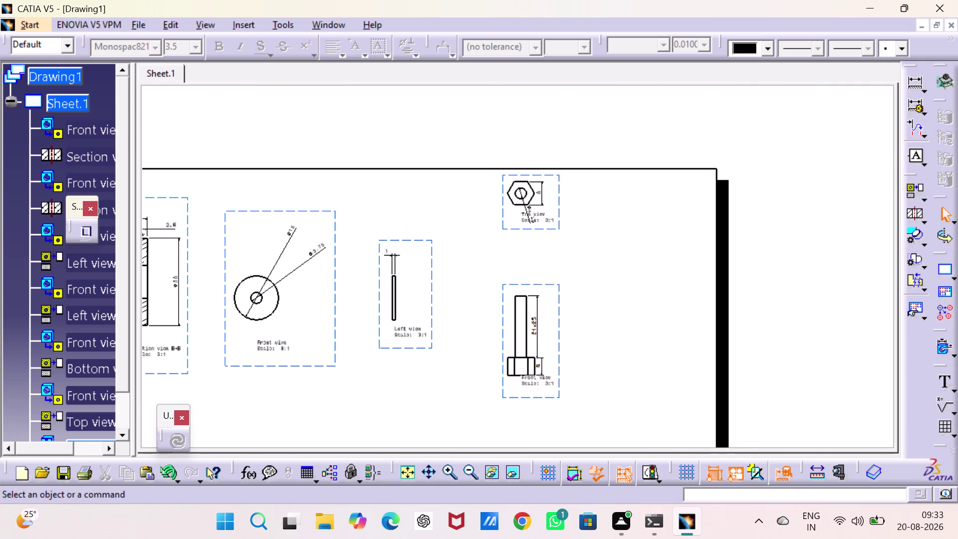
drag(546, 284, 547, 288)
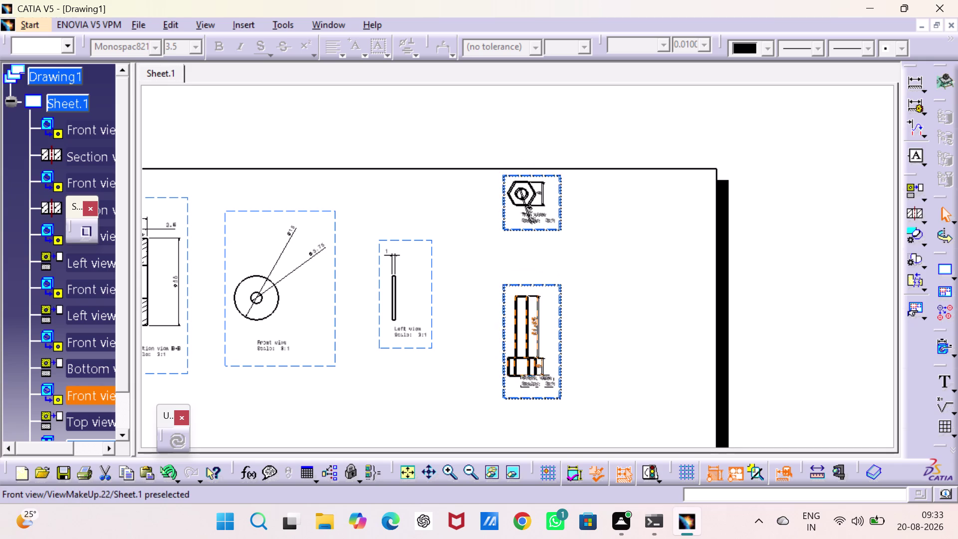
drag(548, 287, 547, 289)
click(637, 285)
Move the small hexagon part's views to open space, bottom view below front view.
middle_drag(614, 305, 722, 207)
middle_drag(491, 366, 667, 253)
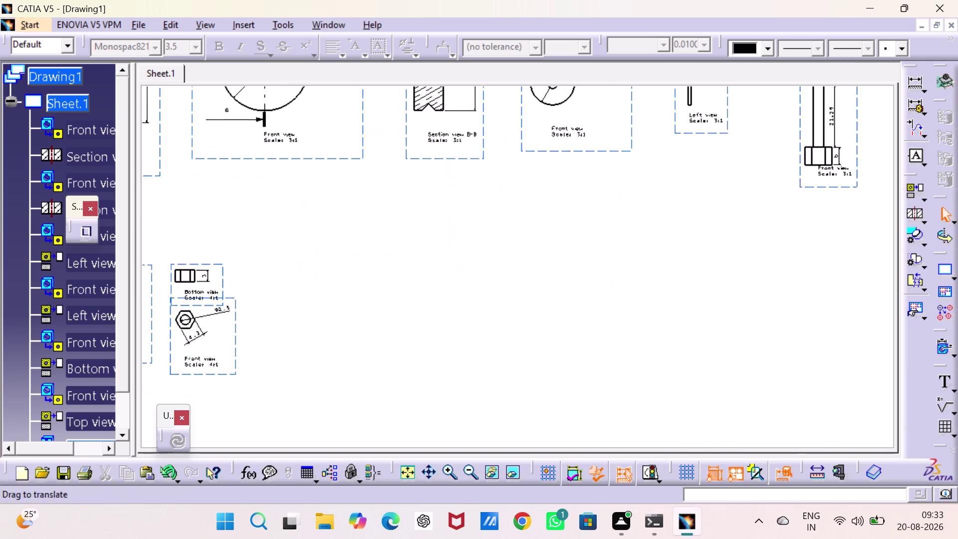
middle_drag(668, 252, 681, 248)
middle_drag(520, 398, 670, 265)
middle_drag(506, 279, 533, 409)
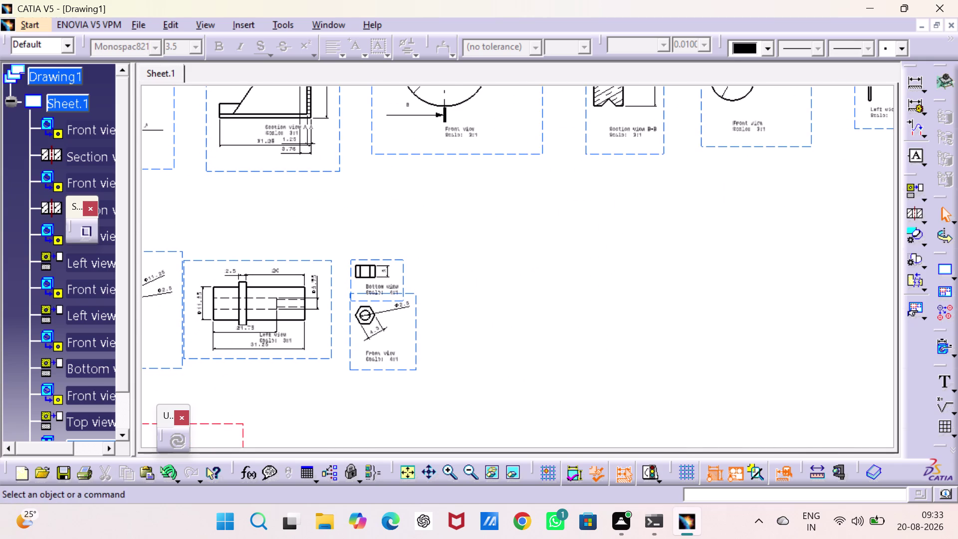
drag(414, 322, 522, 277)
drag(475, 215, 476, 214)
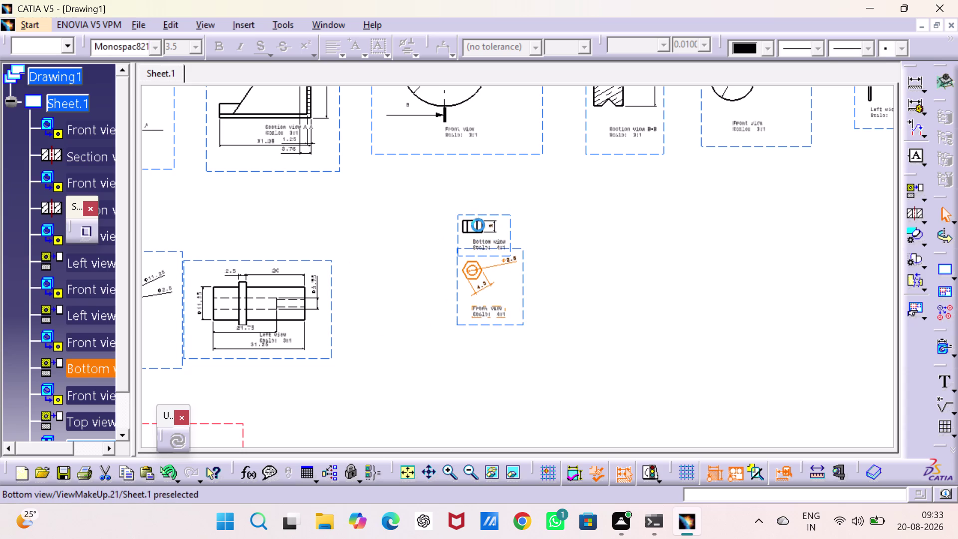
drag(475, 214, 480, 340)
drag(523, 291, 510, 293)
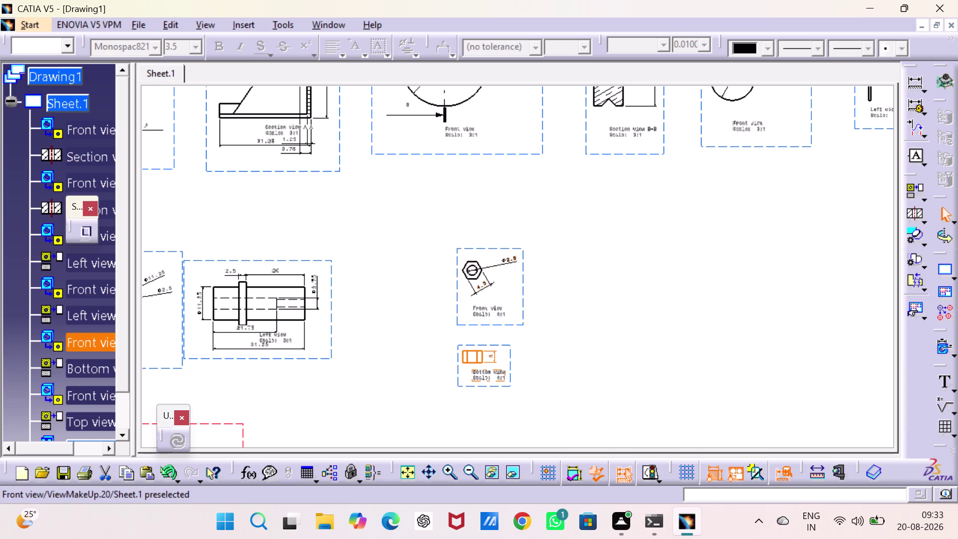
drag(511, 293, 440, 290)
click(512, 357)
Drag the T-shaped part's hexagonal top view upward and its front view down beneath it.
middle_drag(513, 354, 536, 354)
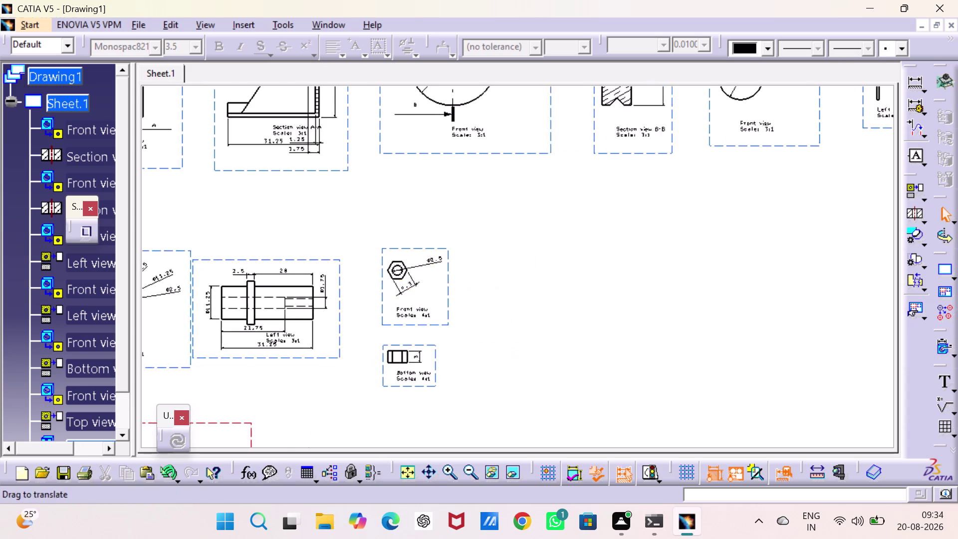
middle_drag(536, 354, 751, 333)
middle_drag(701, 402, 689, 212)
middle_drag(626, 344, 637, 222)
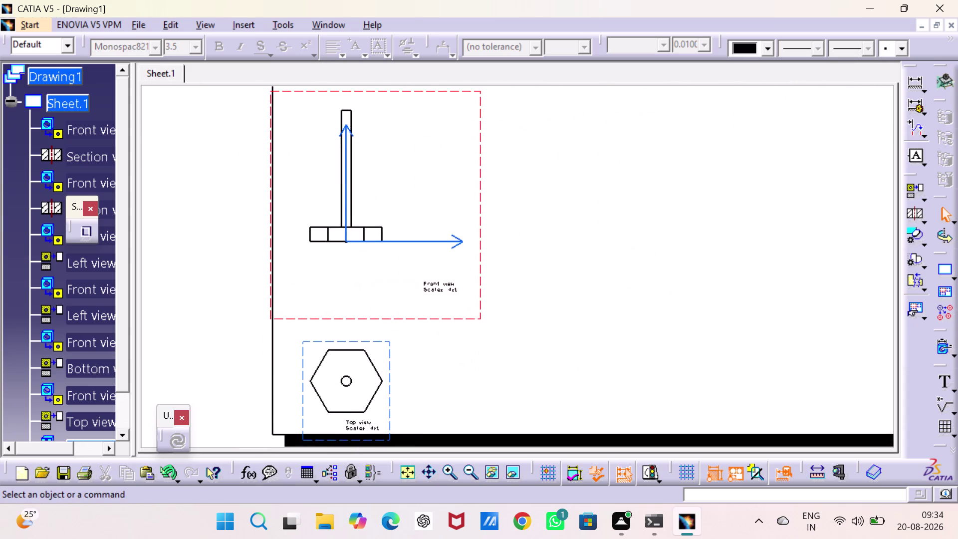
middle_drag(637, 222, 633, 224)
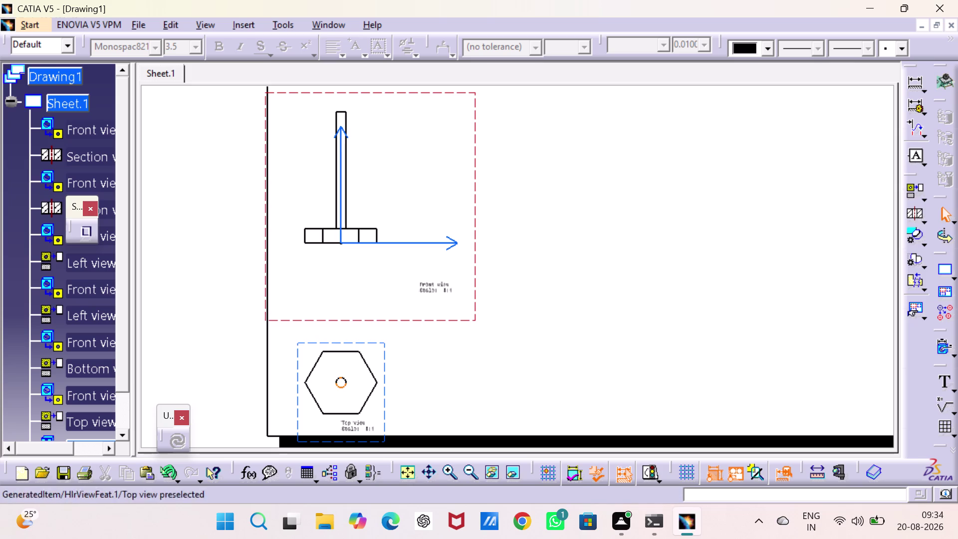
click(369, 338)
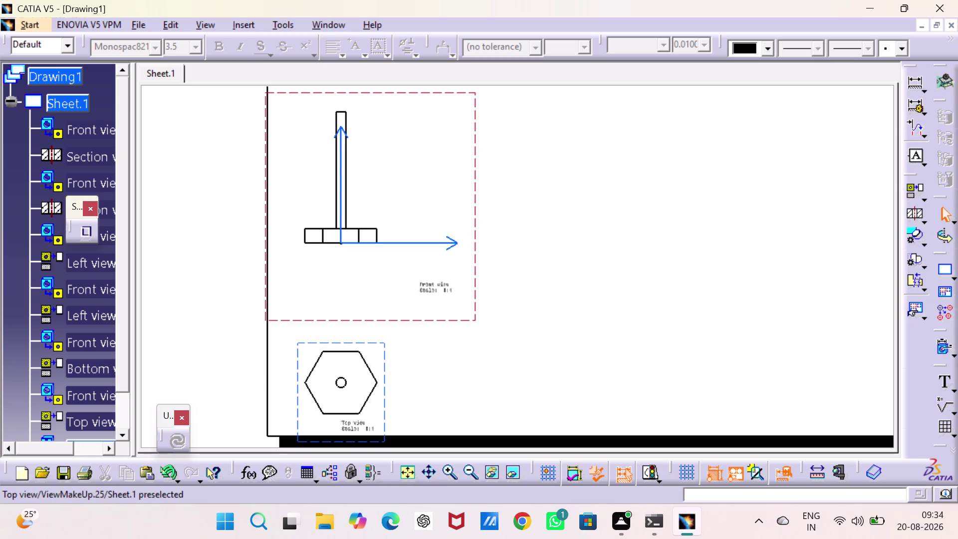
drag(372, 343, 376, 109)
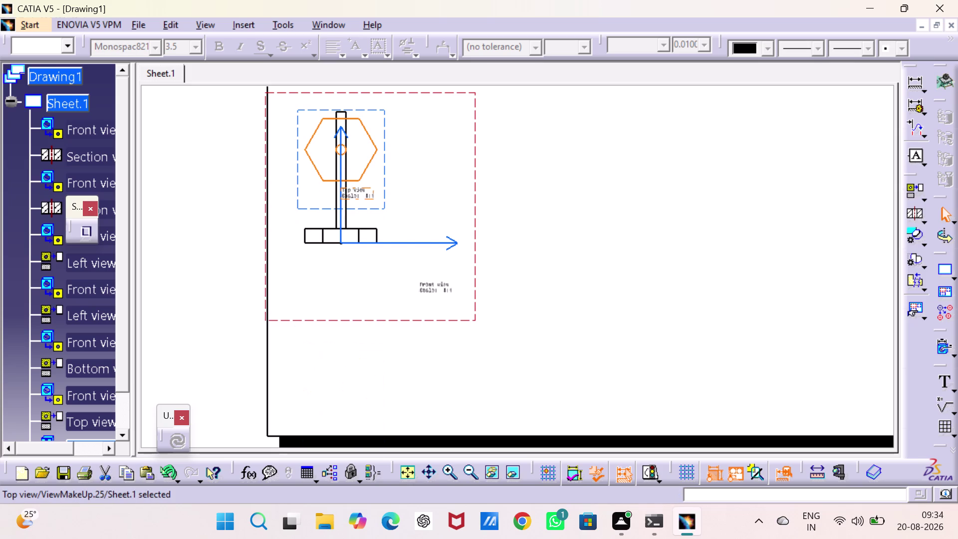
drag(474, 220, 512, 317)
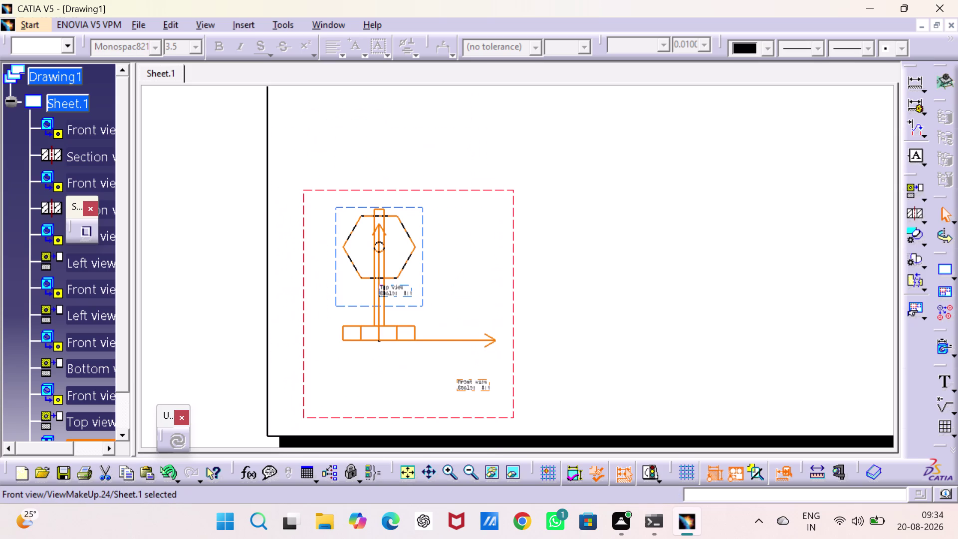
drag(352, 207, 348, 71)
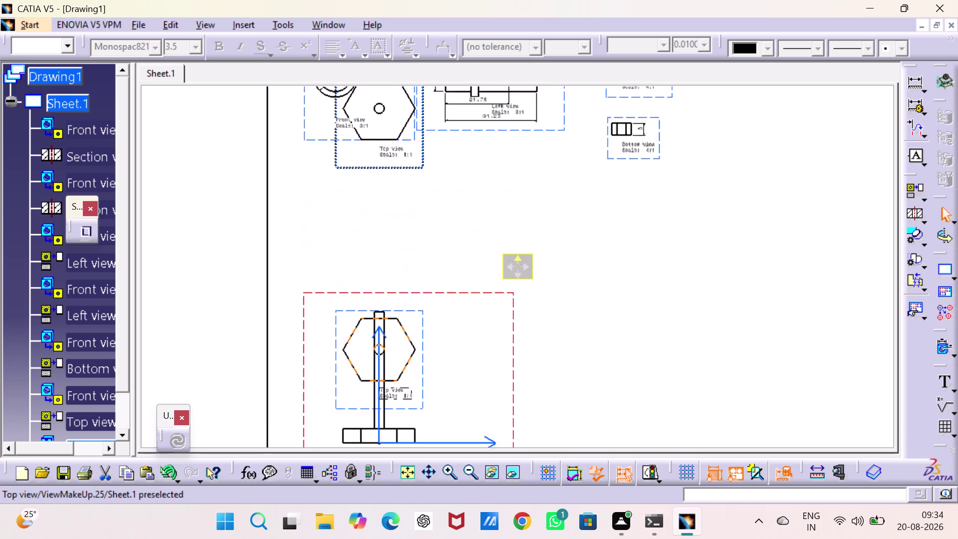
drag(348, 71, 329, 283)
middle_drag(513, 357, 496, 167)
drag(659, 316, 663, 319)
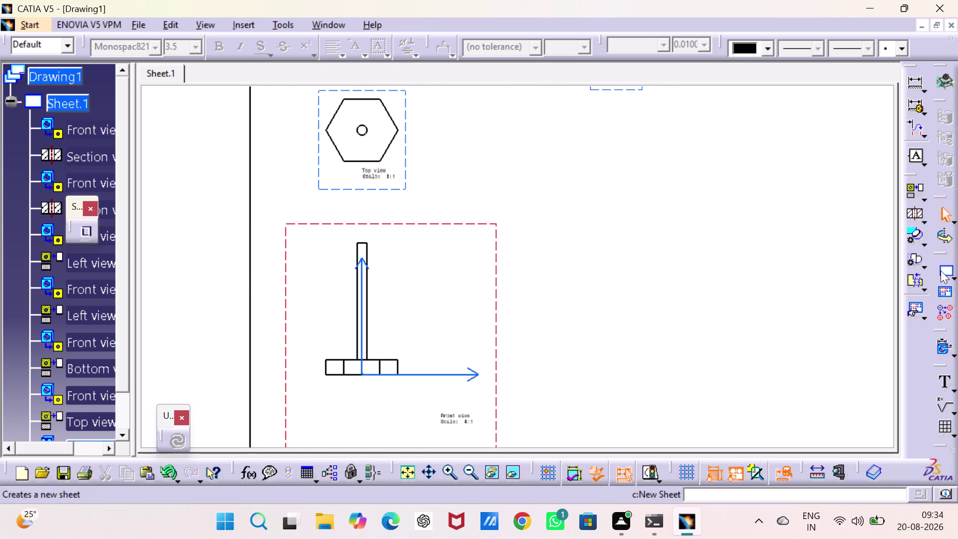
Dimension the base width, base height and stem of the part view.
double_click(911, 80)
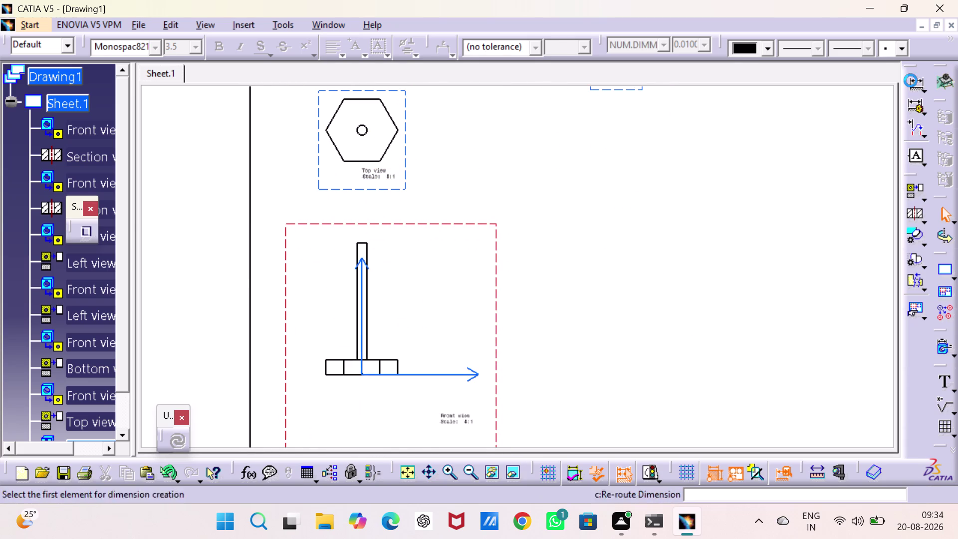
click(335, 376)
click(337, 359)
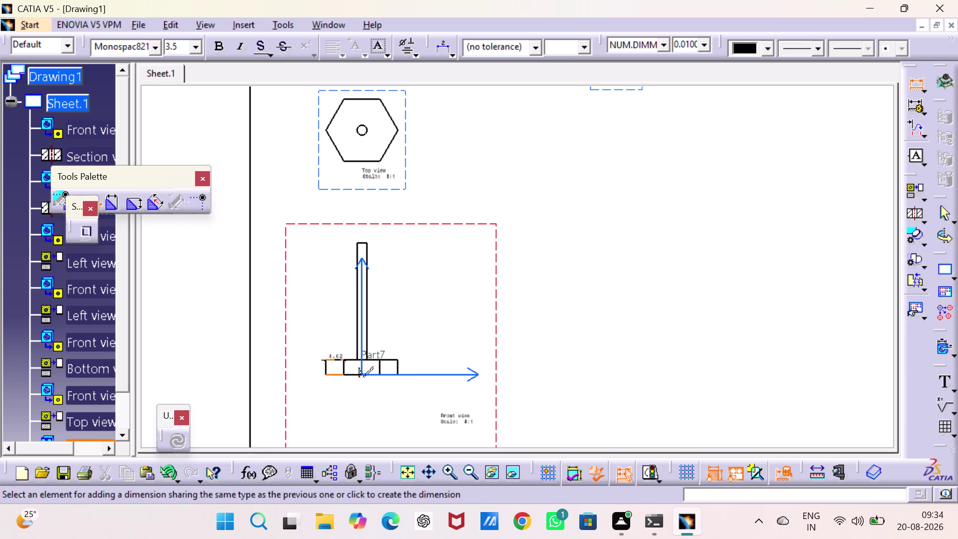
click(308, 372)
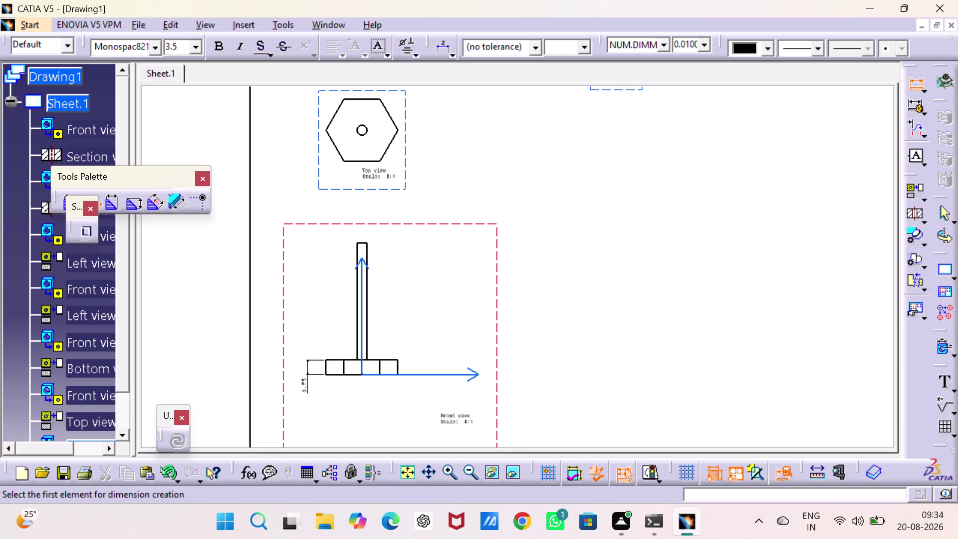
click(372, 359)
click(363, 241)
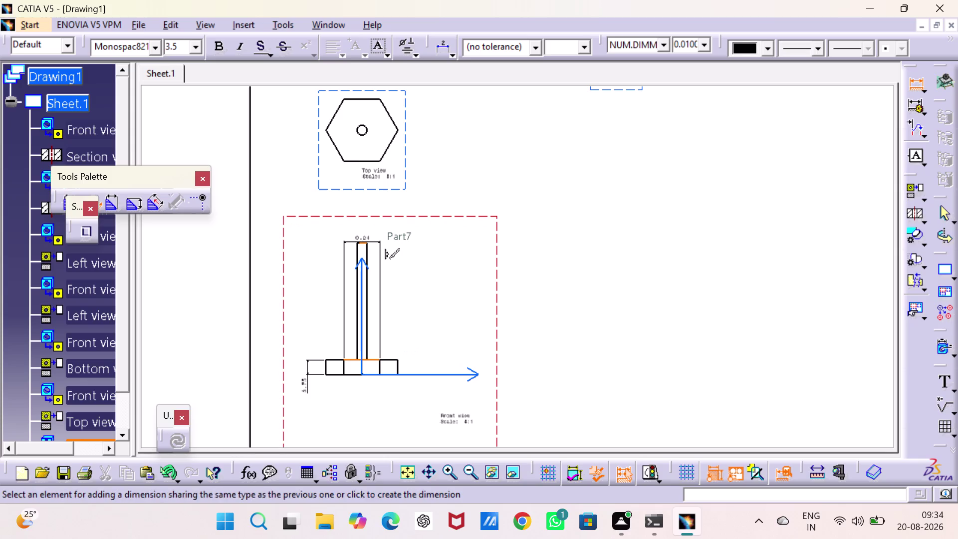
click(405, 281)
Dimension the hexagonal top view's across-flats and hole diameter.
scroll(down, 3)
middle_drag(414, 245, 415, 363)
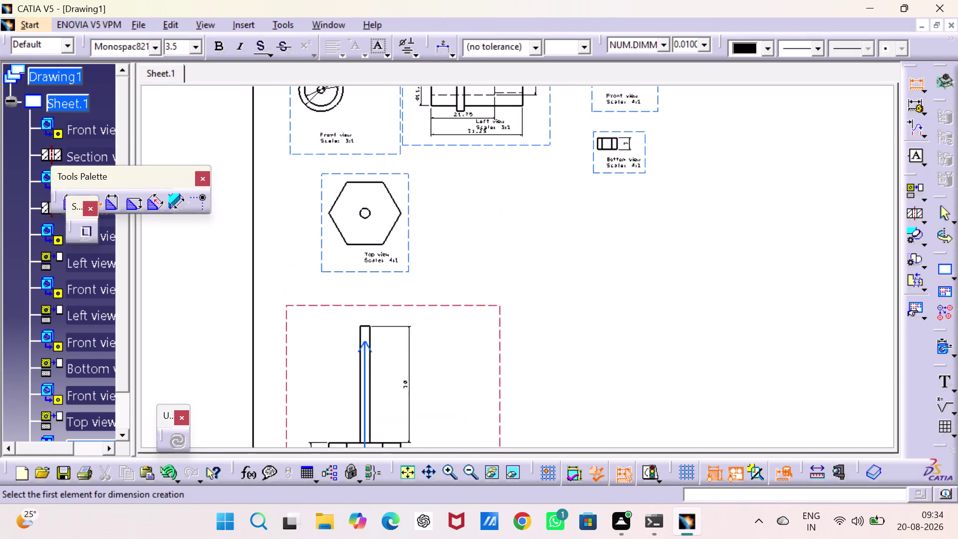
middle_drag(416, 363, 418, 383)
drag(361, 264, 360, 259)
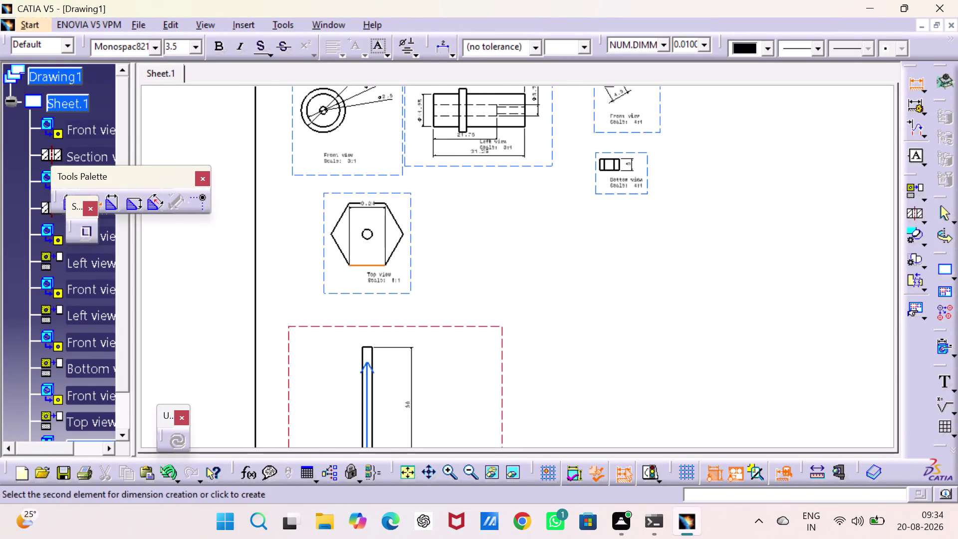
click(362, 201)
click(419, 238)
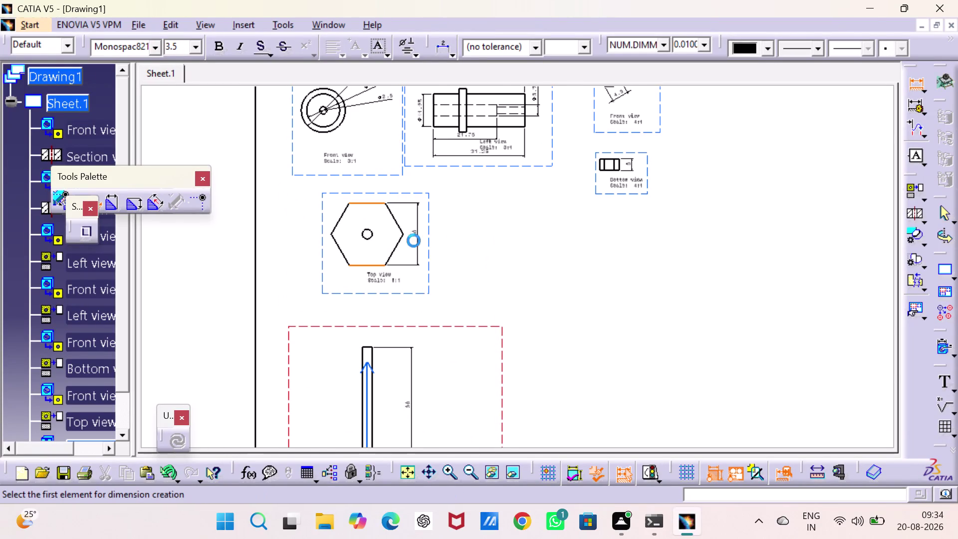
click(368, 239)
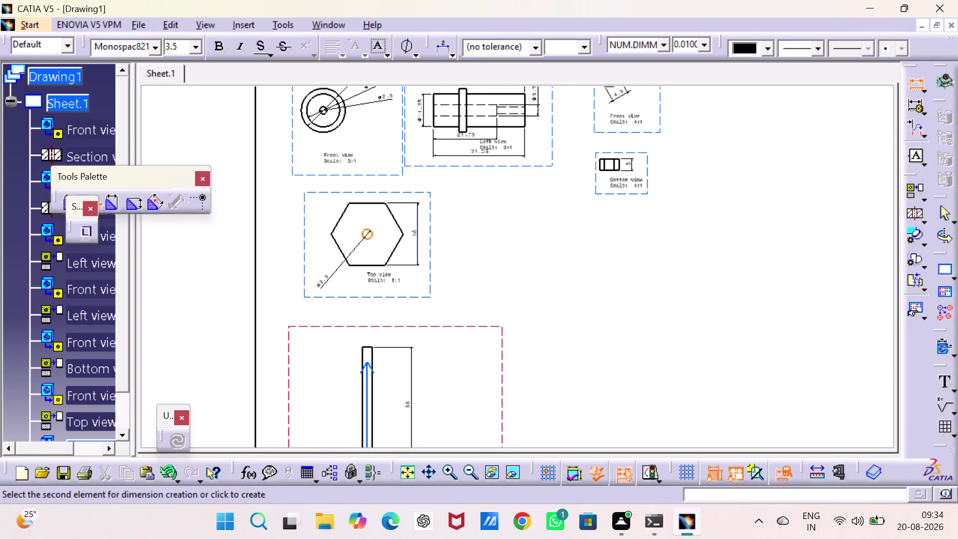
click(324, 284)
click(592, 302)
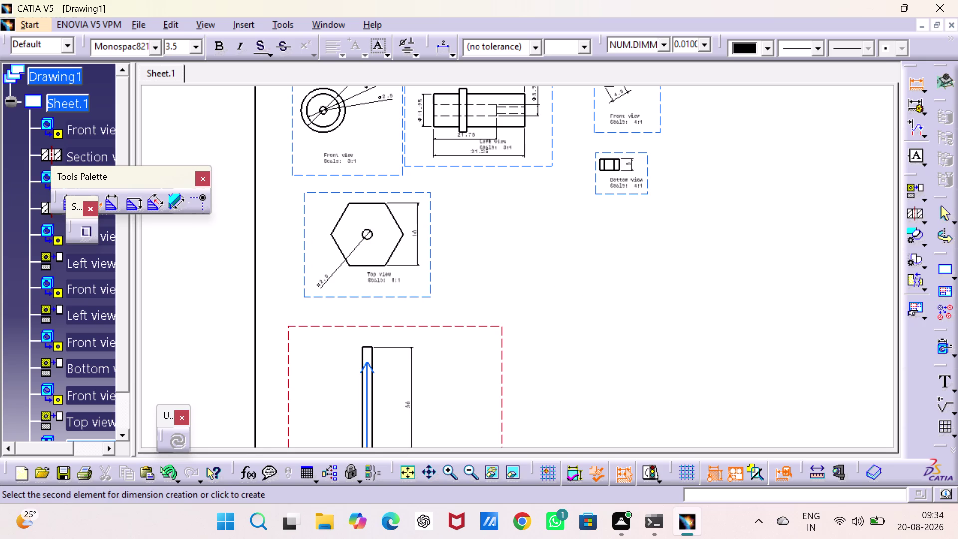
click(205, 177)
Exit dimension creation and fit the whole sheet into view.
key(Escape)
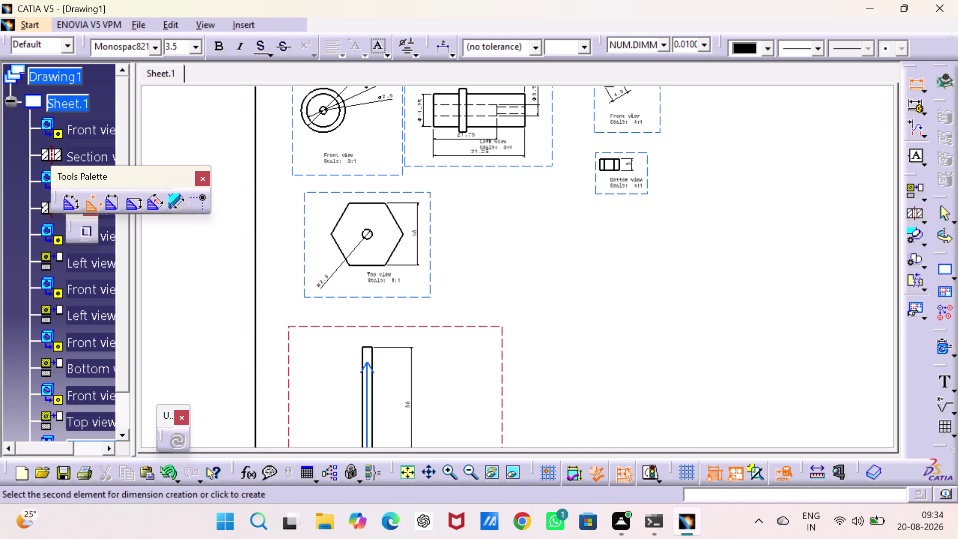
key(Escape)
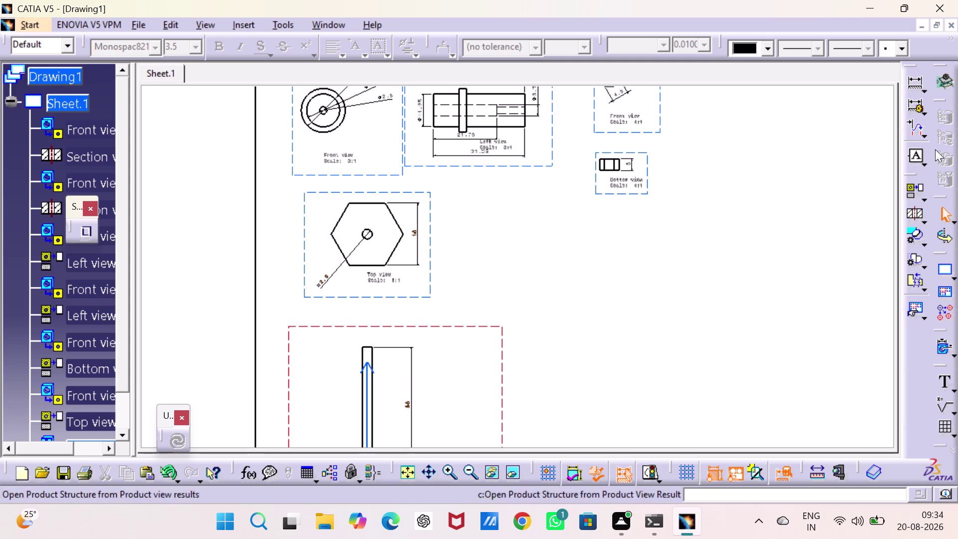
click(417, 469)
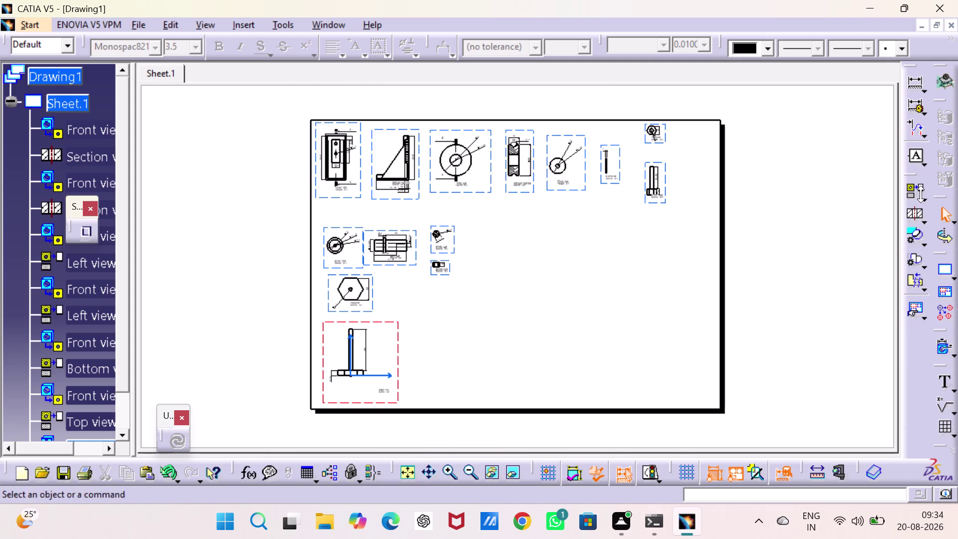
Start an isometric view from a face of the pulley assembly model.
click(925, 197)
click(925, 211)
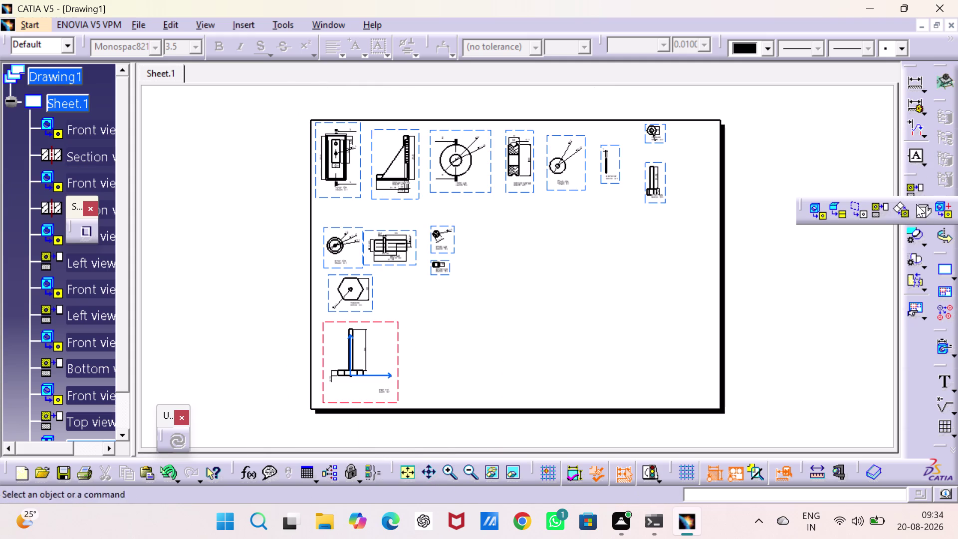
click(334, 20)
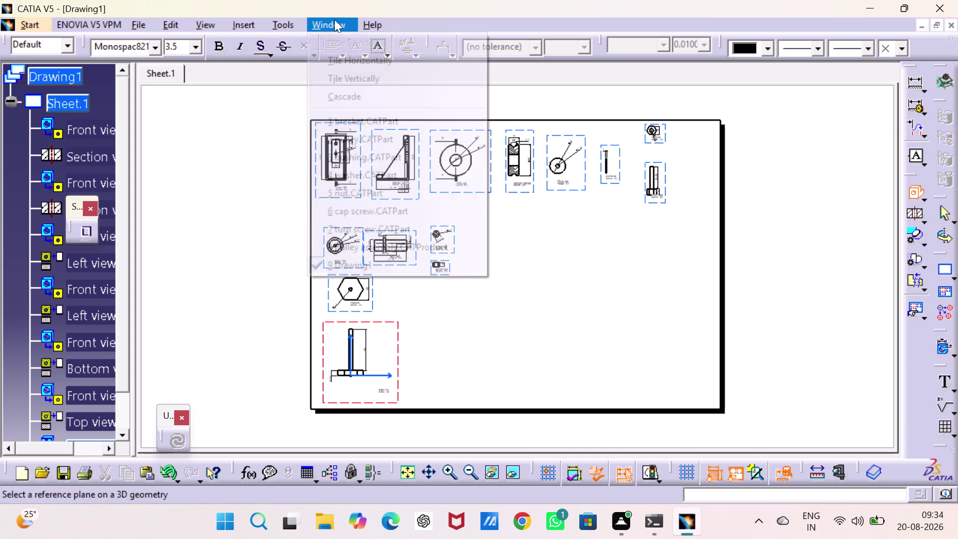
click(364, 246)
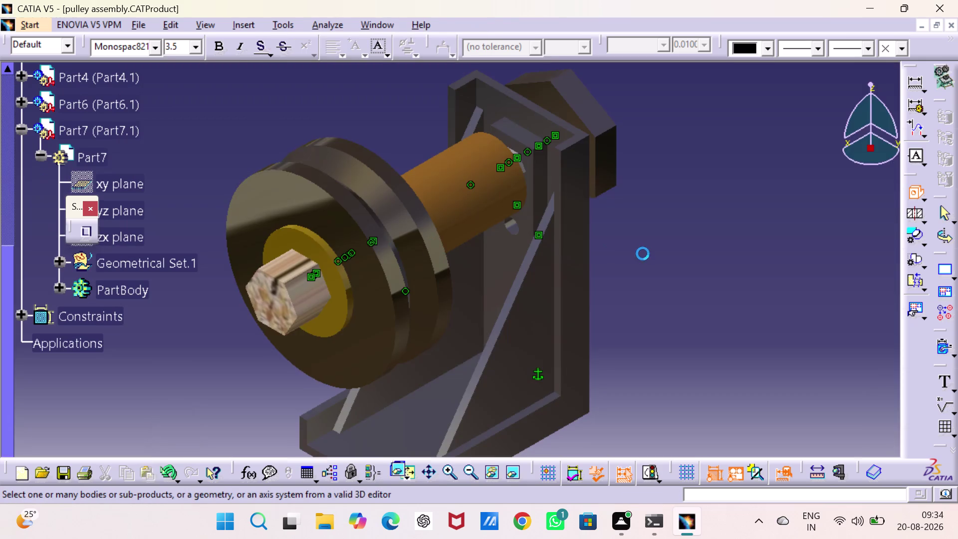
click(518, 303)
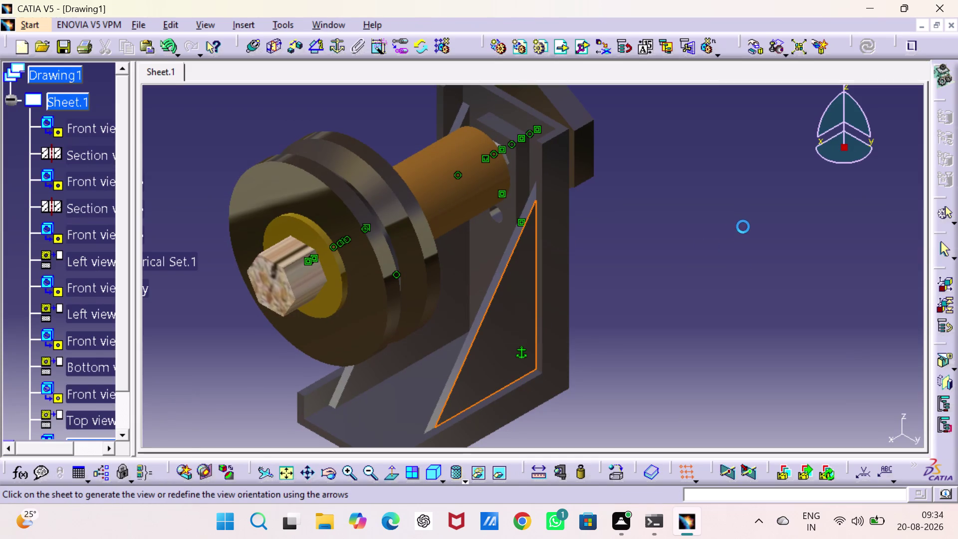
Place the isometric view preview near the sheet's lower centre.
middle_drag(626, 325, 626, 309)
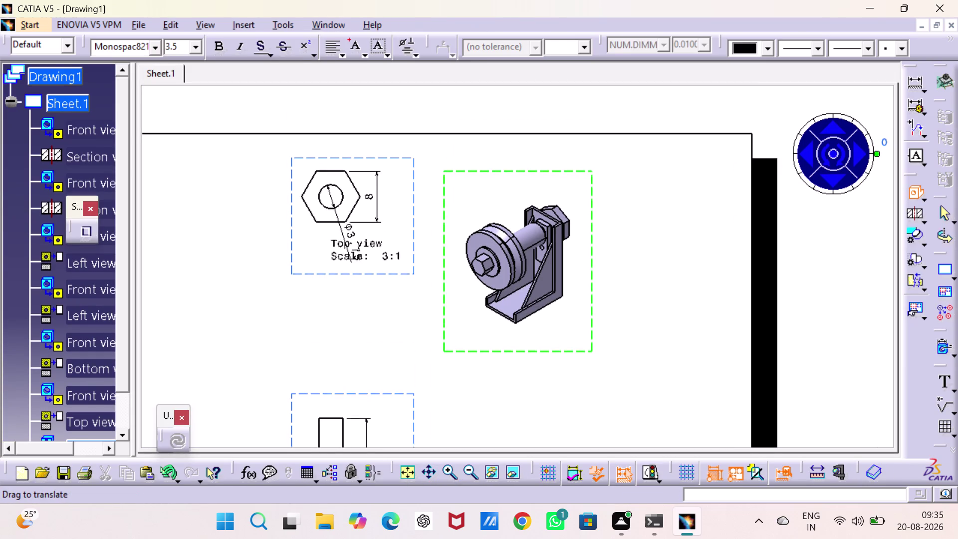
middle_drag(626, 309, 616, 83)
drag(579, 112, 579, 422)
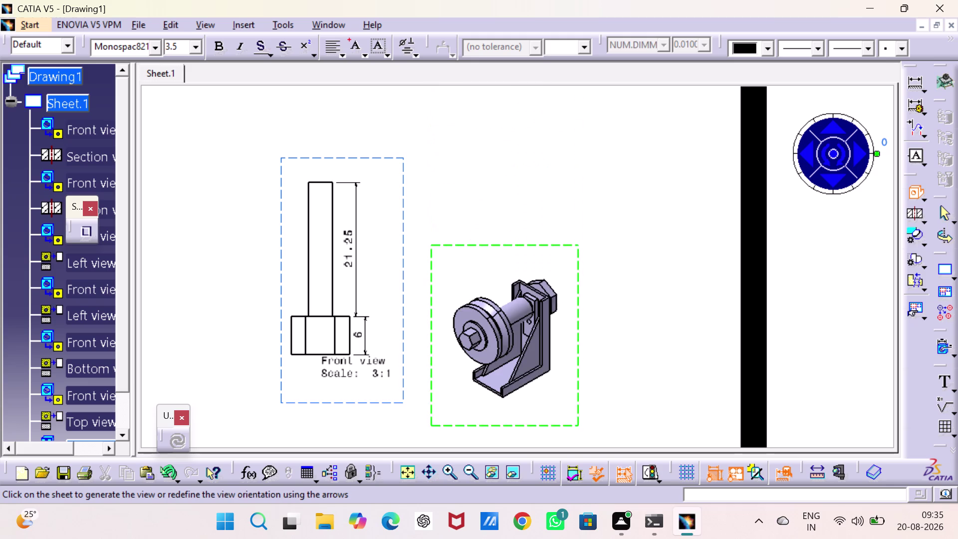
drag(579, 422, 578, 421)
middle_drag(597, 369, 705, 13)
middle_drag(603, 153, 603, 177)
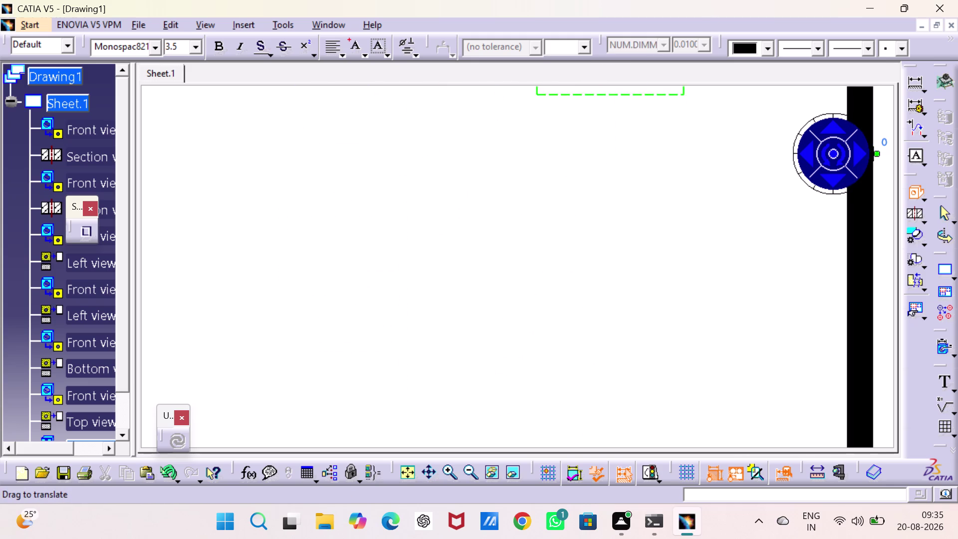
middle_drag(602, 177, 591, 228)
click(409, 470)
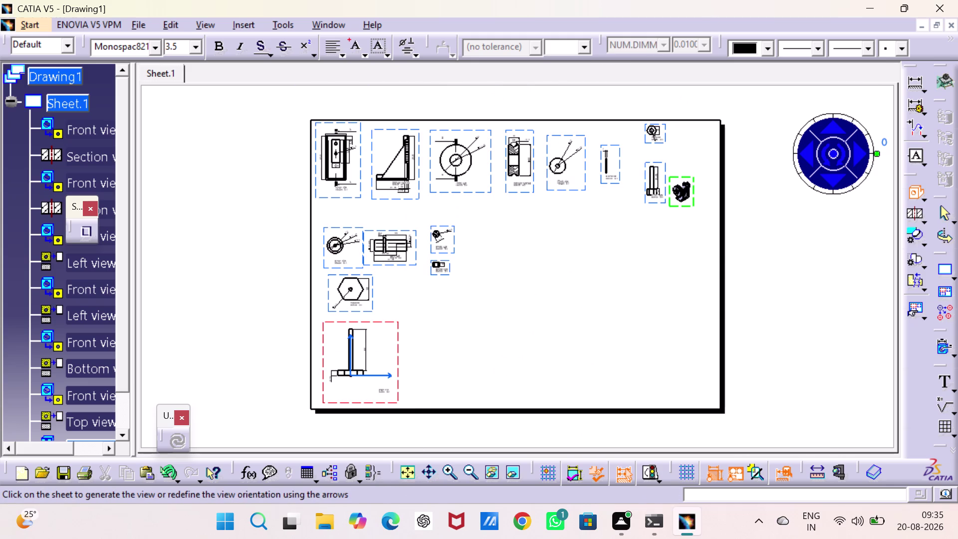
drag(694, 199, 565, 367)
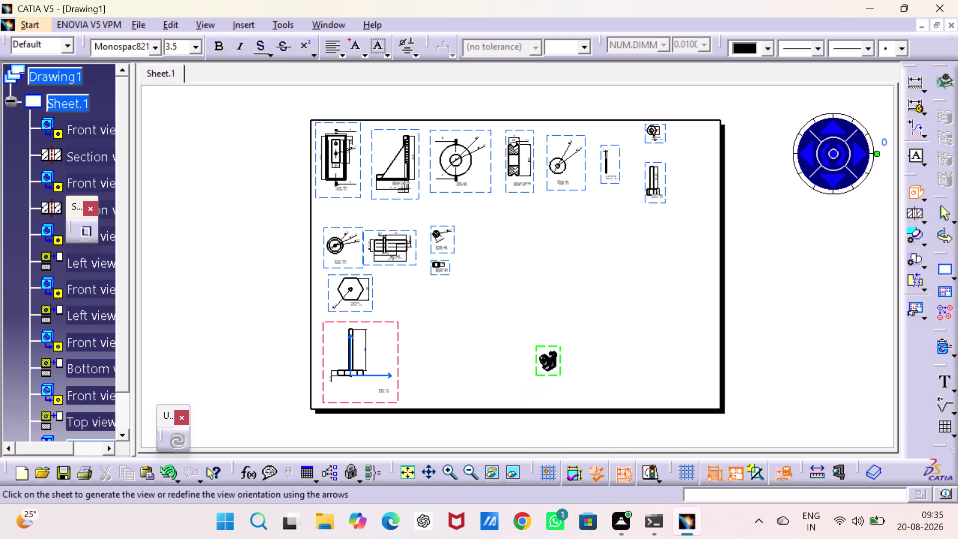
drag(564, 367, 574, 323)
click(575, 323)
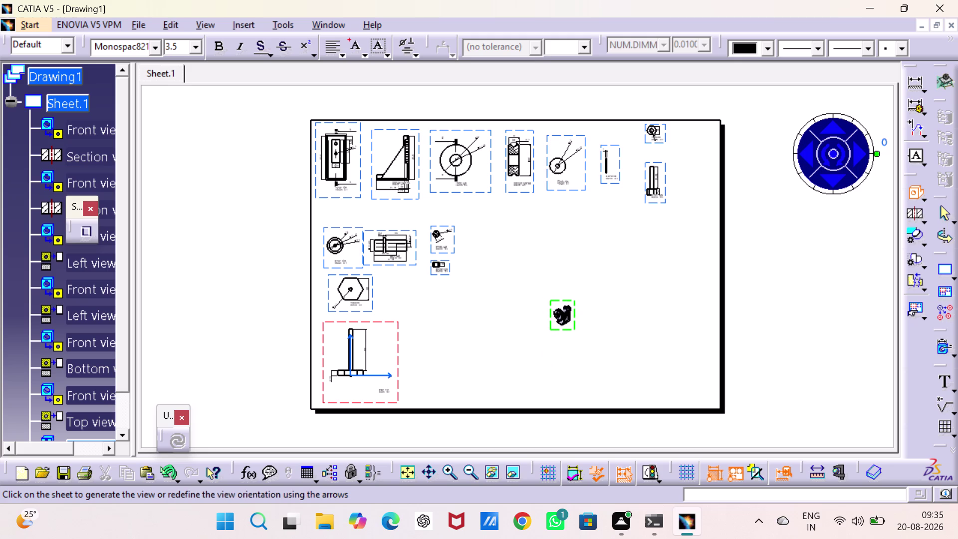
double_click(595, 317)
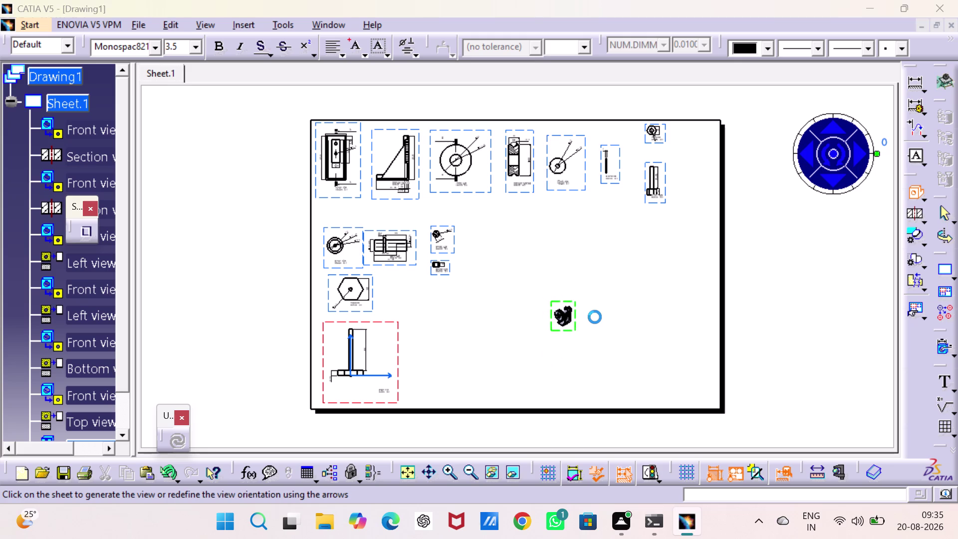
Set the isometric view's scale to 5:1 in its Properties.
right_click(579, 313)
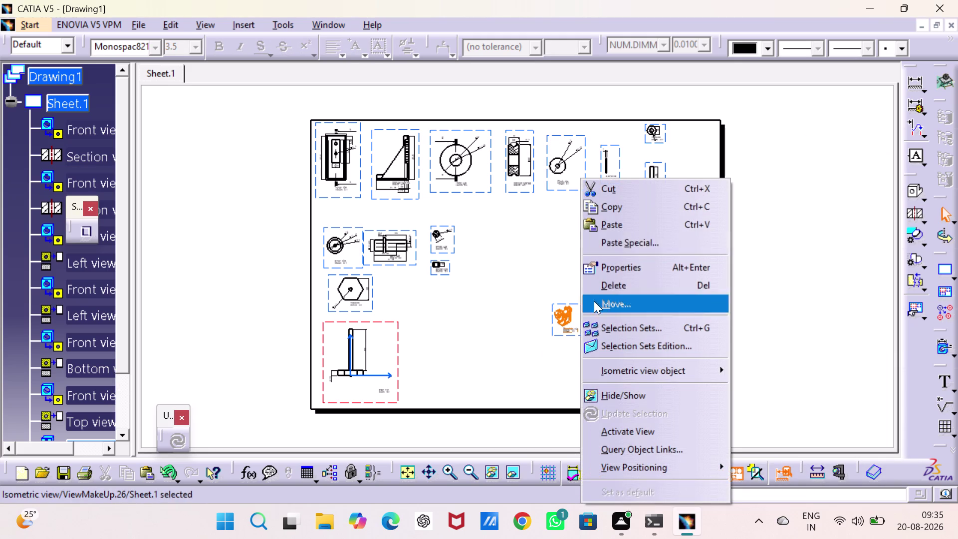
click(634, 271)
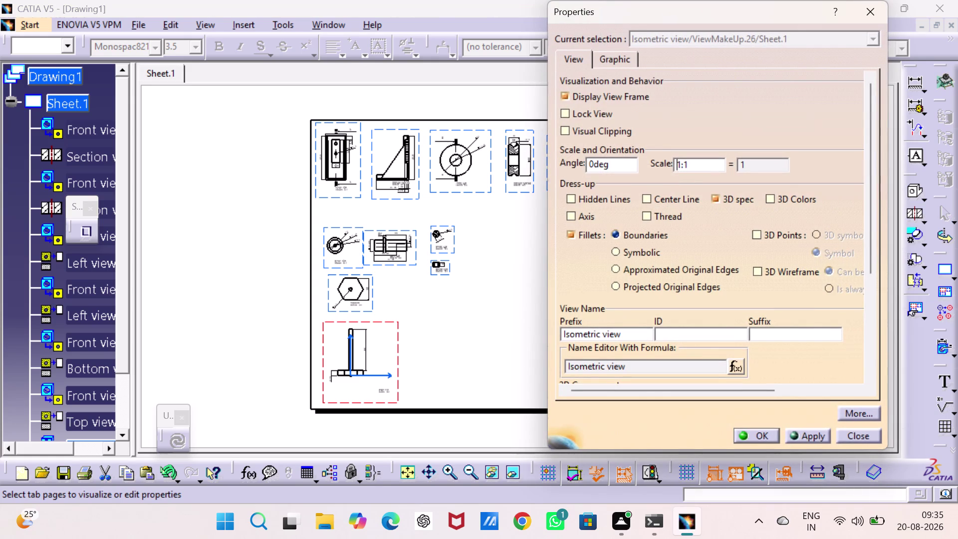
key(Right)
key(BackSpace)
key(5)
key(Return)
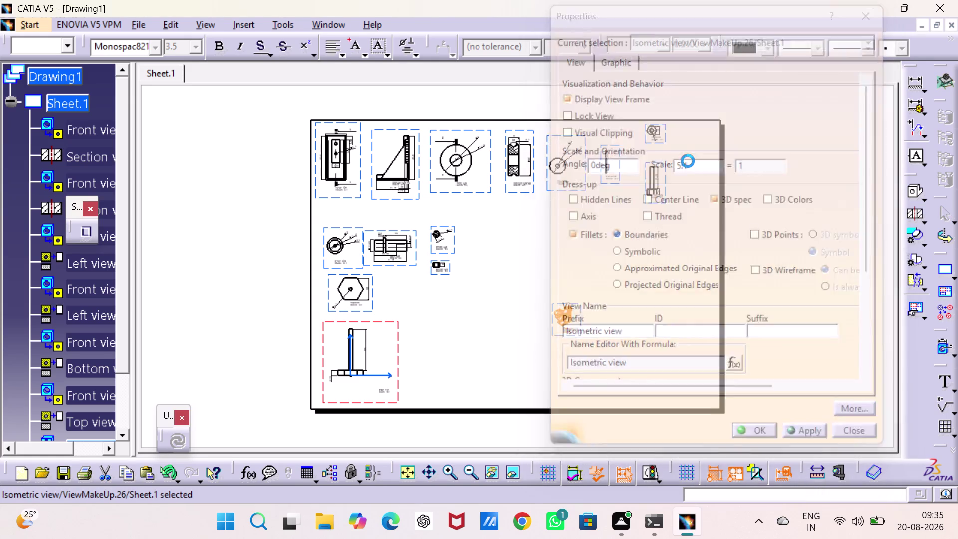
click(650, 279)
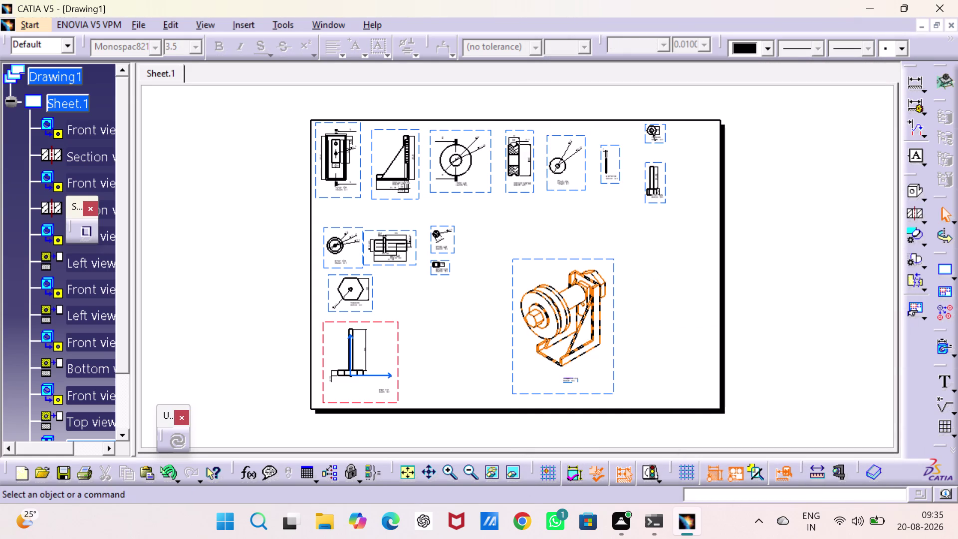
Change the isometric view's scale to 6:1 and reopen its properties.
right_click(613, 318)
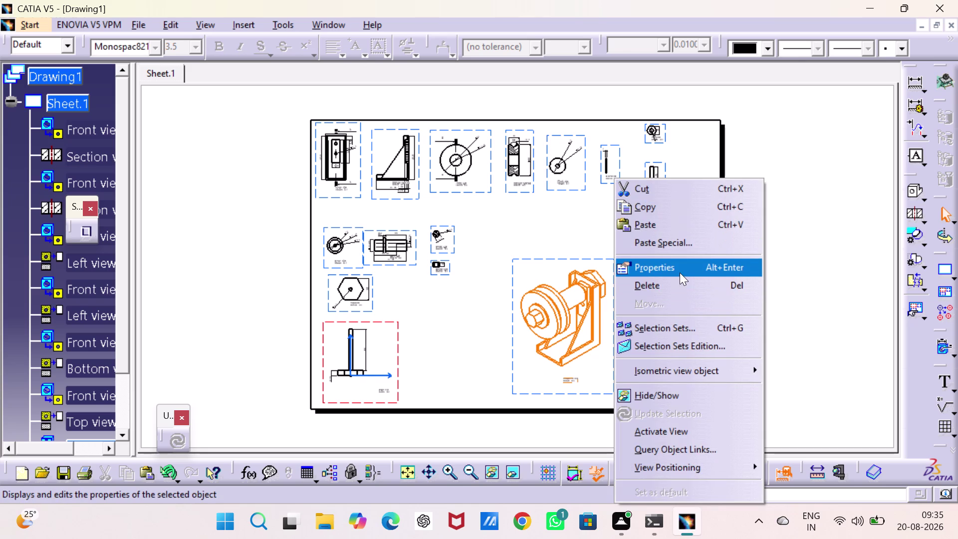
click(680, 273)
key(Right)
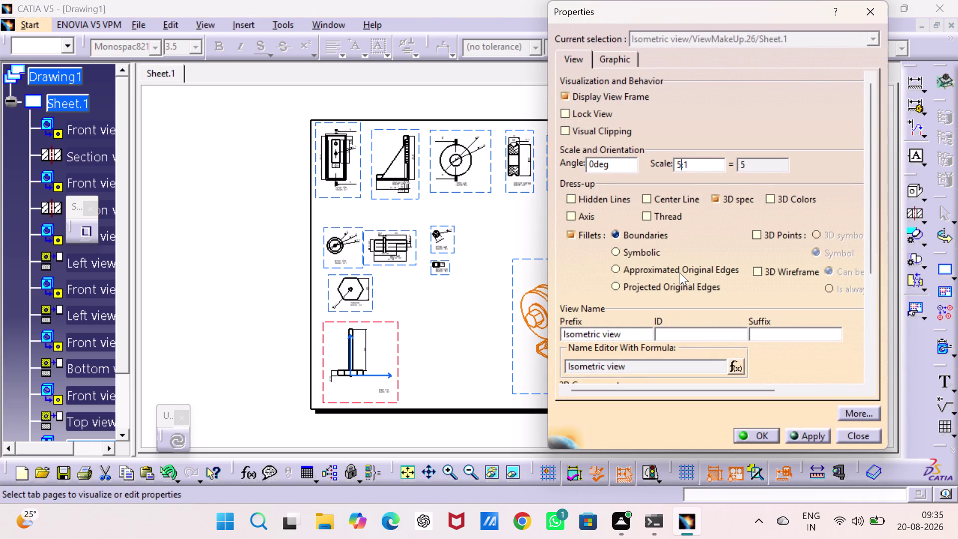
key(BackSpace)
key(6)
key(Return)
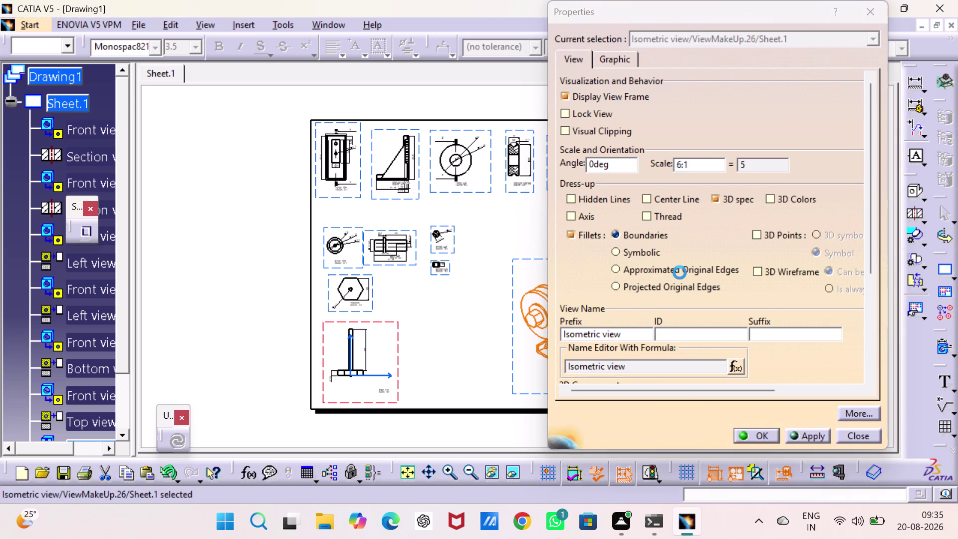
right_click(621, 313)
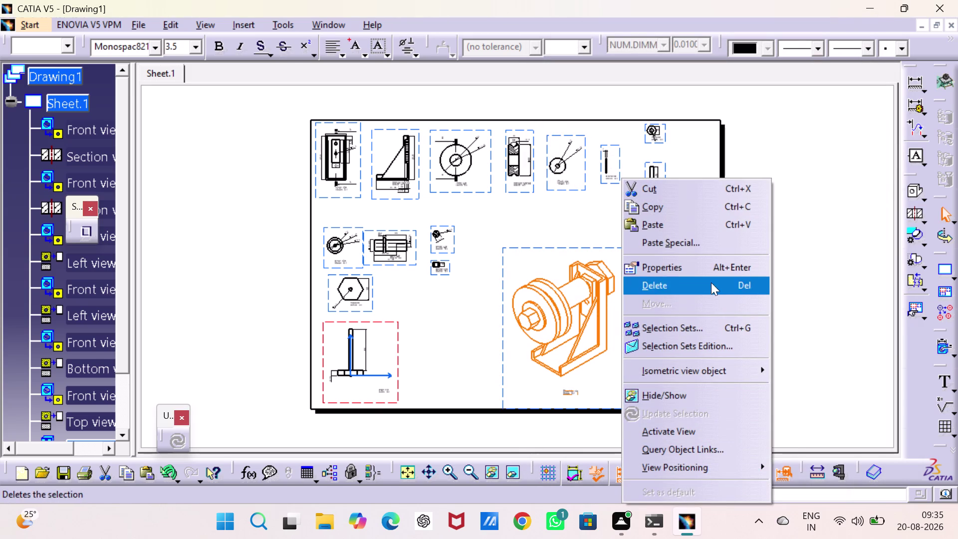
click(711, 268)
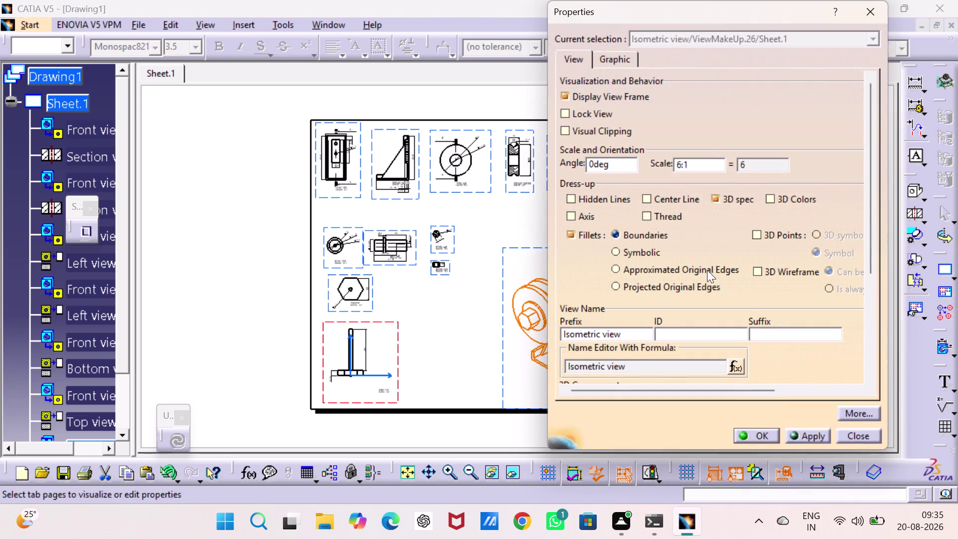
scroll(down, 3)
scroll(down, 3)
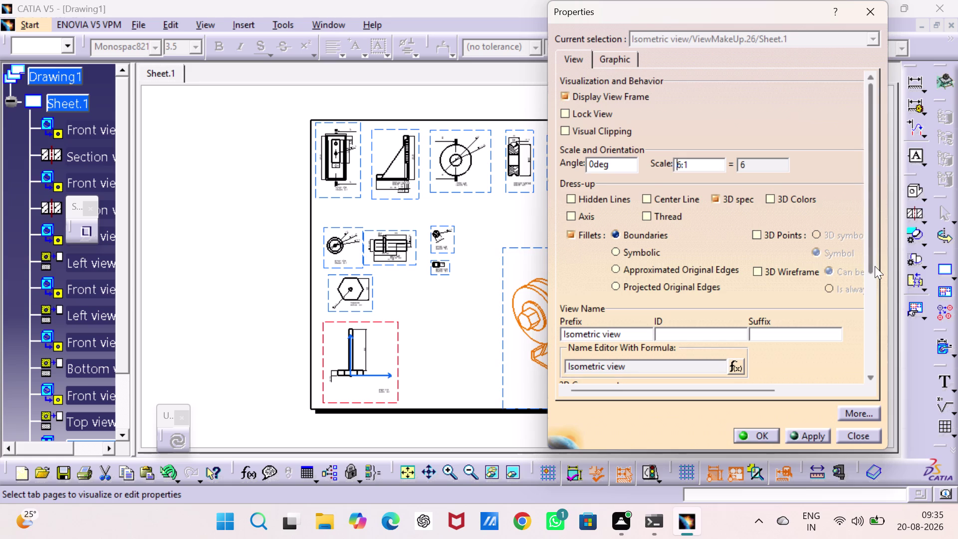
drag(871, 267, 870, 391)
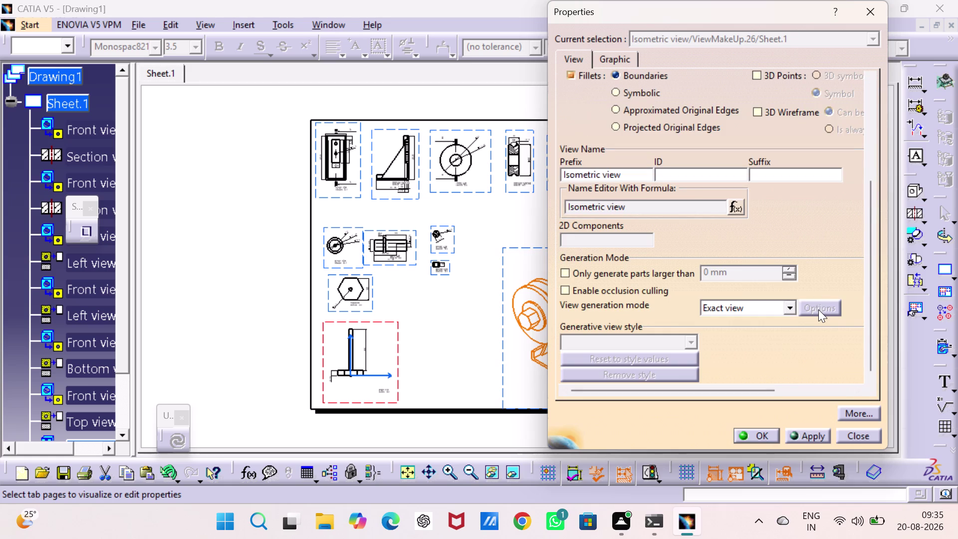
click(819, 309)
click(789, 301)
click(756, 360)
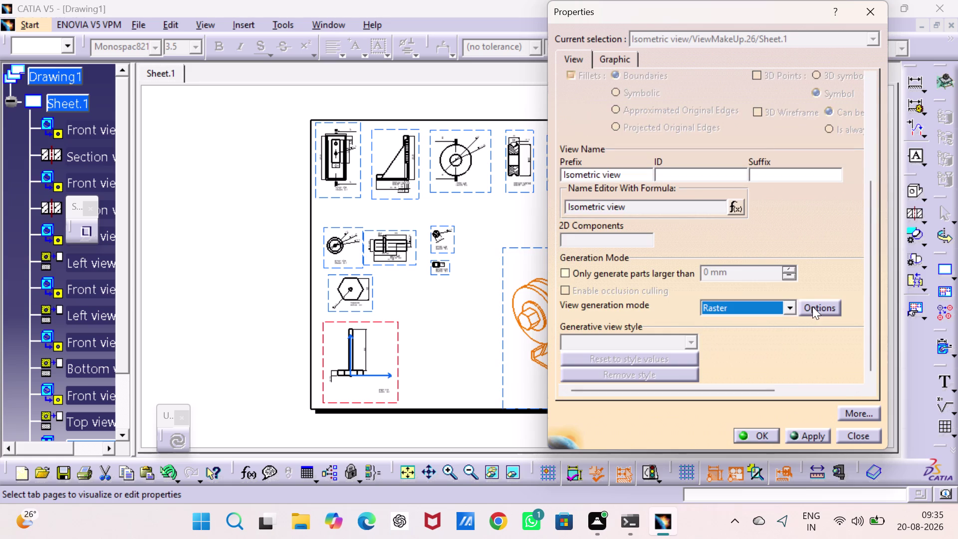
click(813, 306)
click(819, 342)
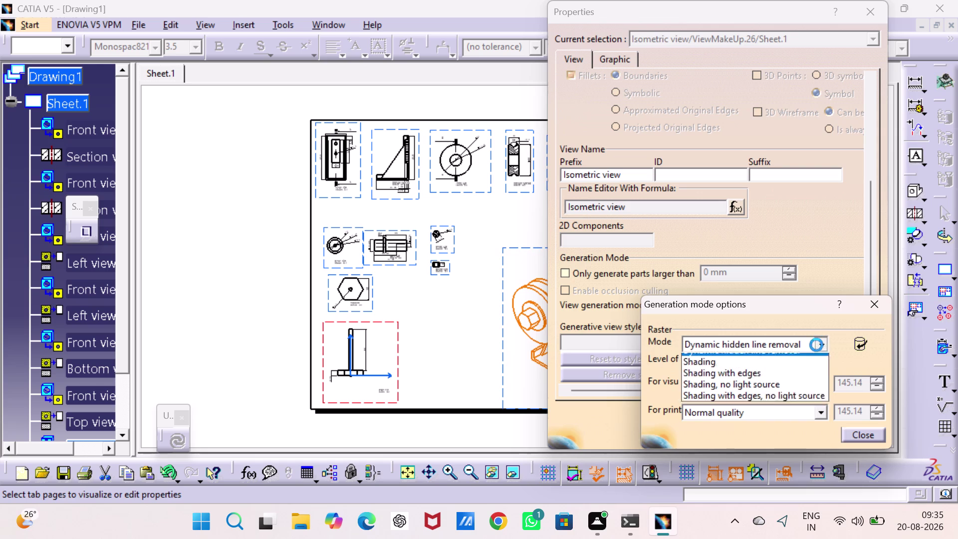
click(735, 369)
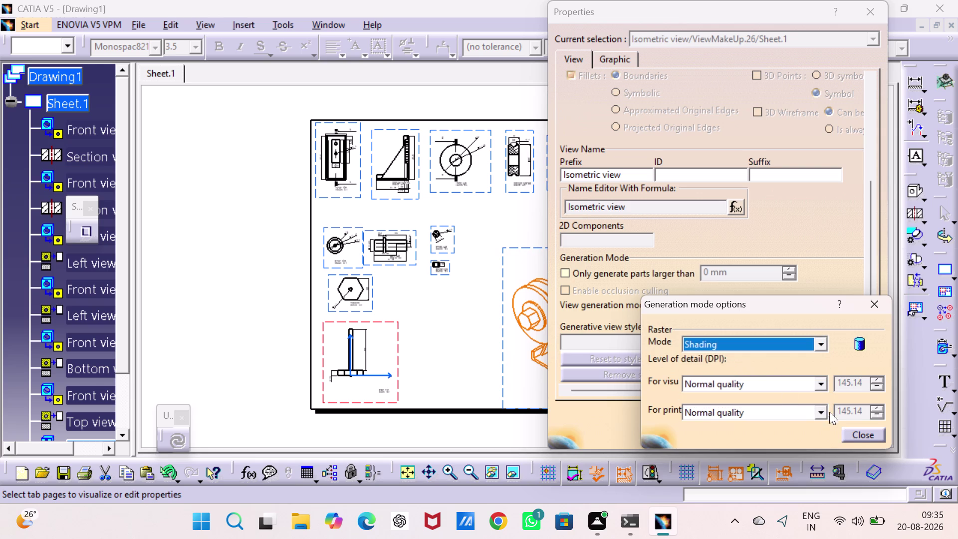
click(854, 438)
click(794, 430)
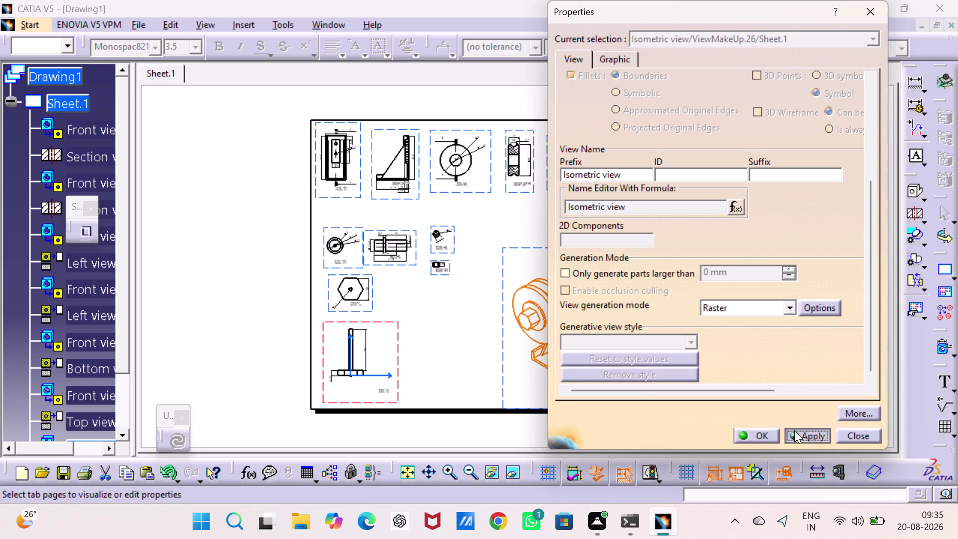
click(769, 431)
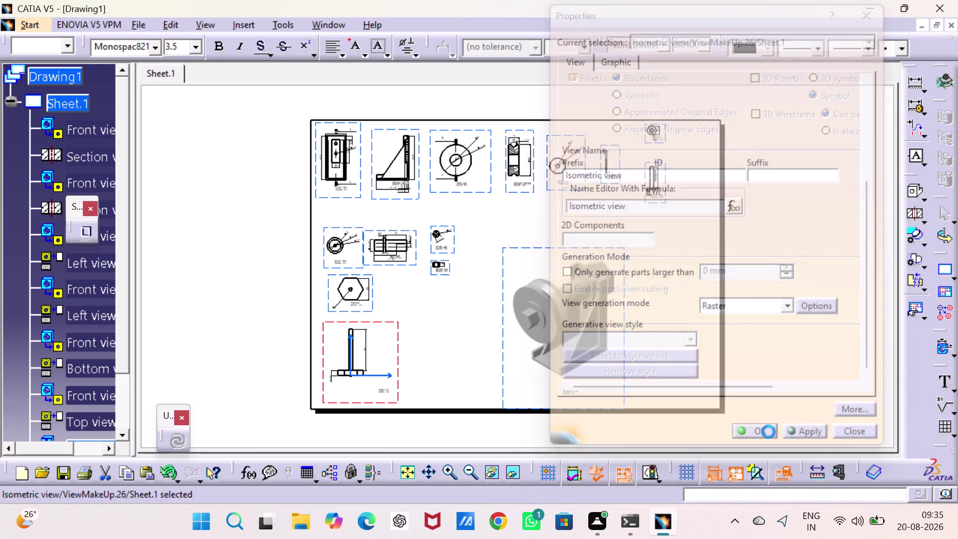
click(725, 315)
double_click(814, 338)
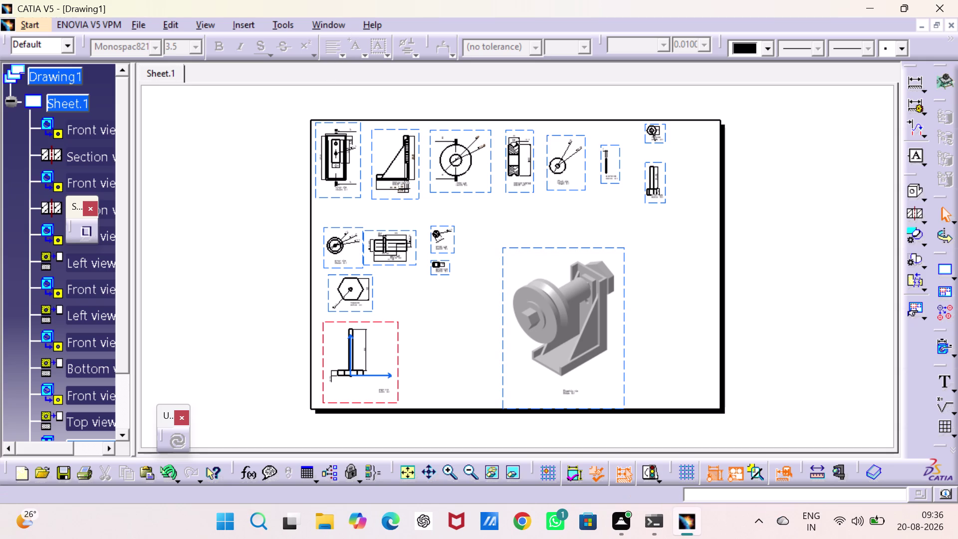
Activate the shaded isometric view.
click(623, 275)
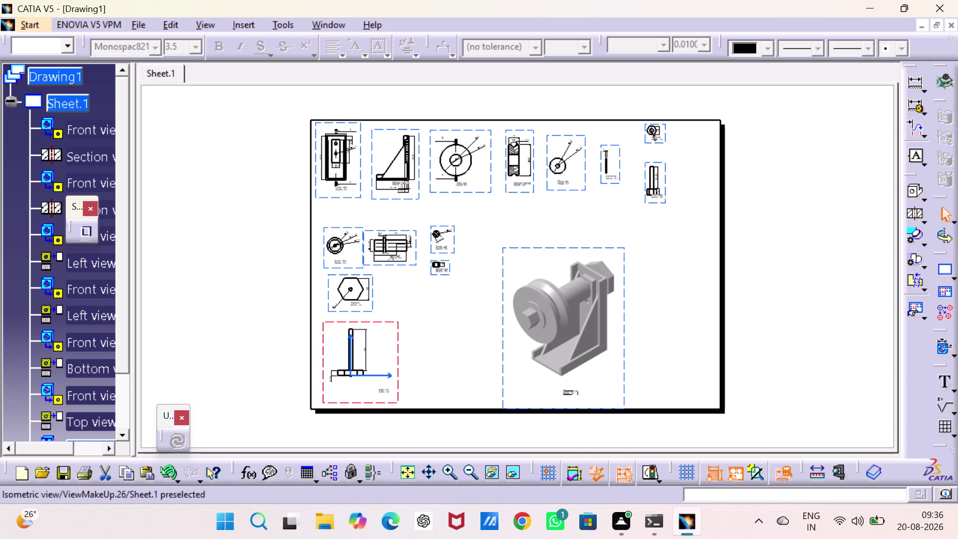
click(623, 275)
double_click(623, 276)
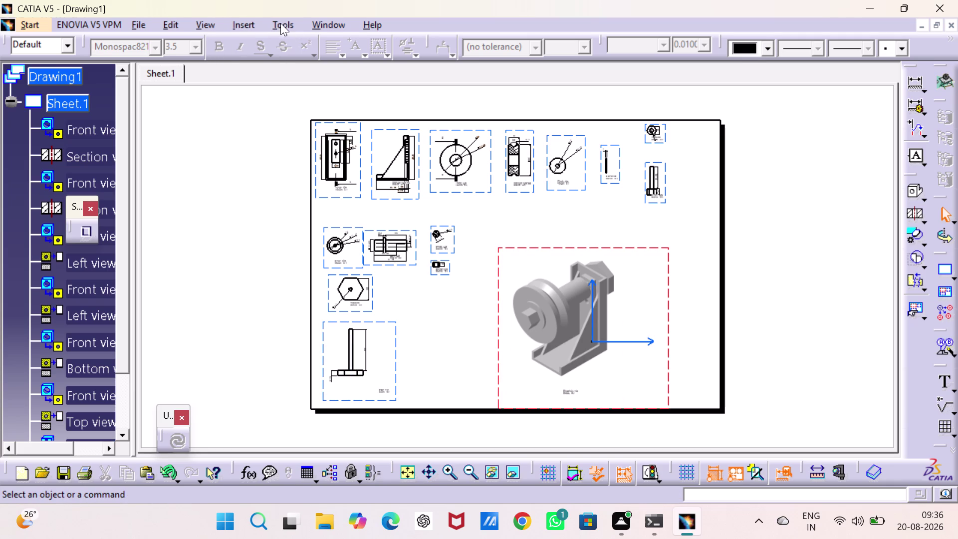
click(322, 21)
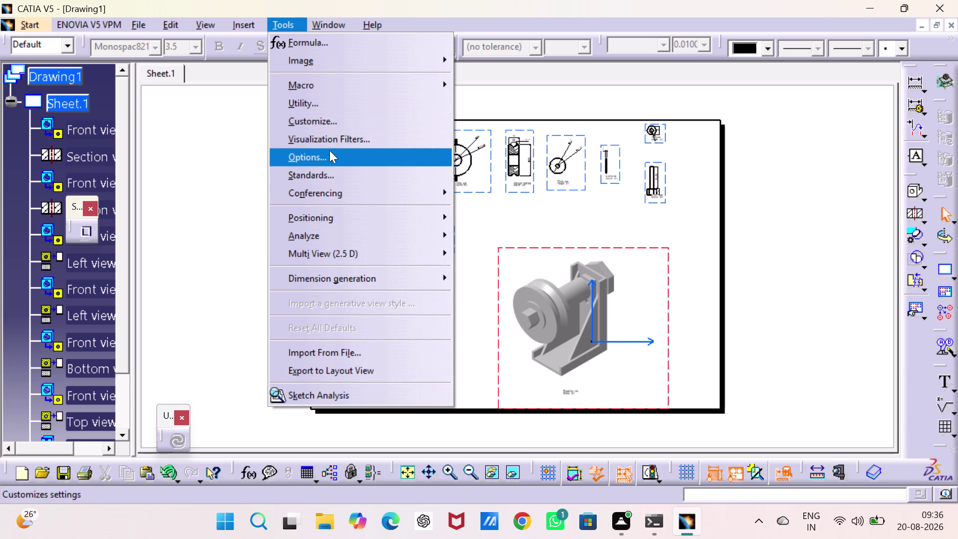
click(248, 22)
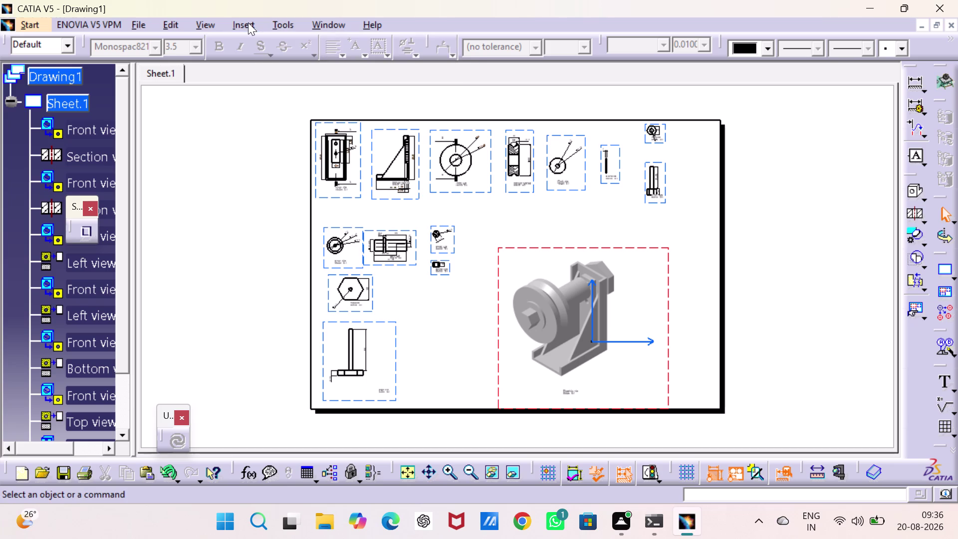
Insert a bill of material beside the isometric view.
click(248, 22)
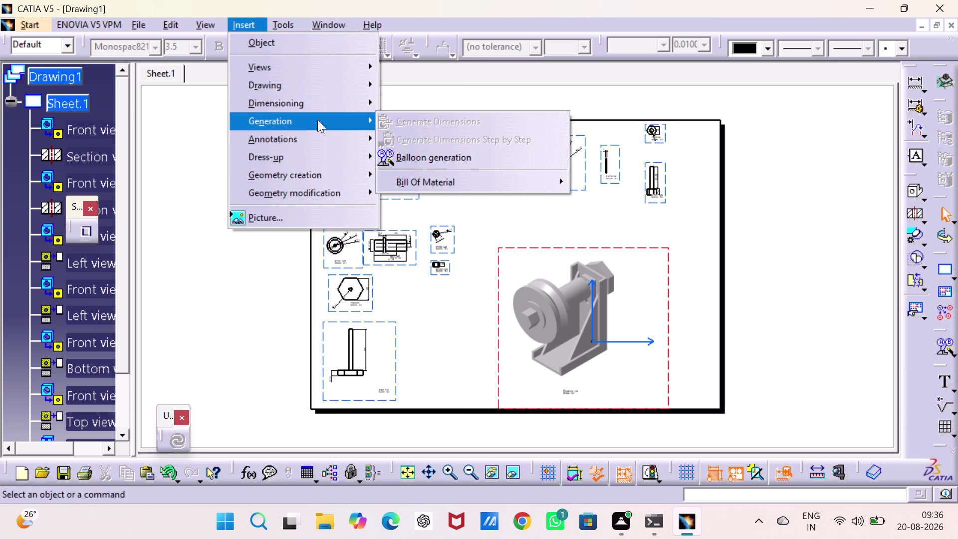
click(412, 176)
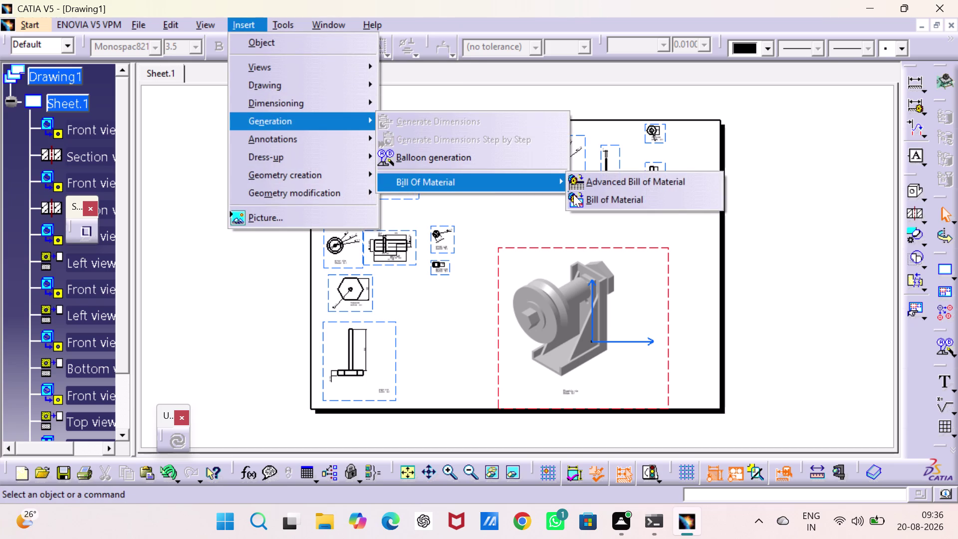
click(581, 195)
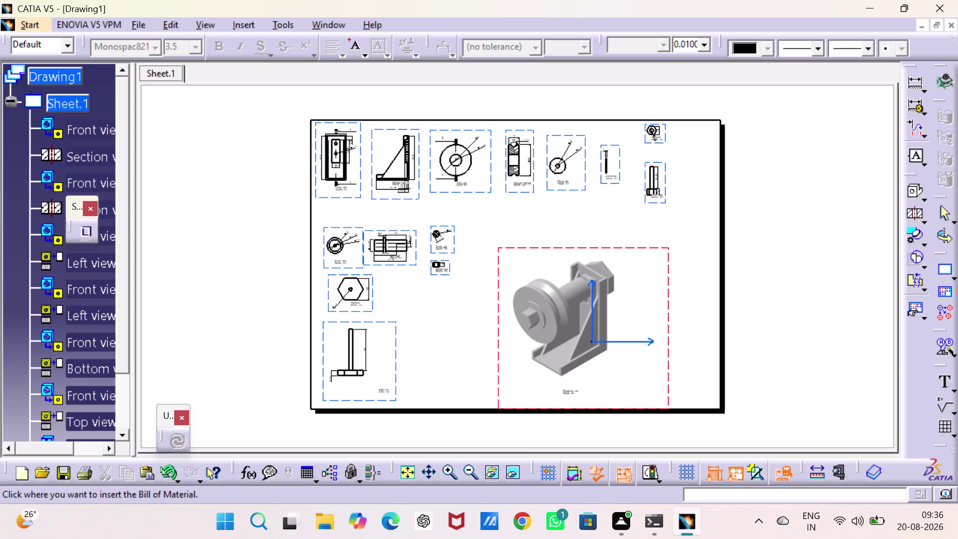
click(649, 245)
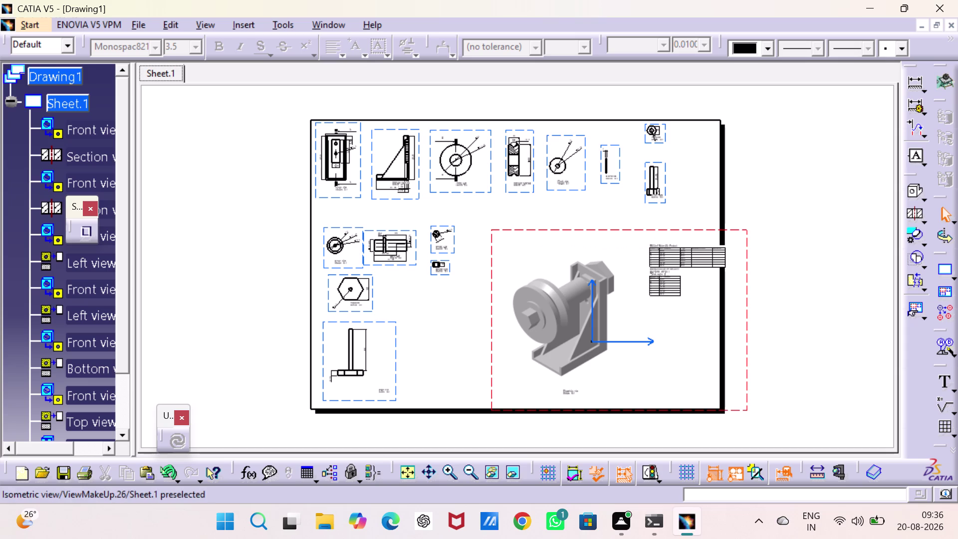
Drag the bill of material and recapitulation tables into position and zoom in.
drag(567, 224, 535, 225)
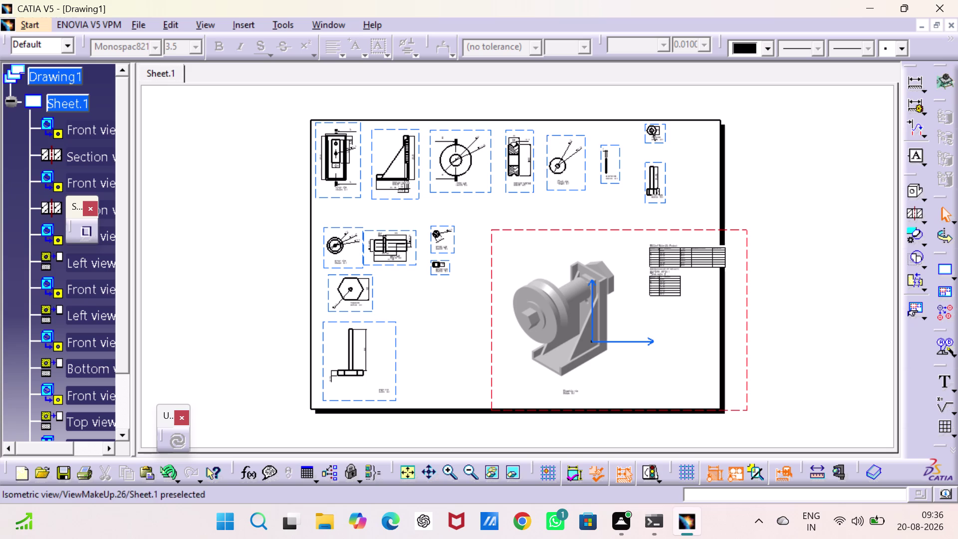
drag(492, 331, 461, 337)
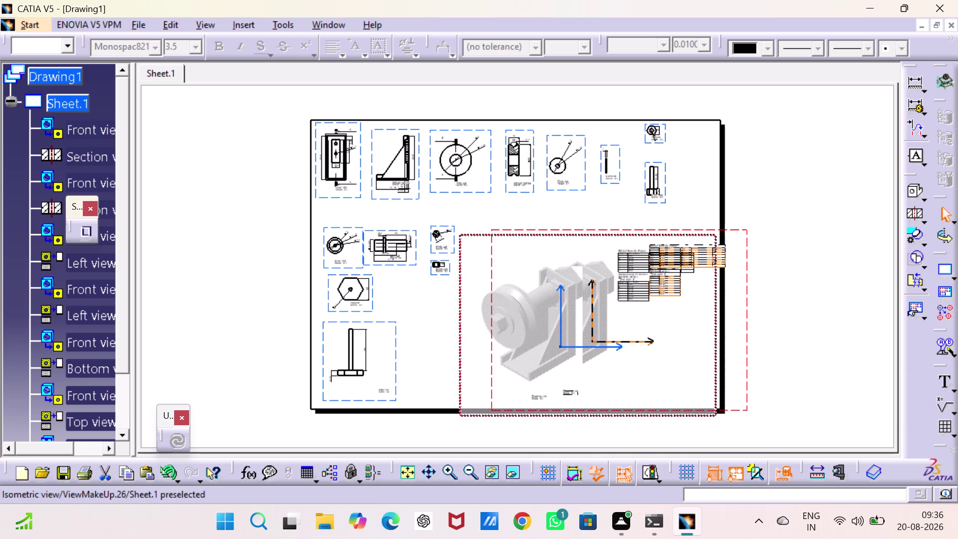
drag(462, 338, 462, 334)
drag(623, 245, 625, 243)
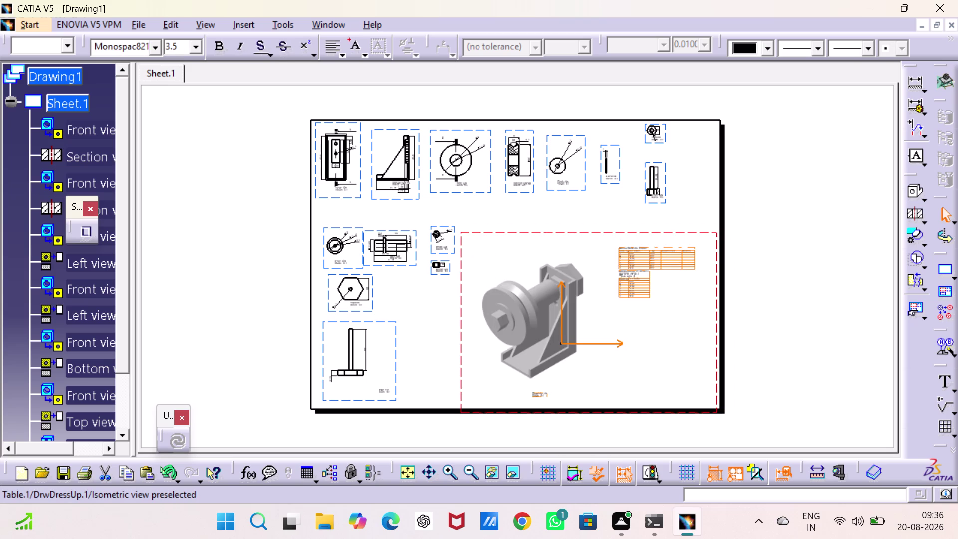
drag(624, 243, 632, 221)
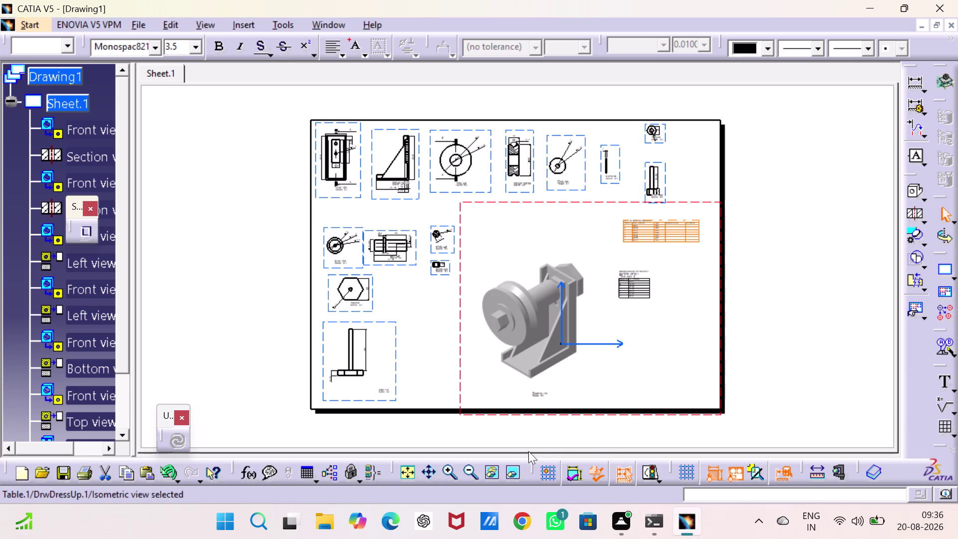
triple_click(443, 468)
click(444, 469)
middle_drag(489, 363, 204, 358)
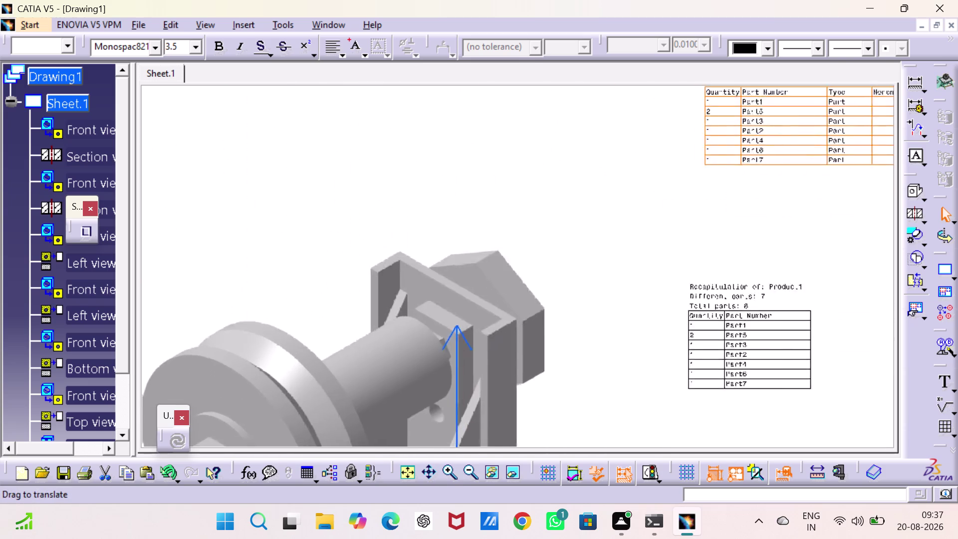
Delete the Nomenclature and Revision columns, keeping quantity, part number and type.
middle_drag(203, 358, 95, 347)
middle_drag(420, 308, 227, 378)
middle_drag(423, 331, 379, 369)
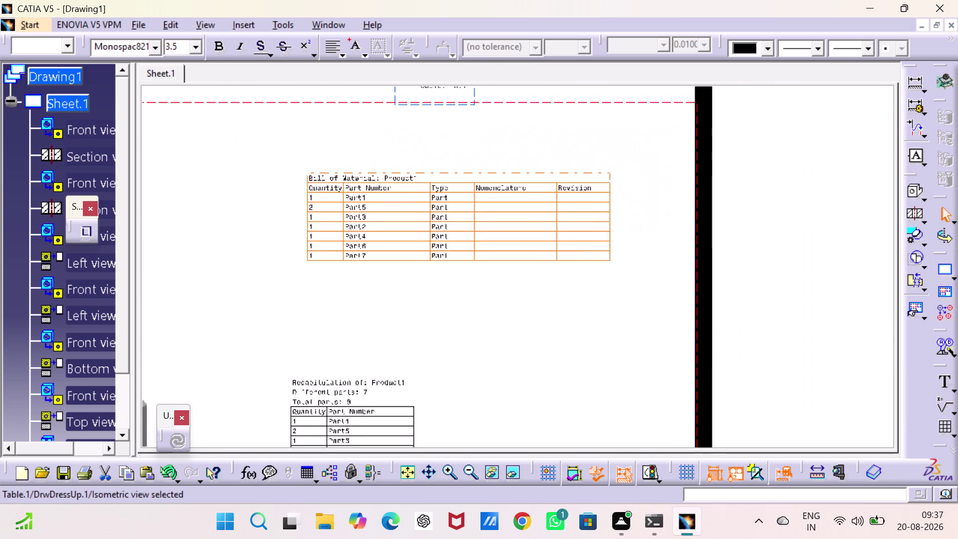
middle_drag(379, 369, 347, 421)
double_click(482, 236)
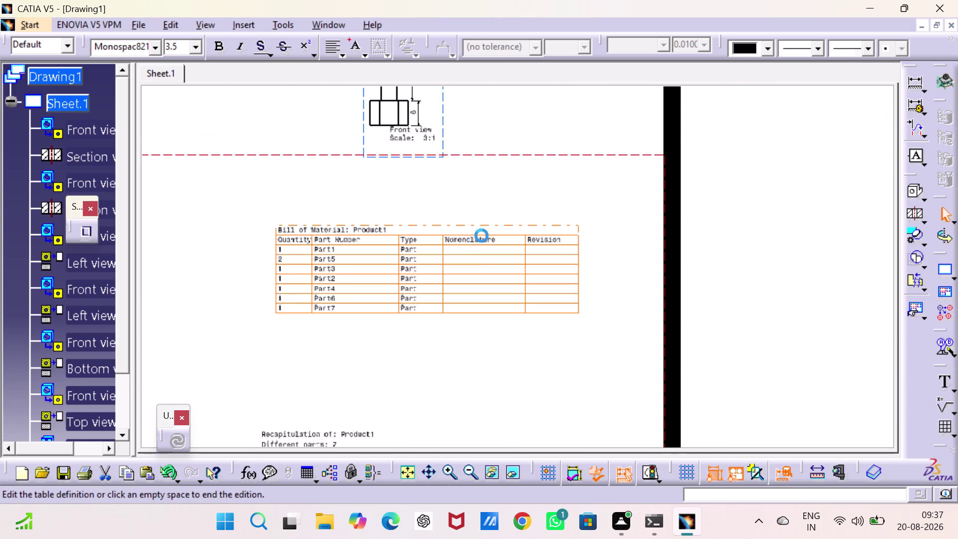
click(483, 218)
right_click(482, 219)
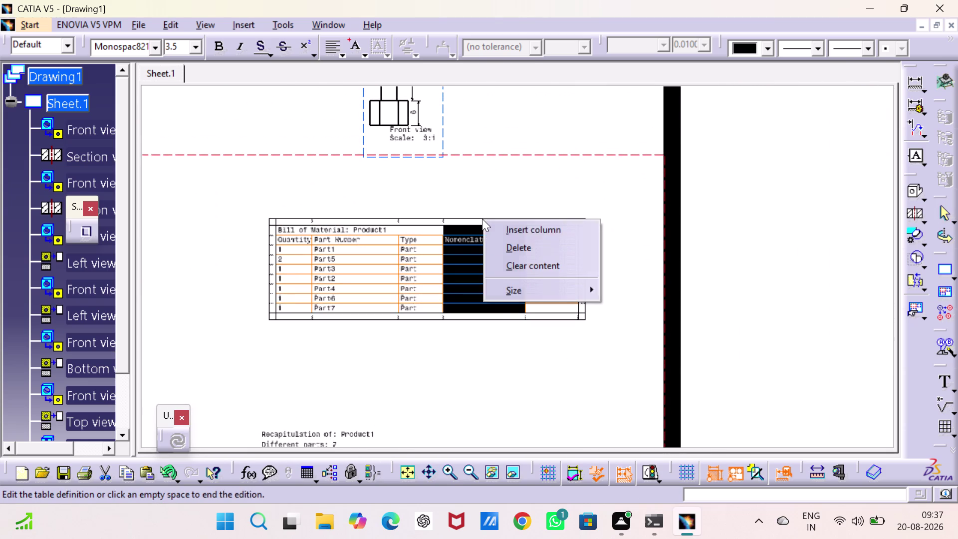
click(524, 244)
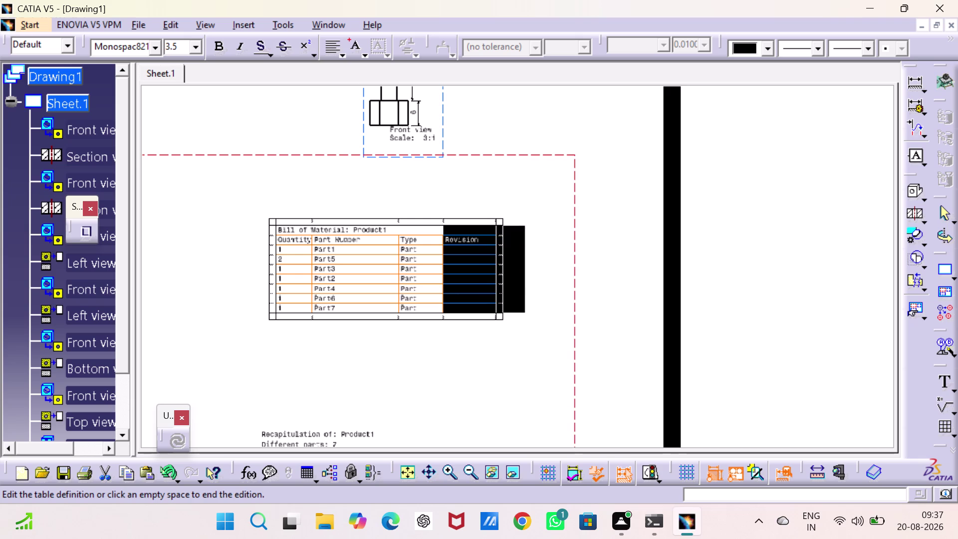
right_click(485, 218)
click(496, 241)
click(513, 319)
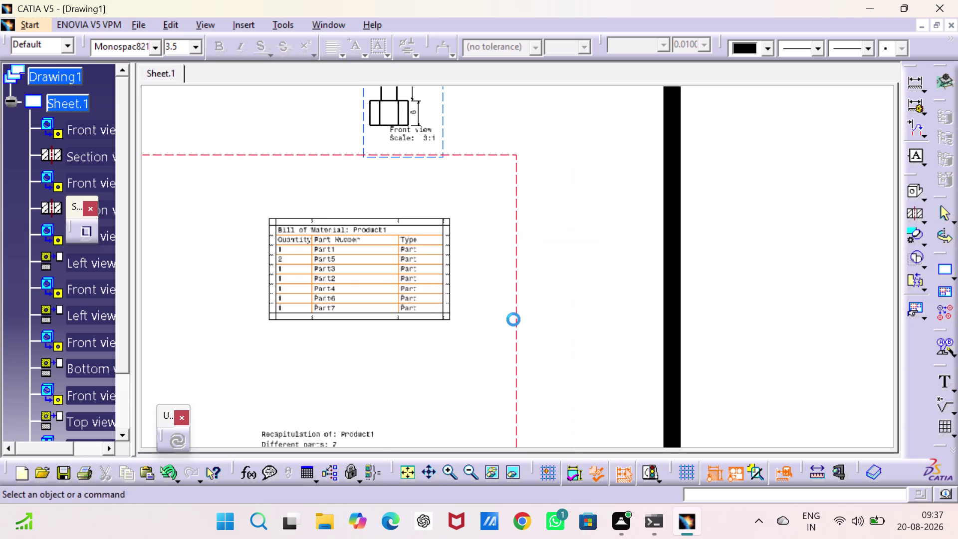
middle_drag(512, 310, 601, 326)
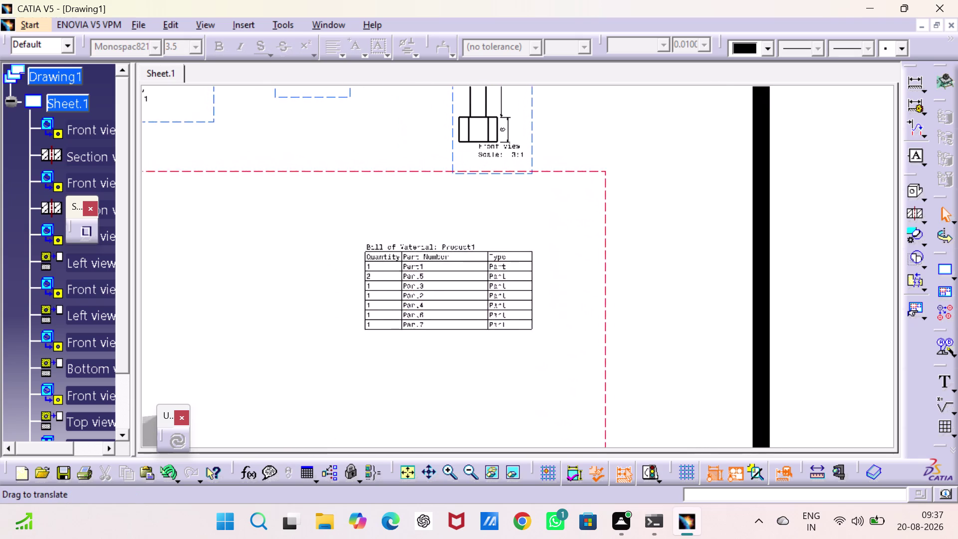
Undo the bill of material's column deletions with Ctrl+Z.
middle_drag(601, 326, 618, 355)
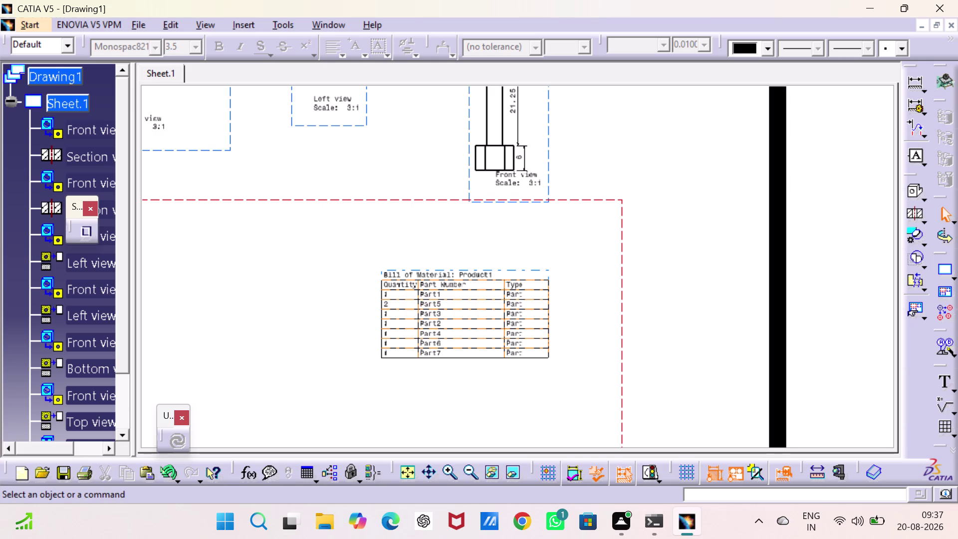
middle_drag(548, 322, 495, 178)
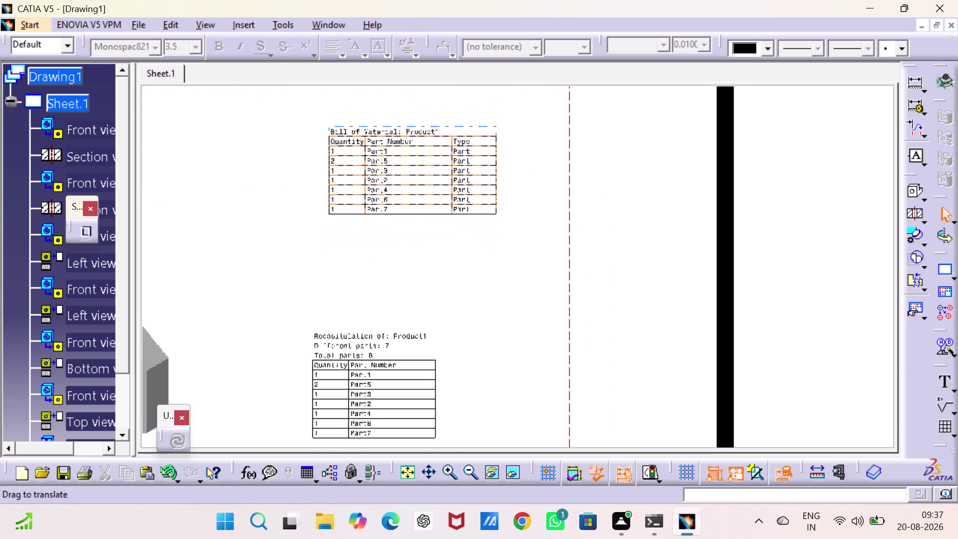
middle_drag(495, 179, 495, 179)
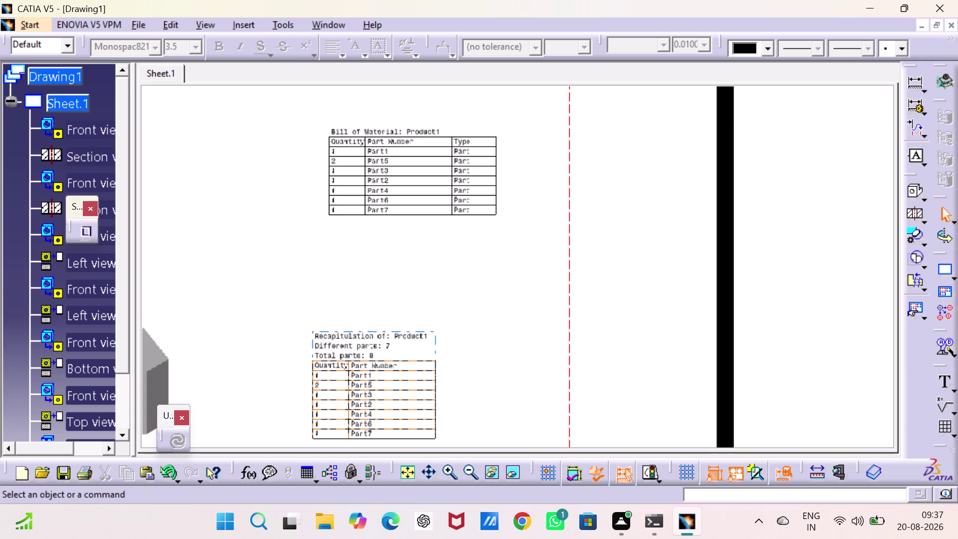
middle_drag(315, 303, 315, 305)
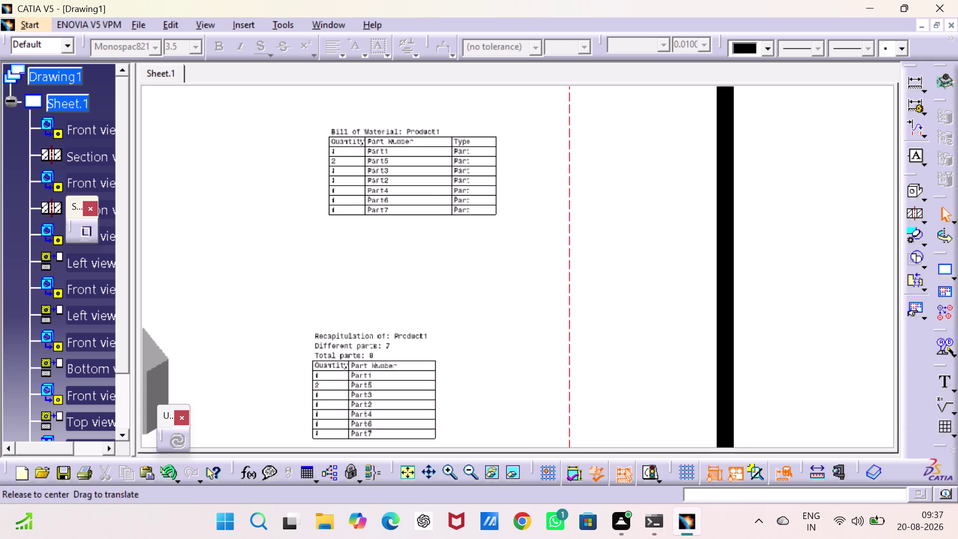
middle_drag(315, 305, 318, 365)
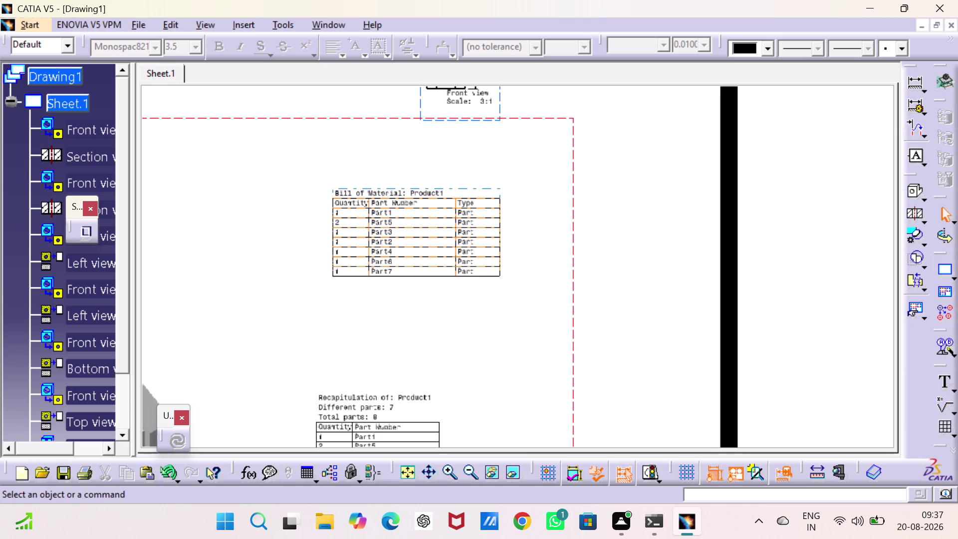
middle_drag(498, 240, 504, 297)
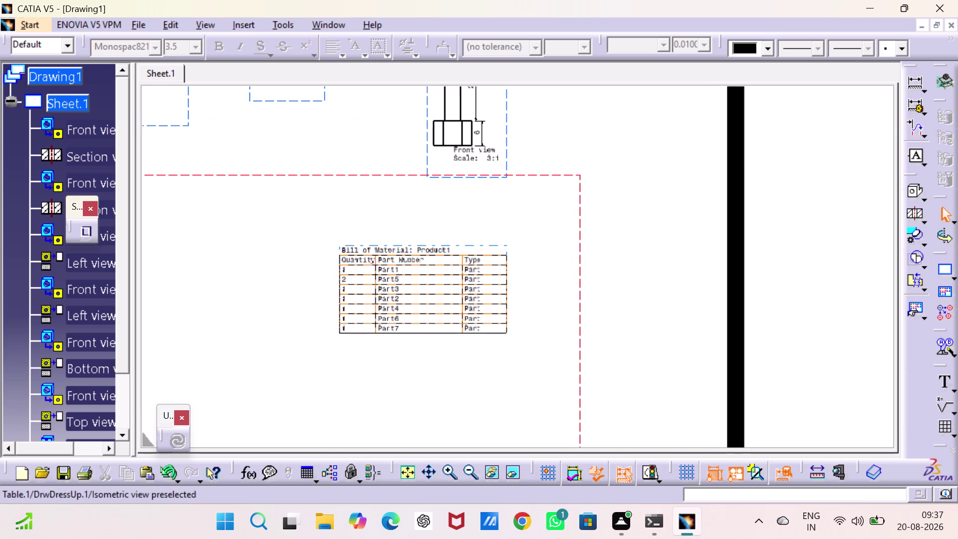
double_click(478, 295)
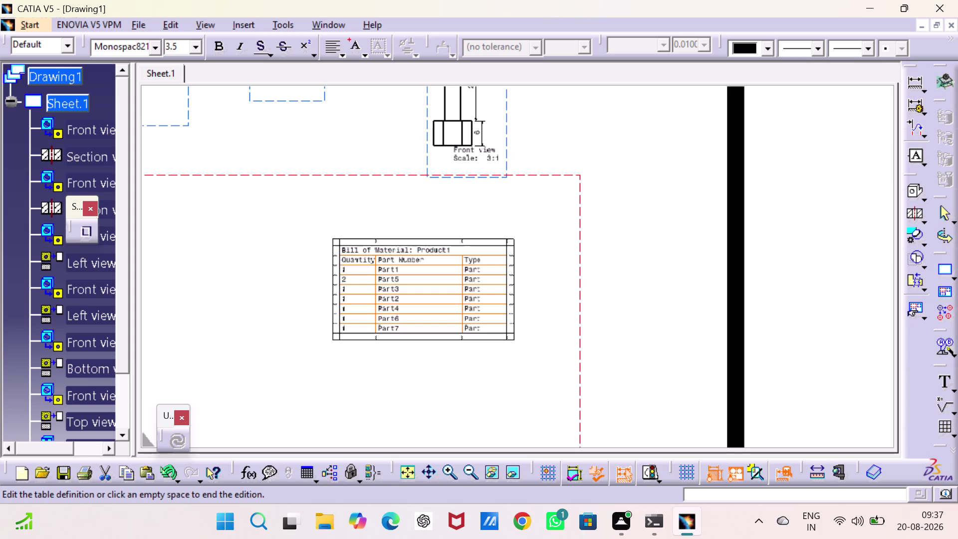
key(ctrl+z)
key(ctrl+z)
key(ctrl+z)
key(ctrl+z)
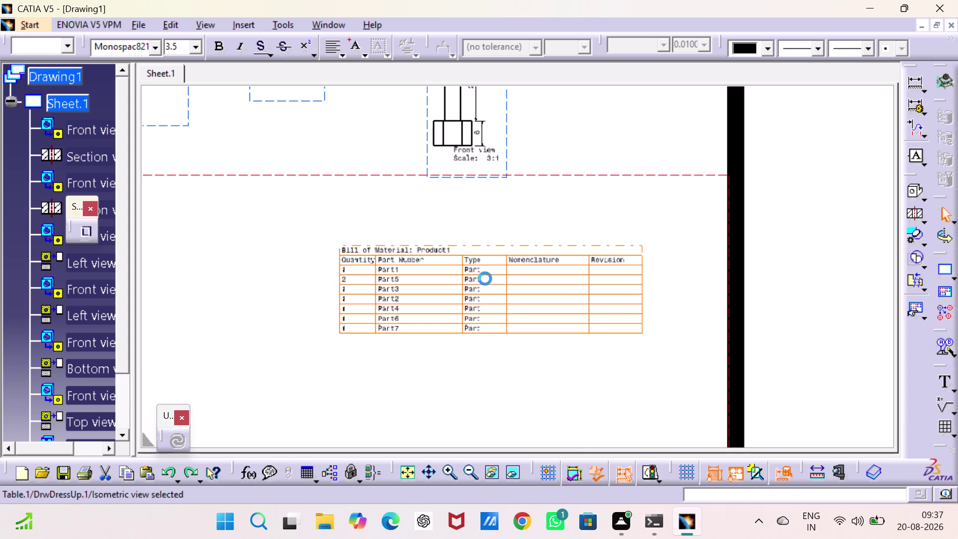
key(ctrl+z)
Insert the product's bill of material on the sheet near the isometric view.
middle_drag(487, 270, 487, 270)
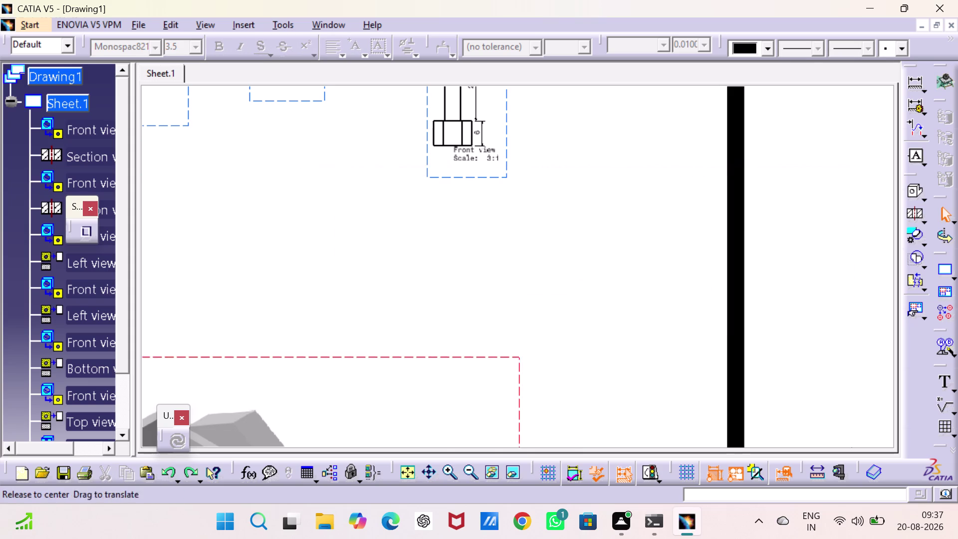
middle_drag(487, 270, 488, 186)
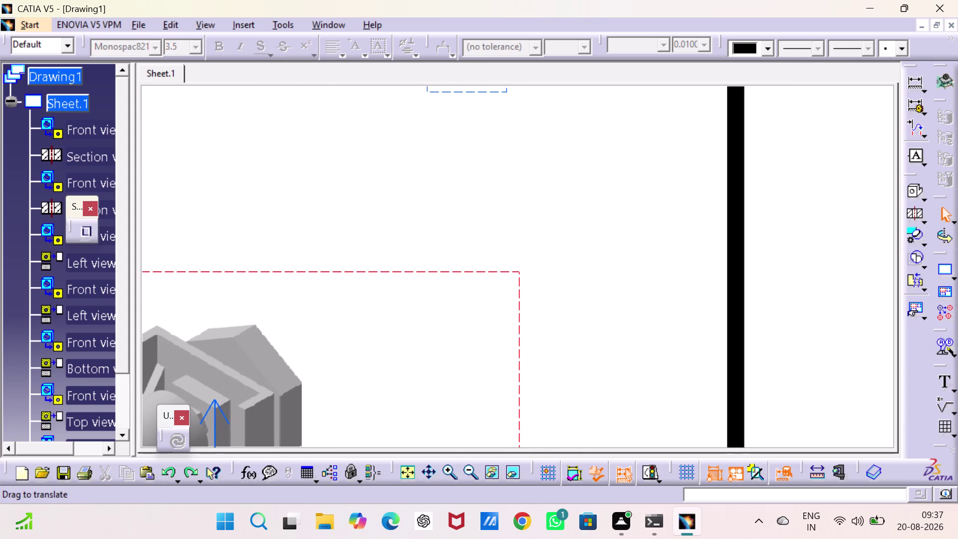
click(442, 238)
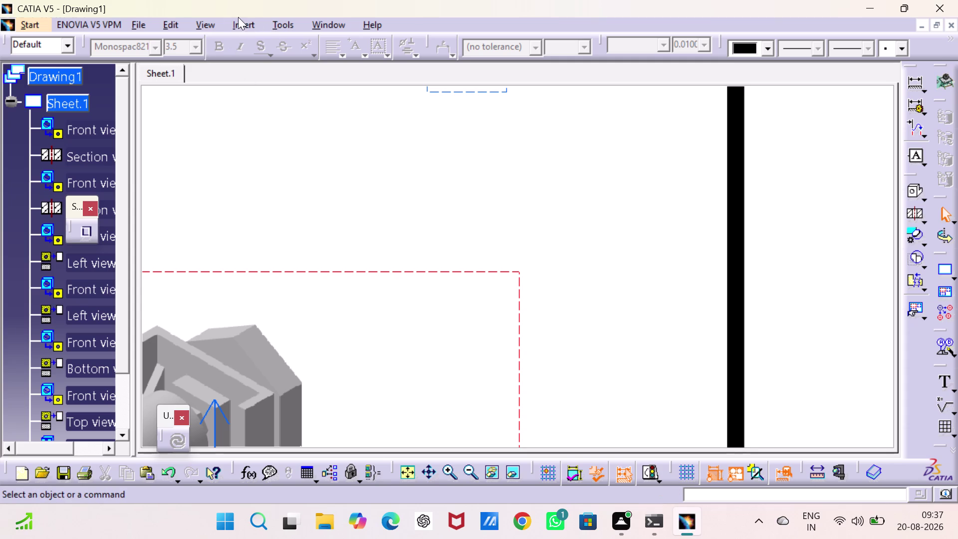
click(255, 22)
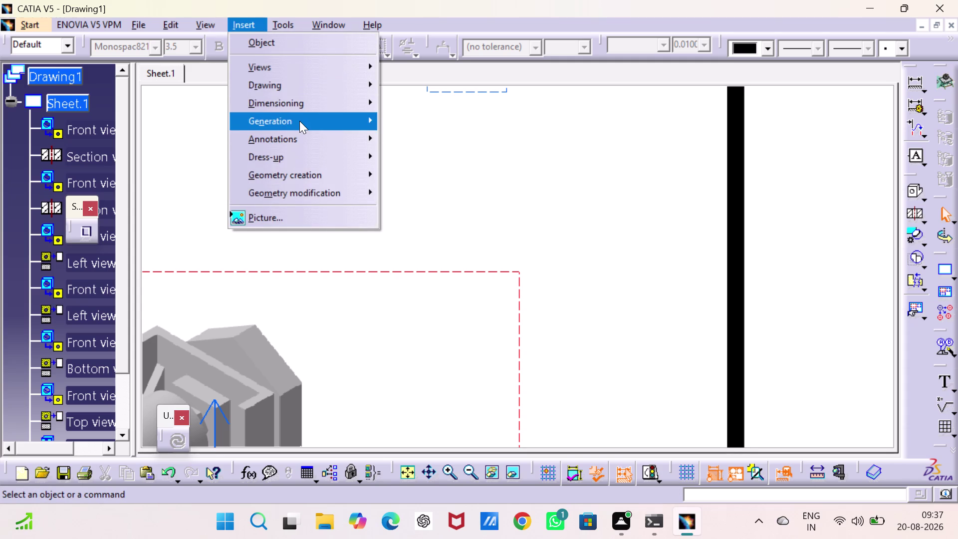
click(408, 176)
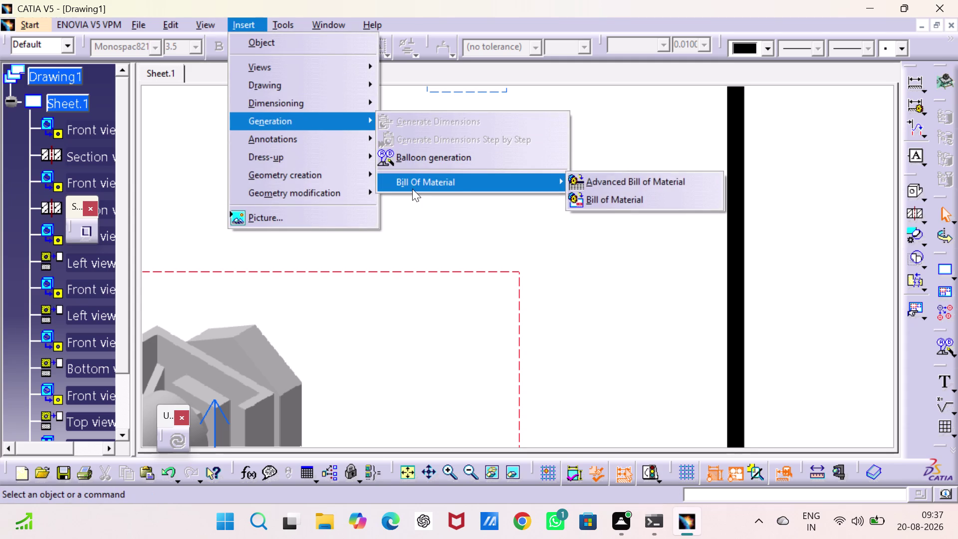
click(575, 197)
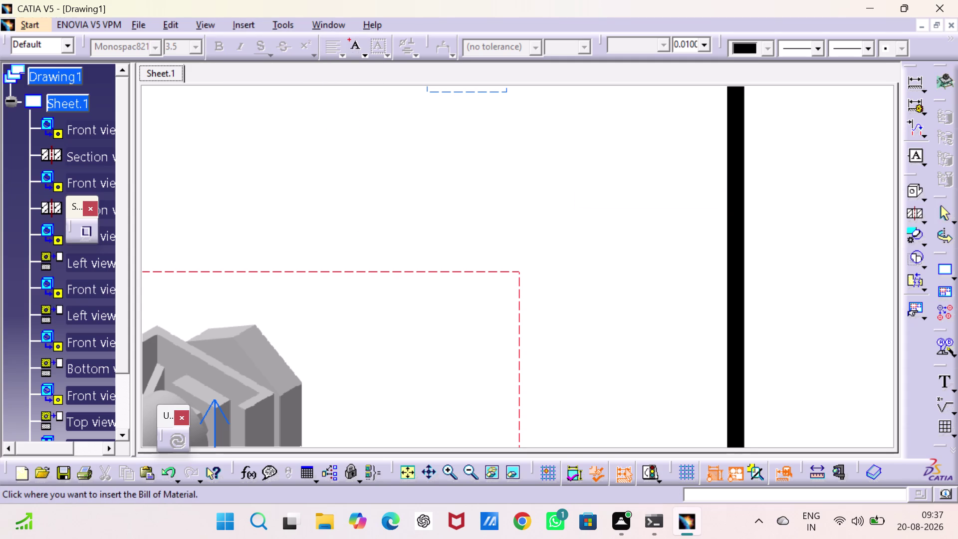
click(563, 204)
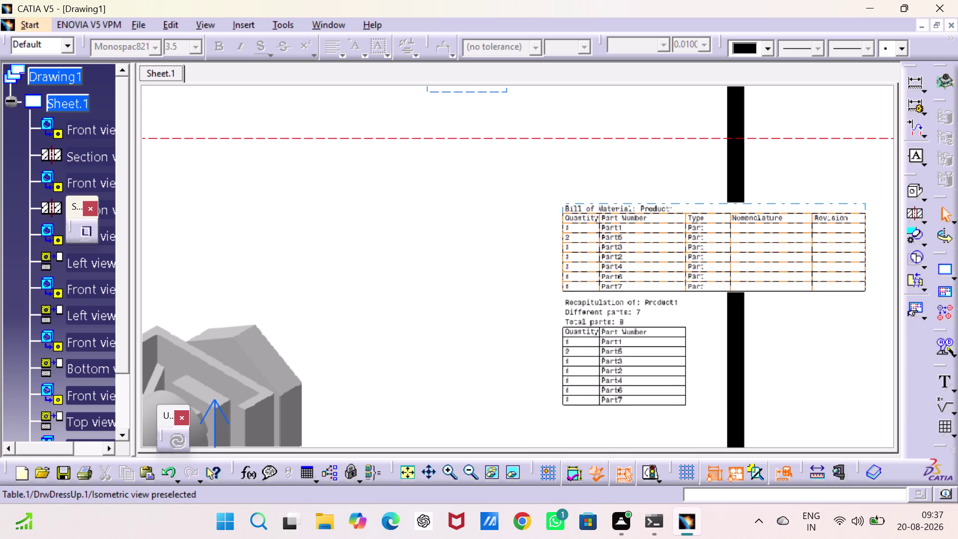
Move the bill of material up-left and the recapitulation table below it.
drag(559, 243, 471, 254)
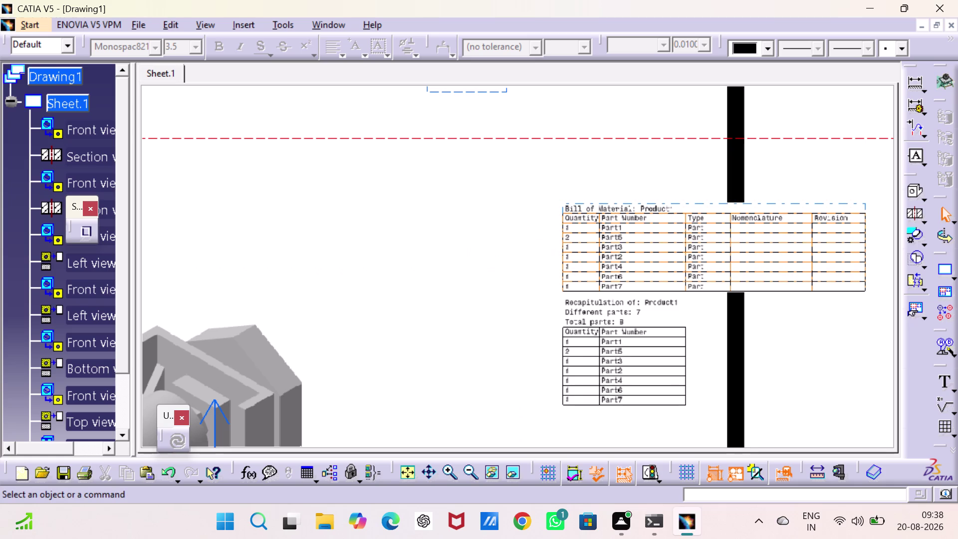
double_click(530, 197)
drag(570, 207, 563, 210)
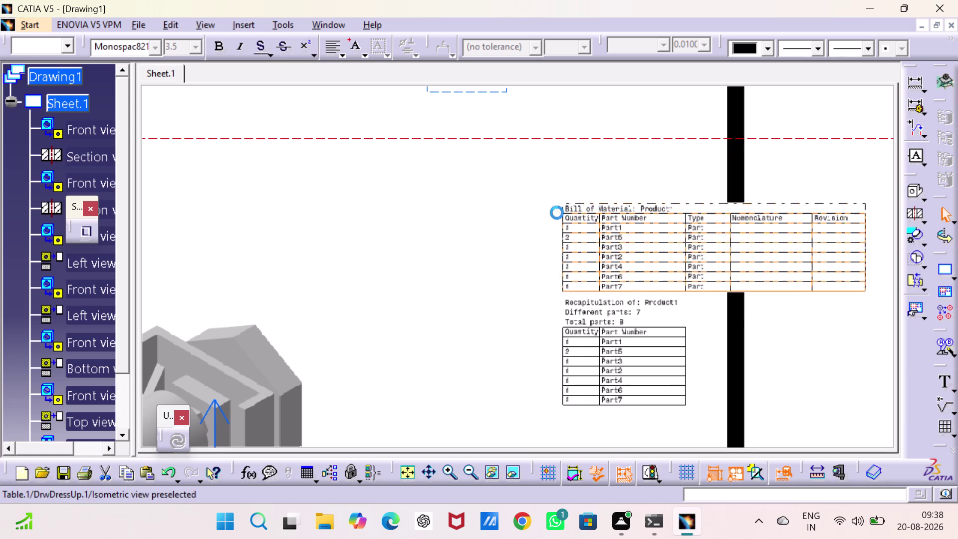
drag(564, 211, 377, 187)
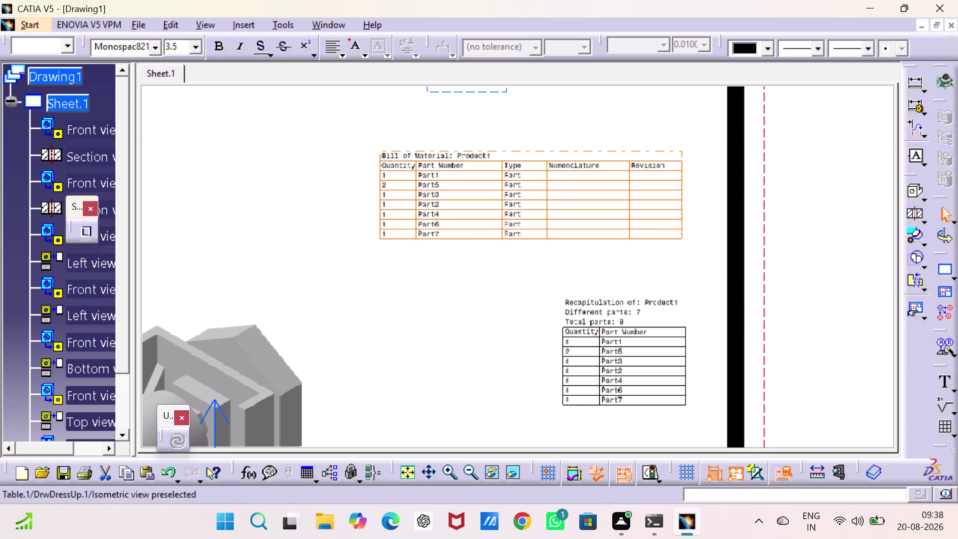
drag(570, 307, 470, 285)
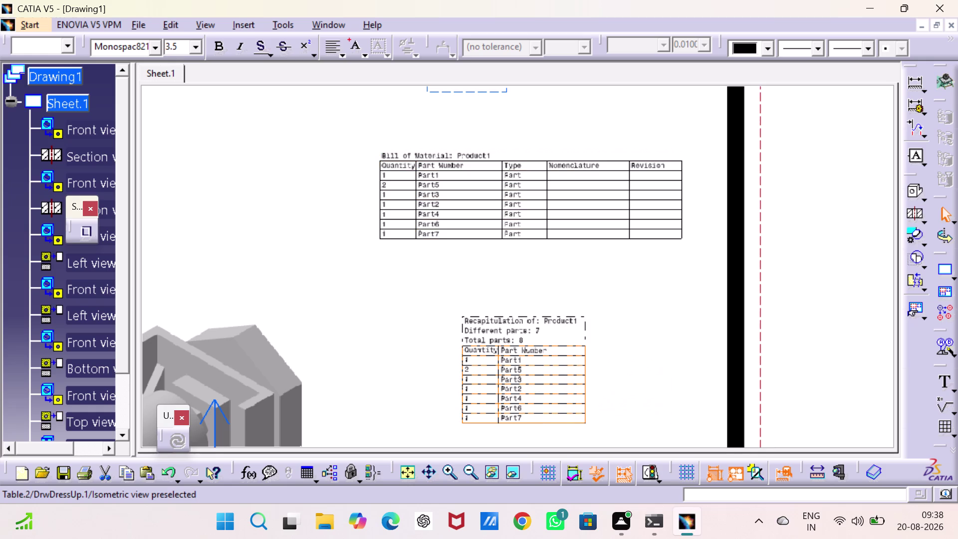
click(613, 318)
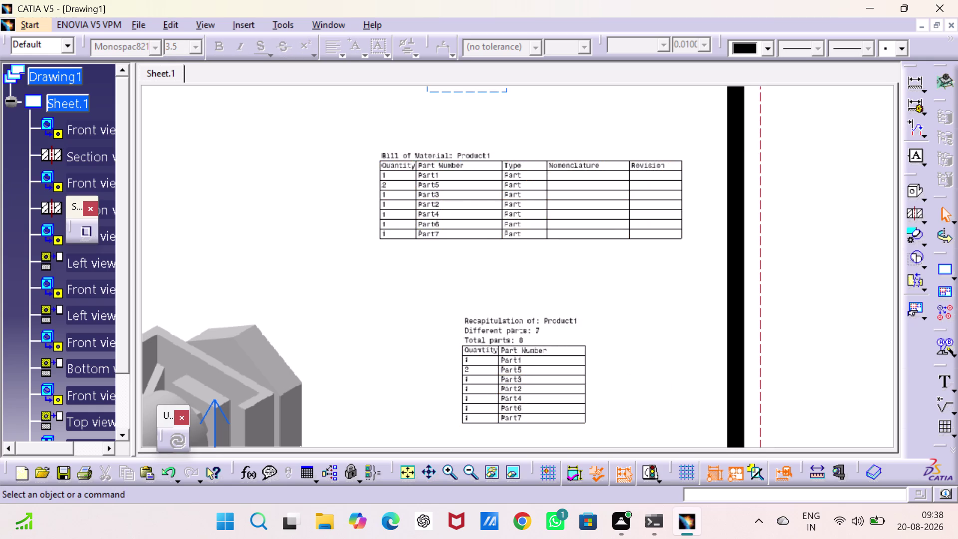
click(578, 152)
Delete the Nomenclature and Revision columns from the bill of material again.
double_click(592, 148)
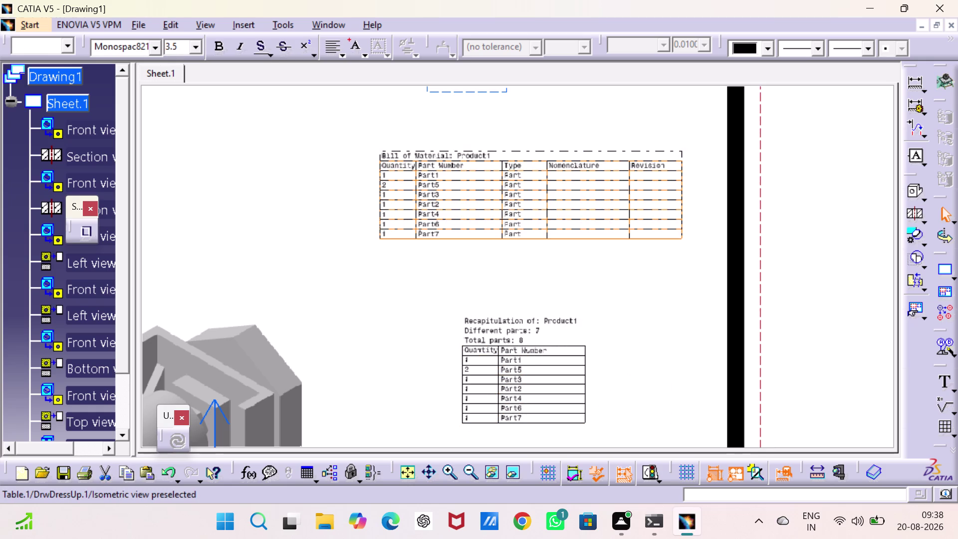
right_click(593, 149)
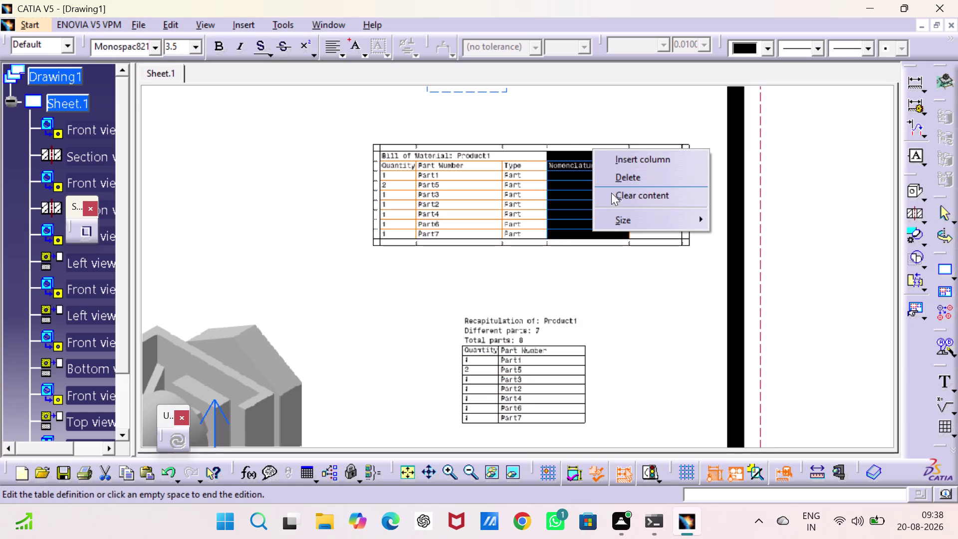
click(616, 182)
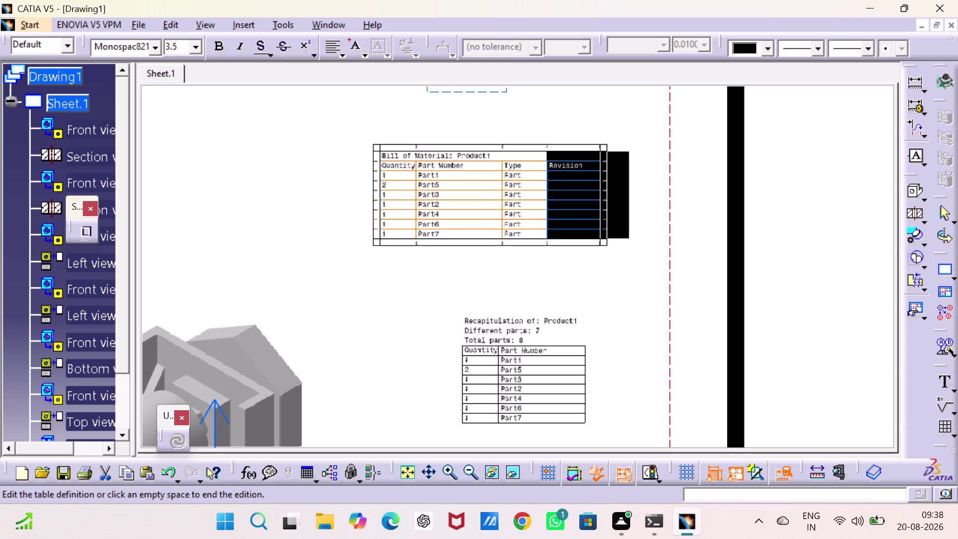
click(578, 143)
right_click(578, 143)
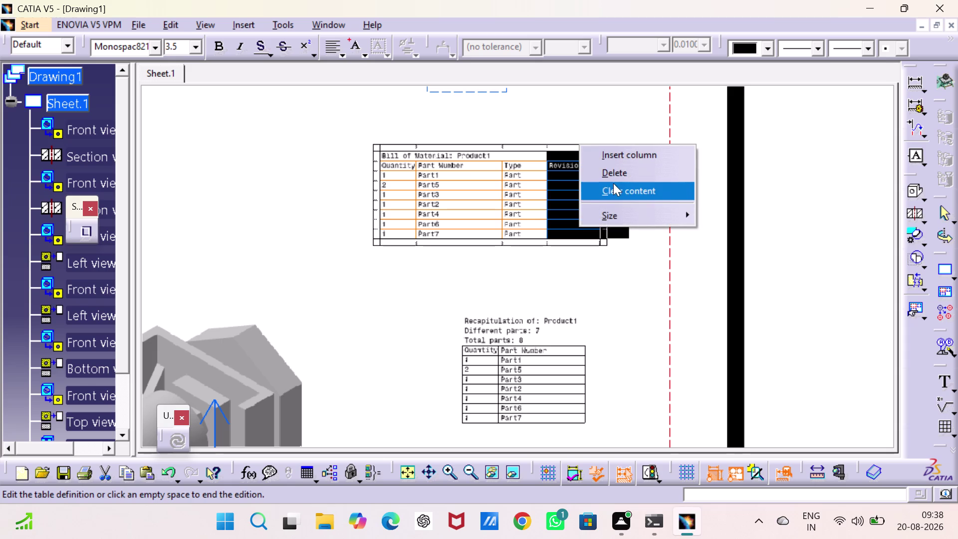
click(613, 172)
click(622, 251)
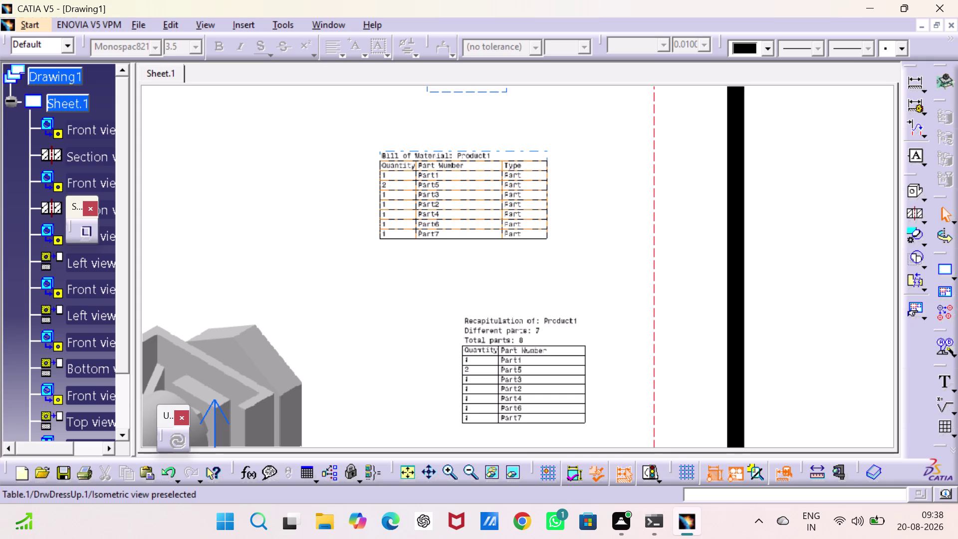
right_click(510, 154)
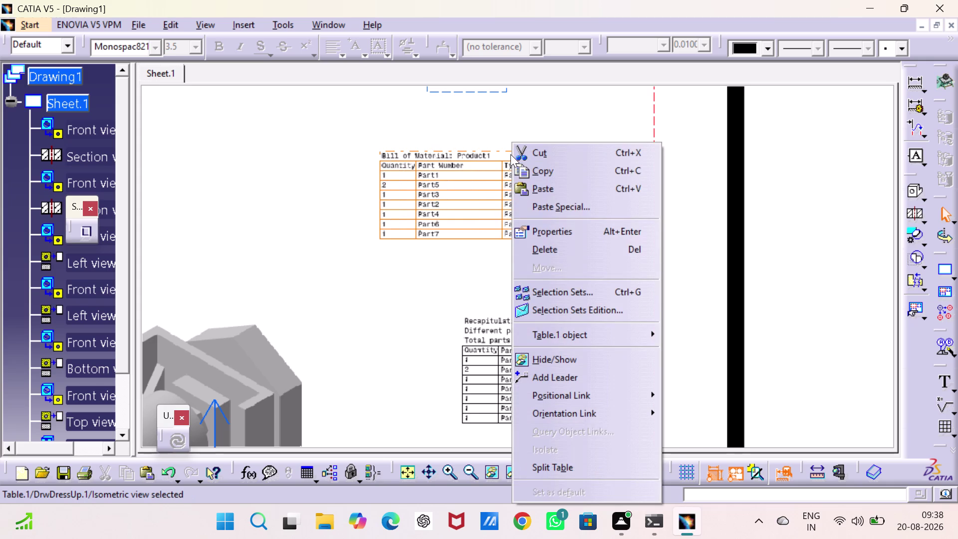
drag(537, 315, 463, 287)
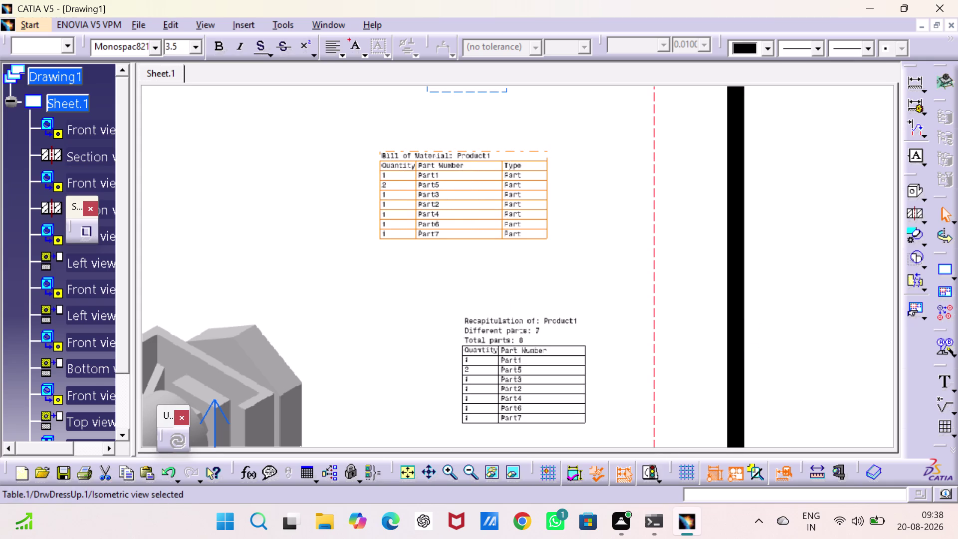
click(582, 266)
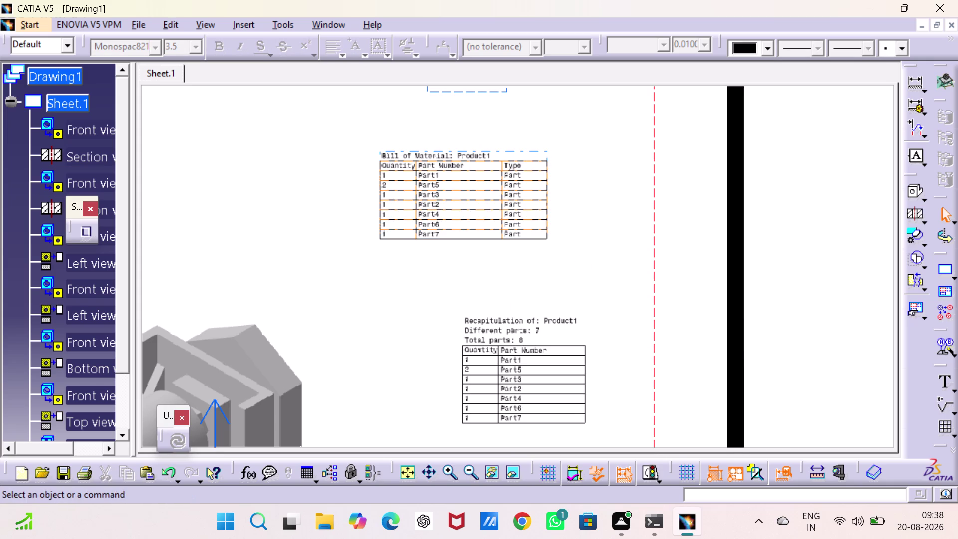
double_click(510, 159)
right_click(511, 159)
right_click(516, 148)
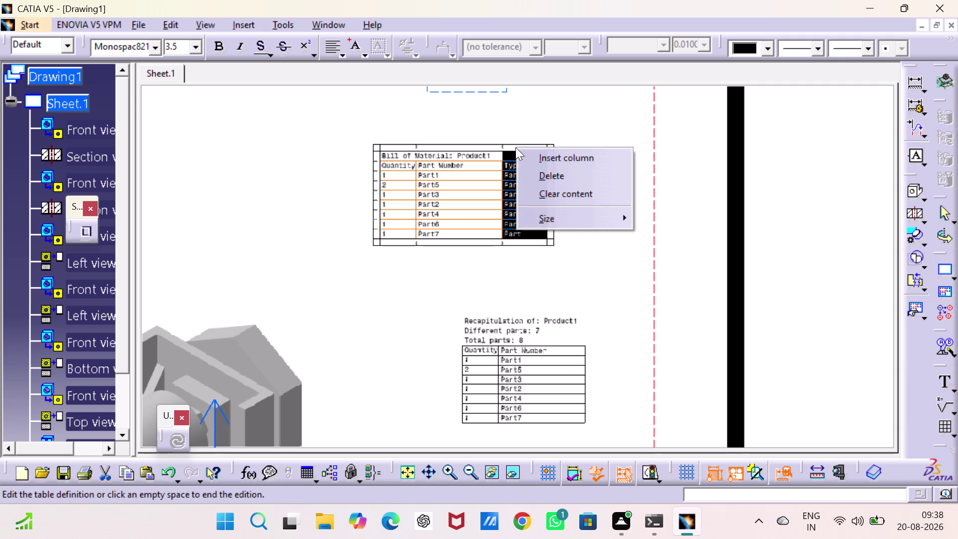
click(574, 255)
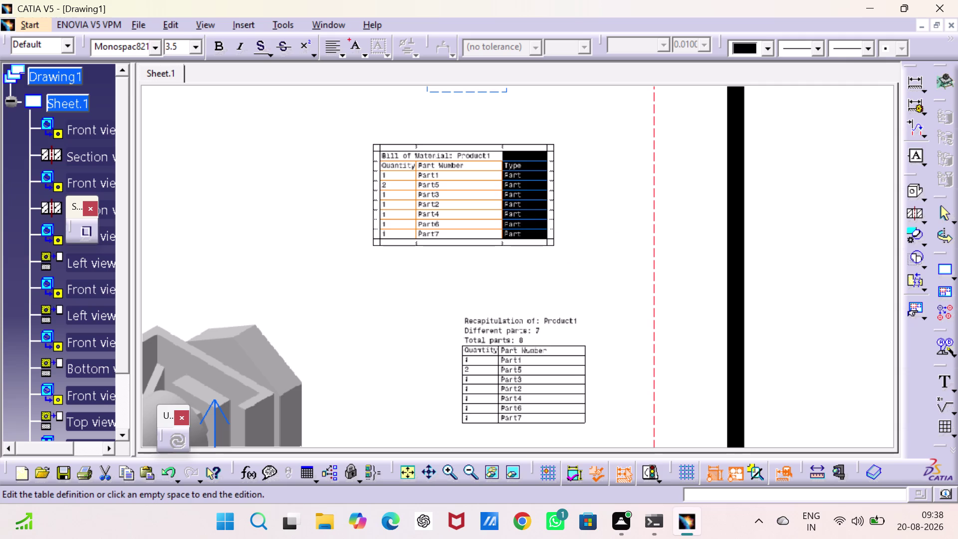
right_click(476, 146)
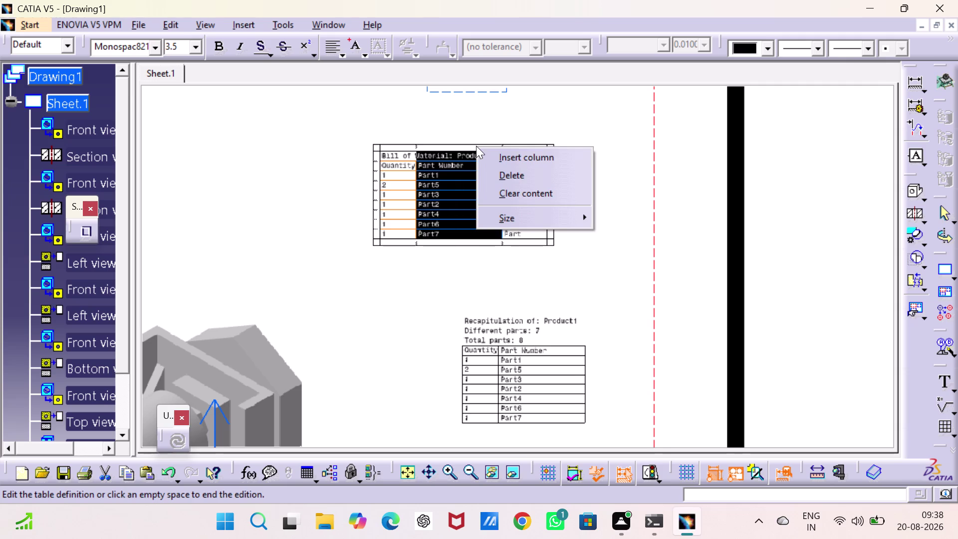
click(512, 214)
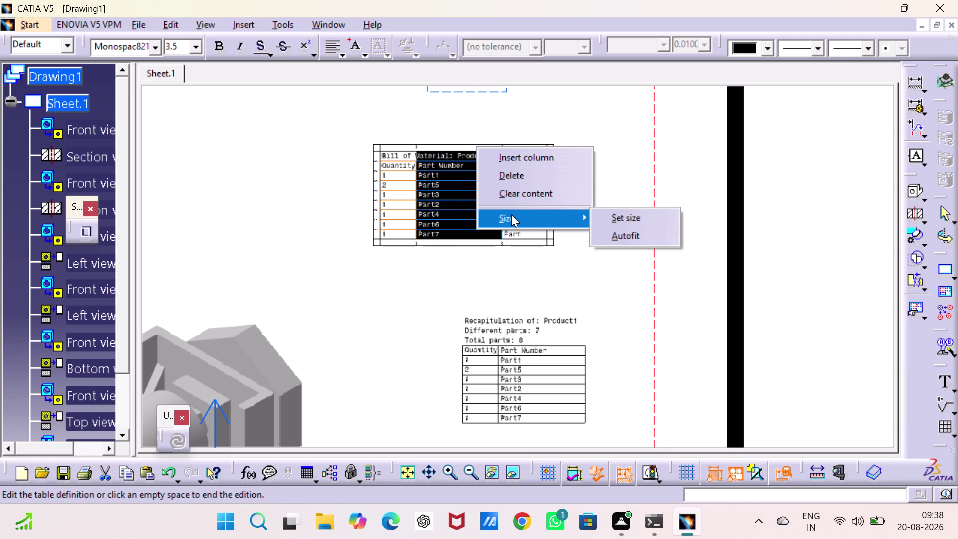
click(626, 217)
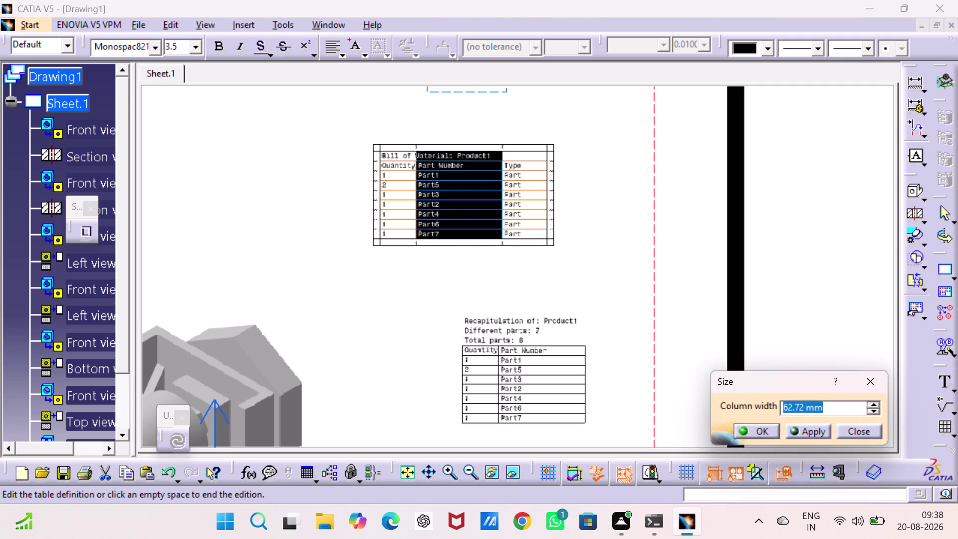
click(641, 171)
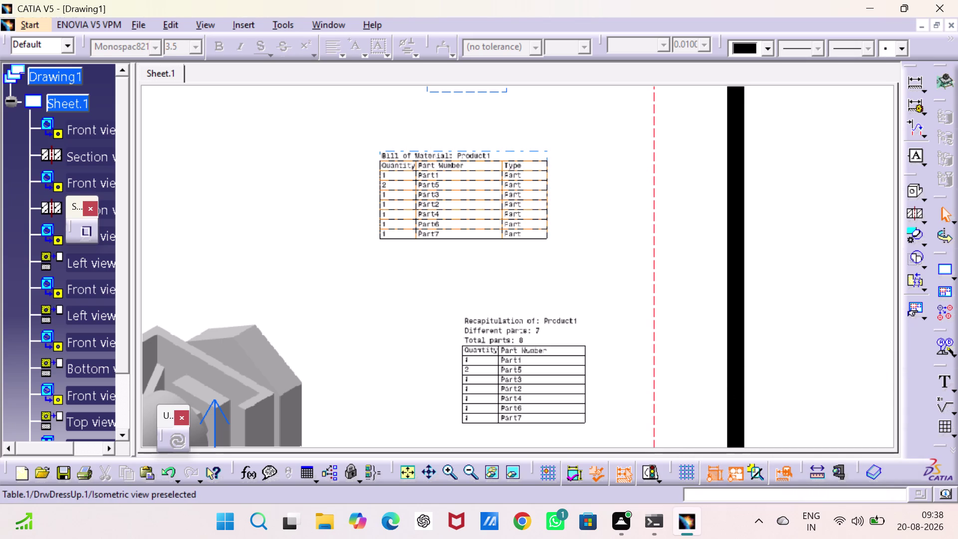
right_click(523, 154)
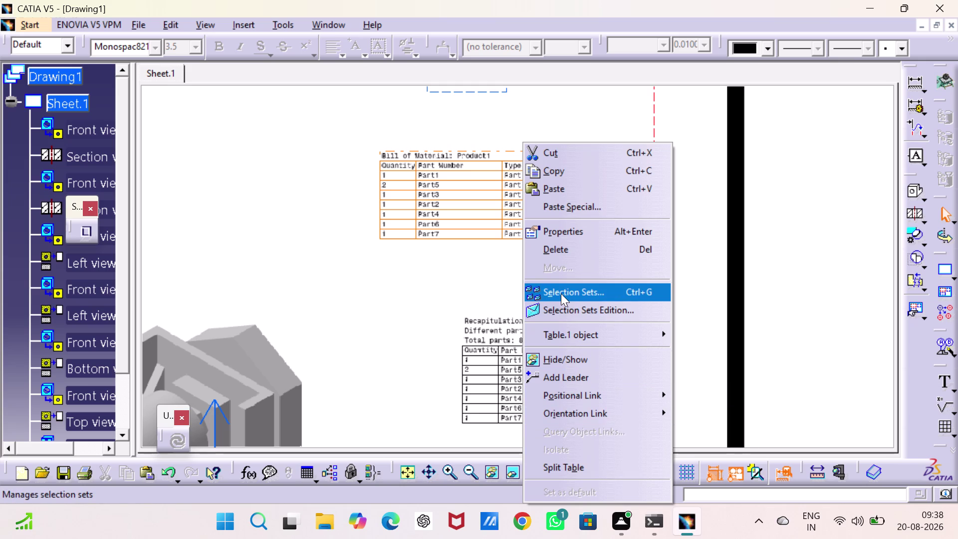
Dismiss the table menu and open the Insert menu for bill of material generation.
click(419, 109)
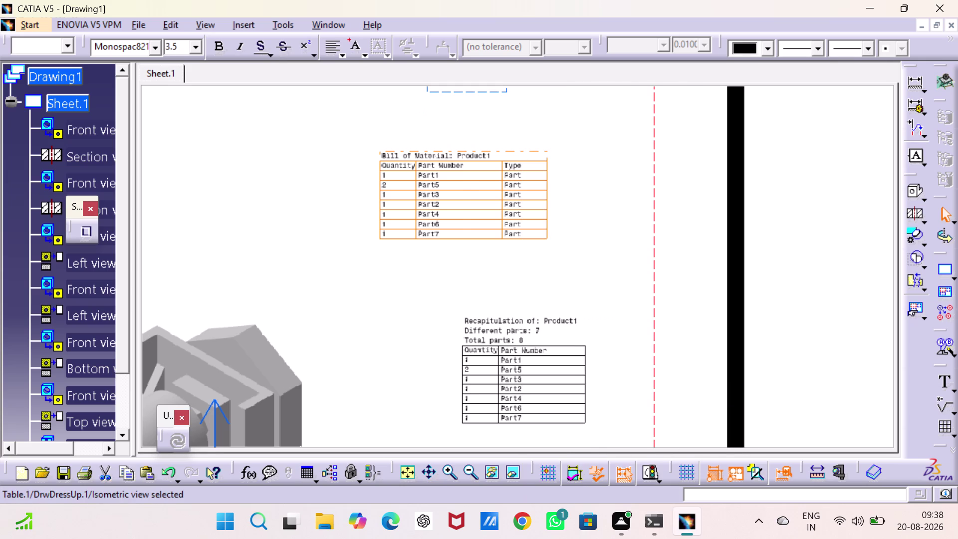
click(257, 23)
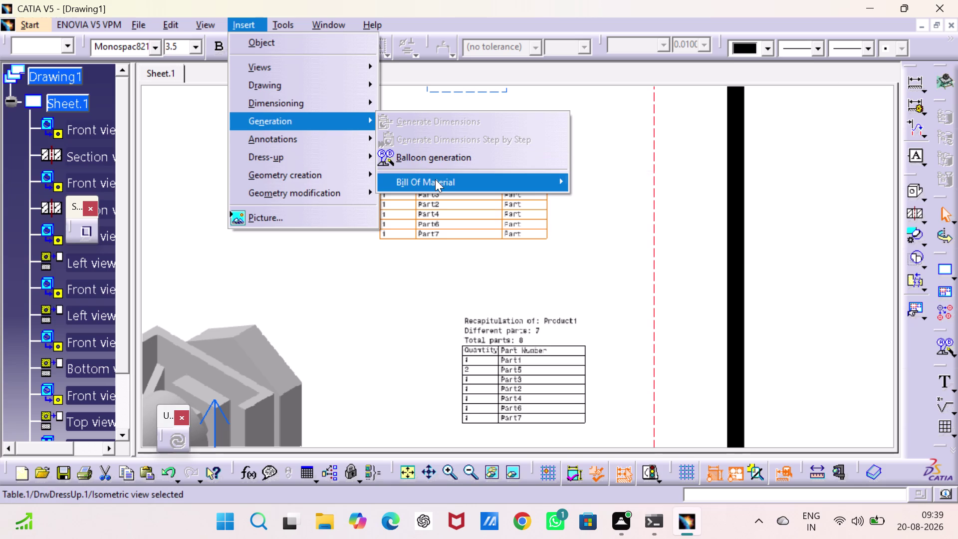
Insert a second bill of material with default settings below the isometric view.
click(574, 180)
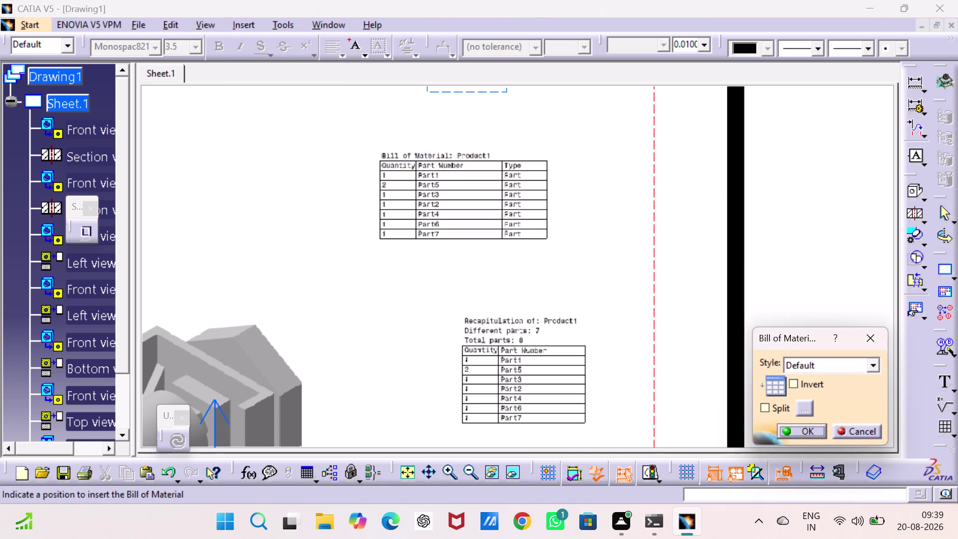
click(807, 425)
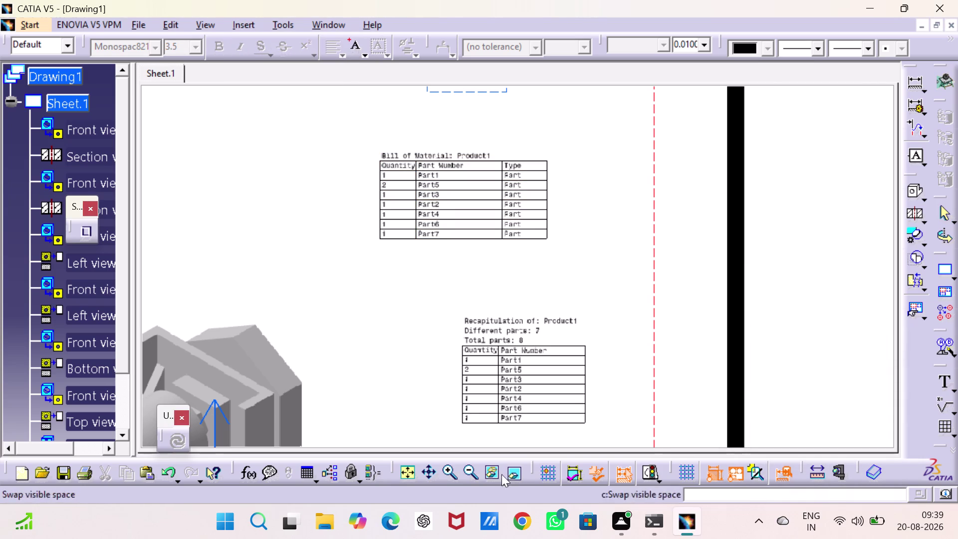
click(415, 472)
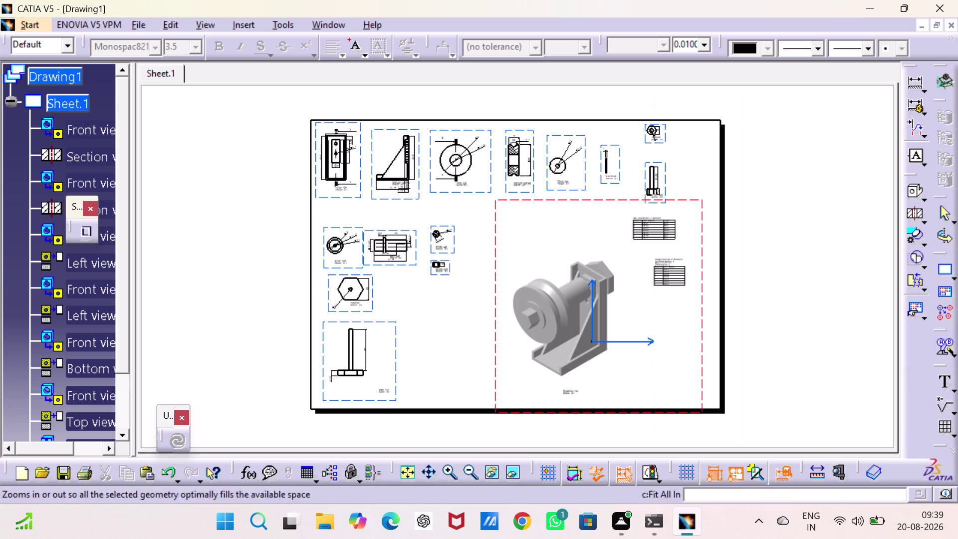
double_click(772, 266)
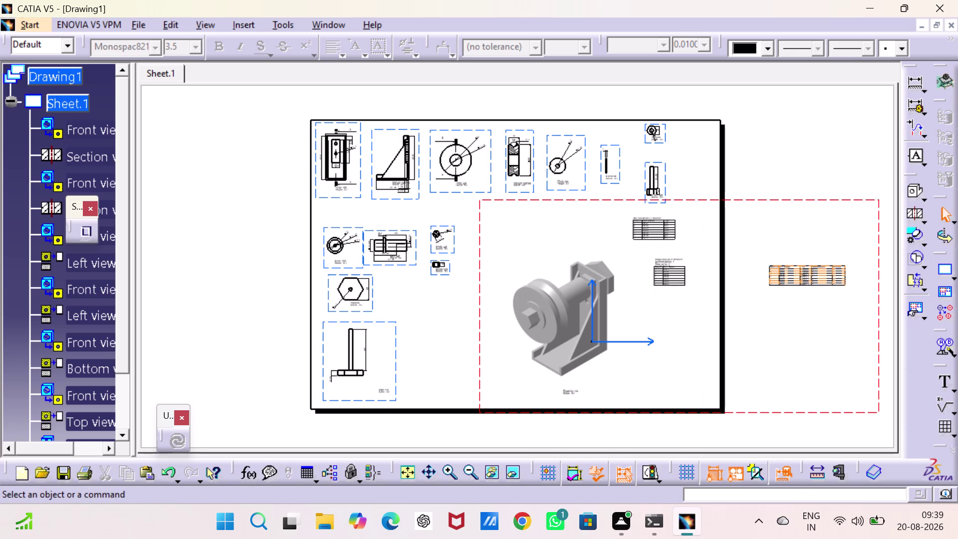
double_click(788, 278)
click(749, 327)
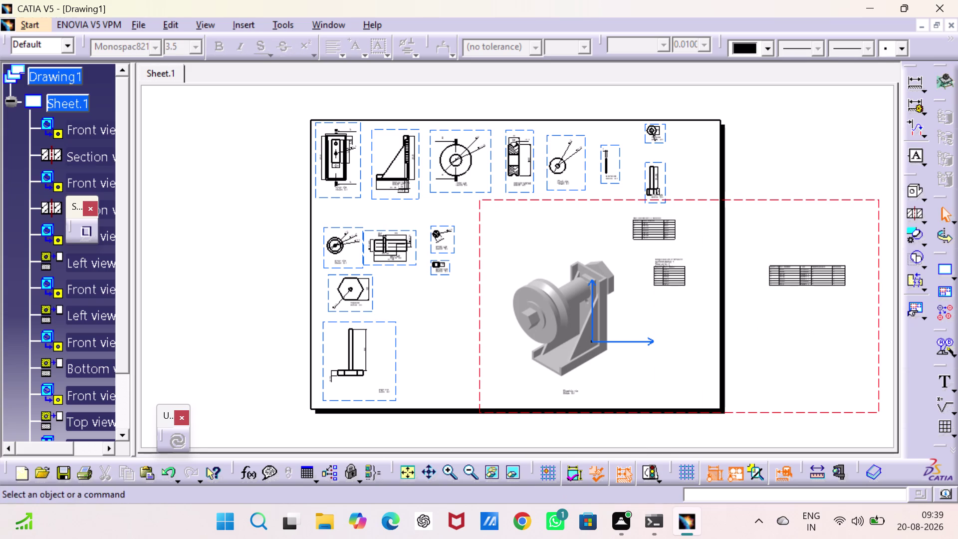
drag(830, 282, 676, 397)
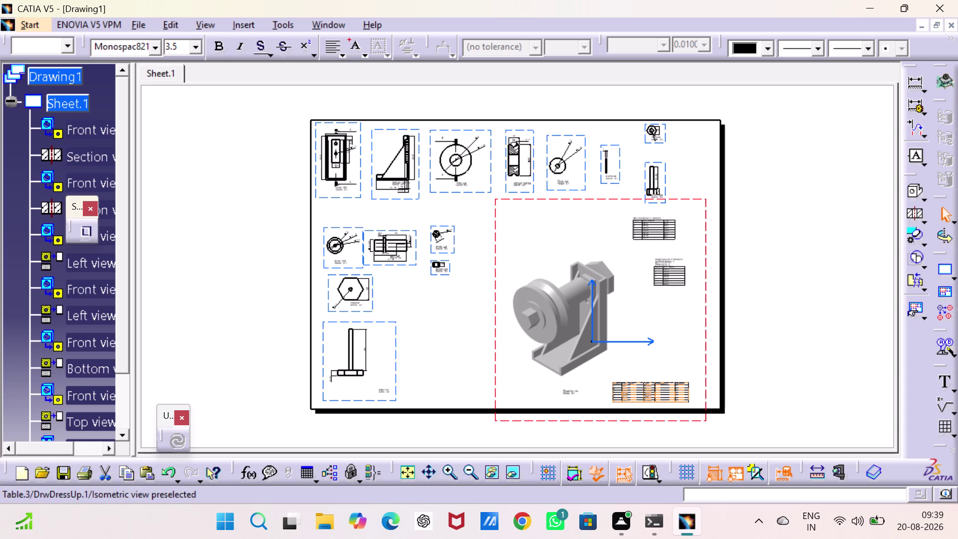
drag(676, 397, 675, 393)
click(785, 363)
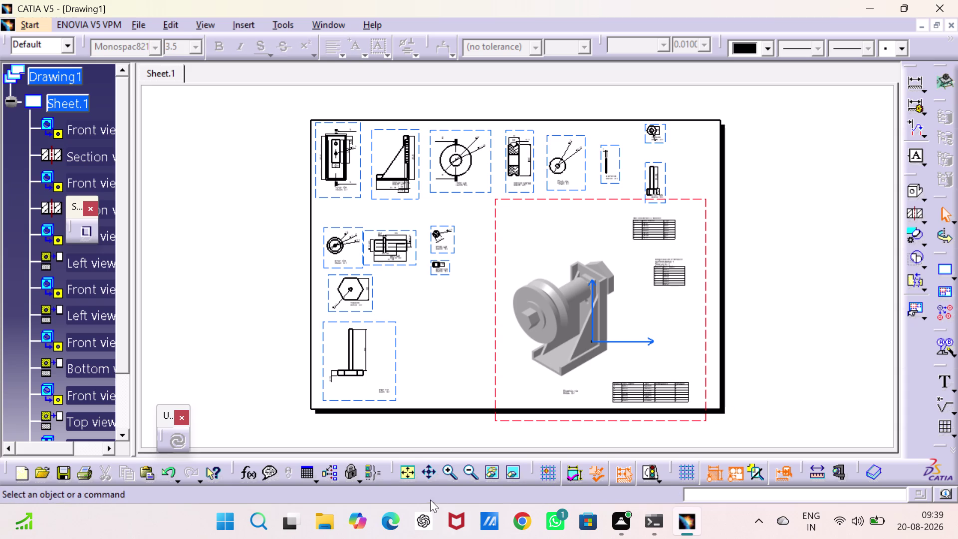
Zoom in on the bill of material table to check quantities and part numbers.
double_click(447, 470)
drag(448, 470, 447, 465)
middle_drag(506, 391, 313, 238)
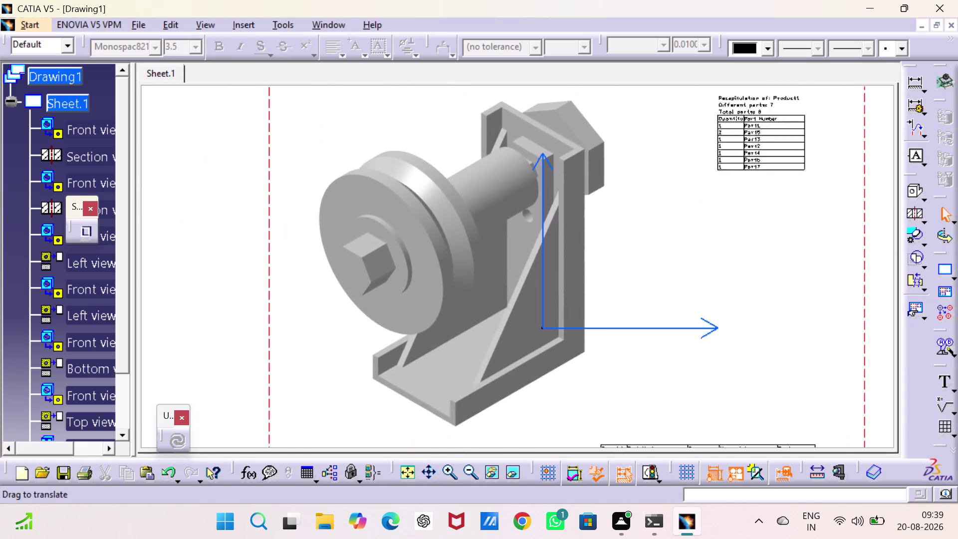
middle_drag(312, 238, 294, 224)
middle_drag(540, 332, 389, 232)
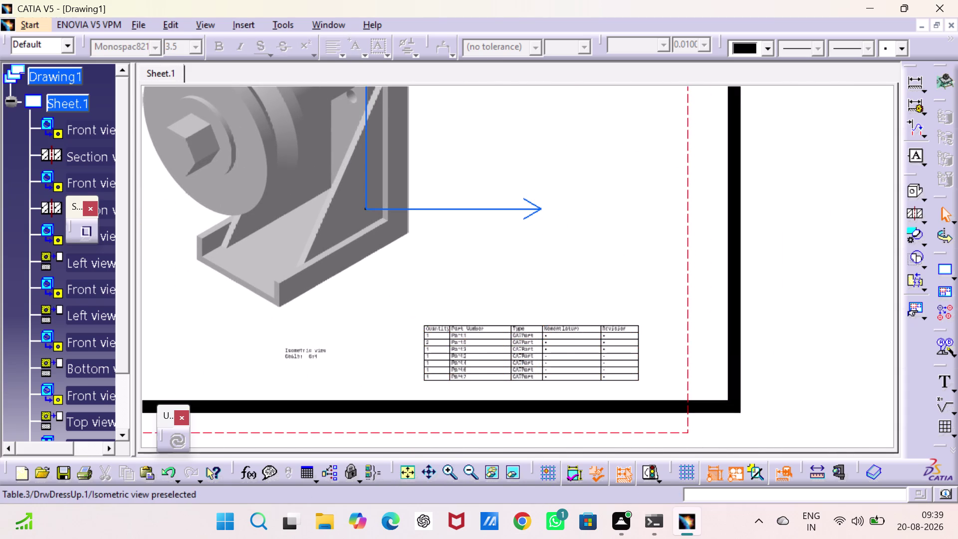
triple_click(448, 469)
middle_drag(460, 419, 439, 271)
middle_drag(452, 308, 453, 303)
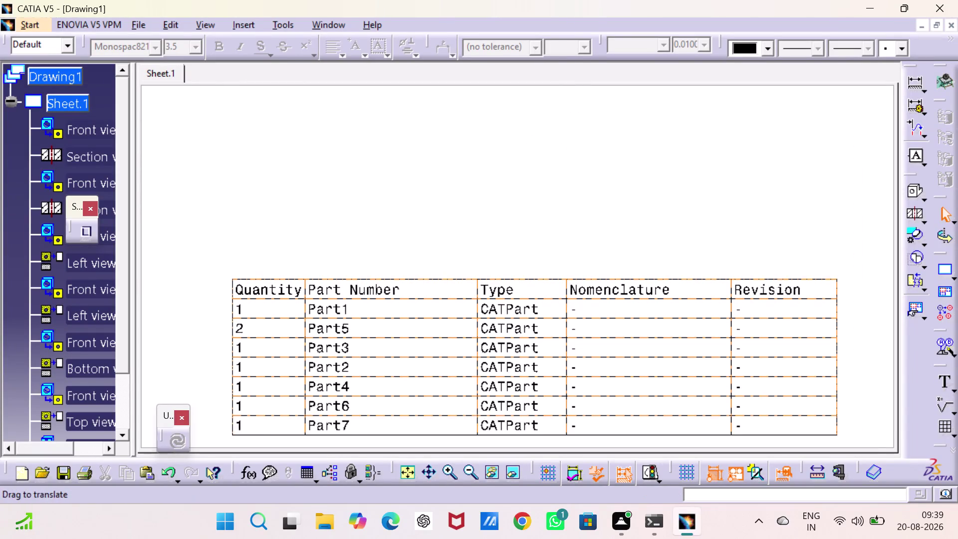
middle_drag(453, 303, 452, 279)
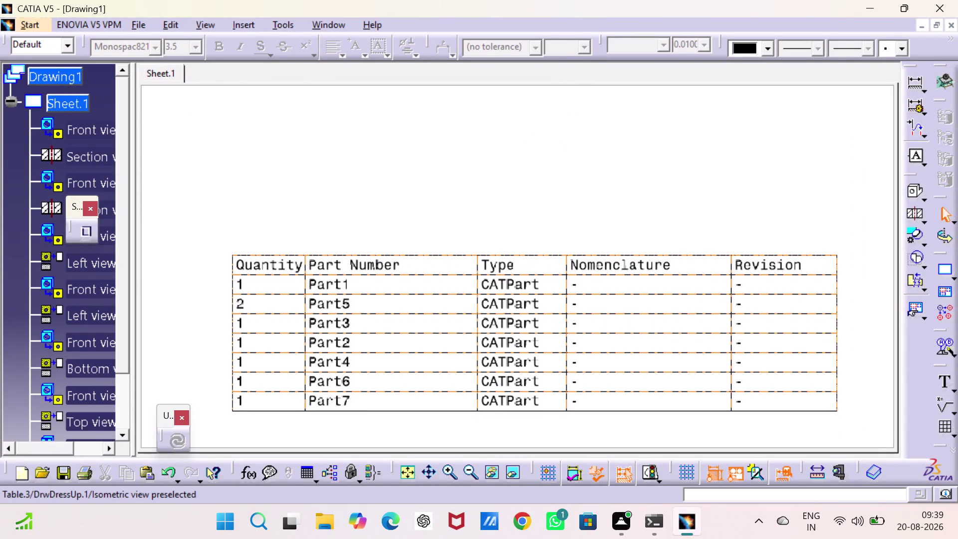
Select the bill of material table and zoom out toward the whole sheet.
click(449, 255)
right_click(448, 255)
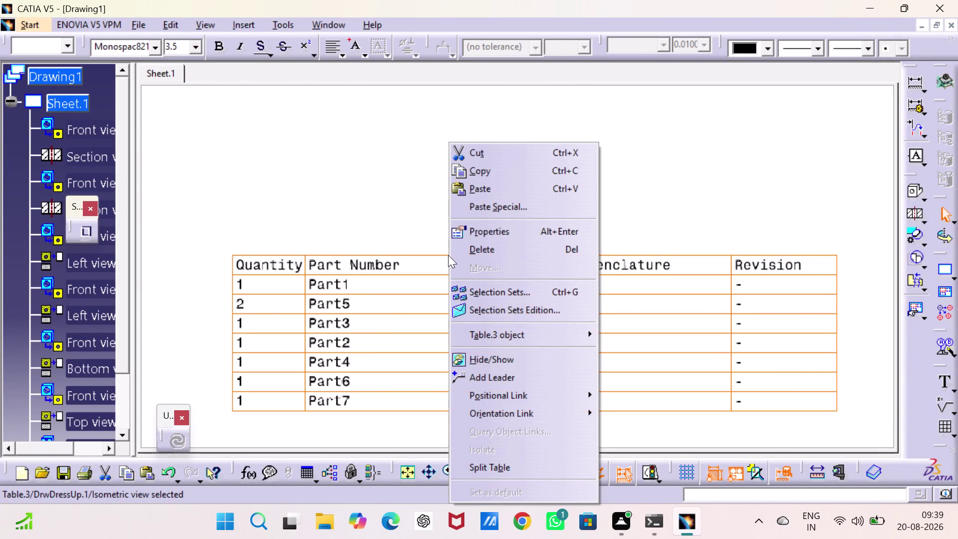
click(492, 245)
click(529, 240)
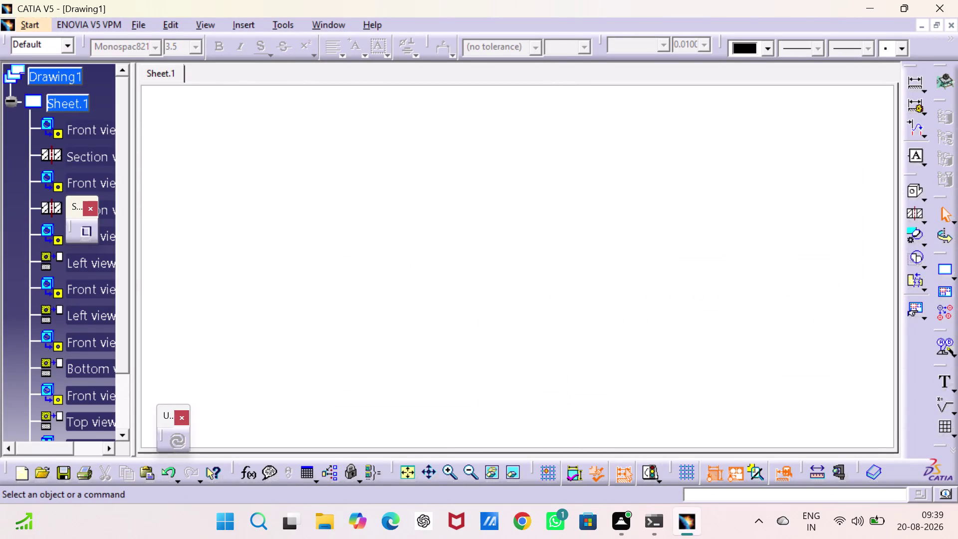
click(471, 467)
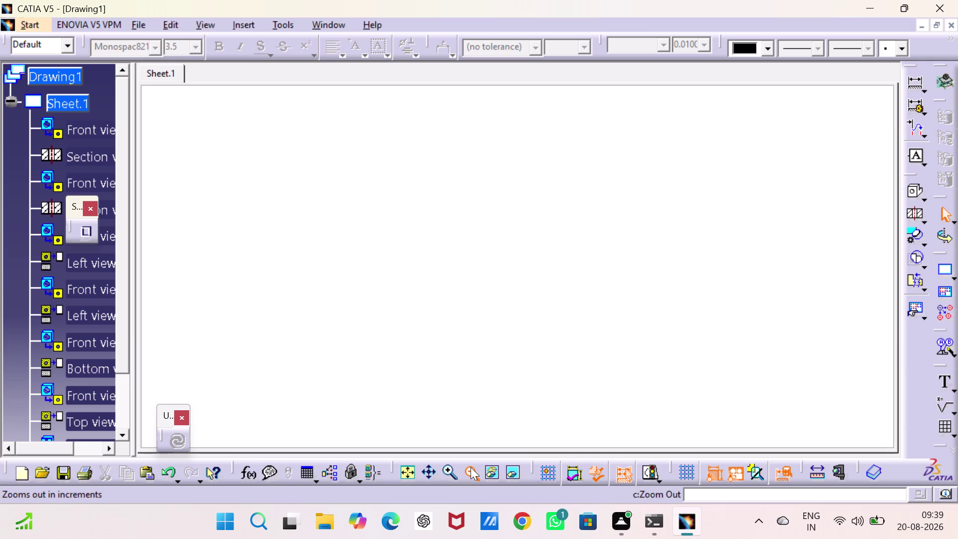
triple_click(471, 467)
triple_click(470, 467)
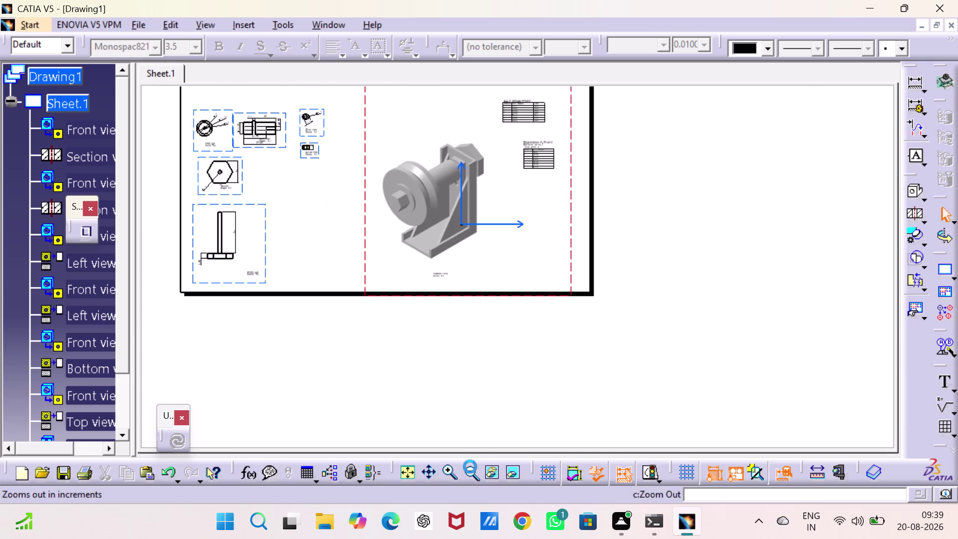
Stack both bill of material tables right of the isometric view and centre the sheet.
drag(528, 195, 539, 272)
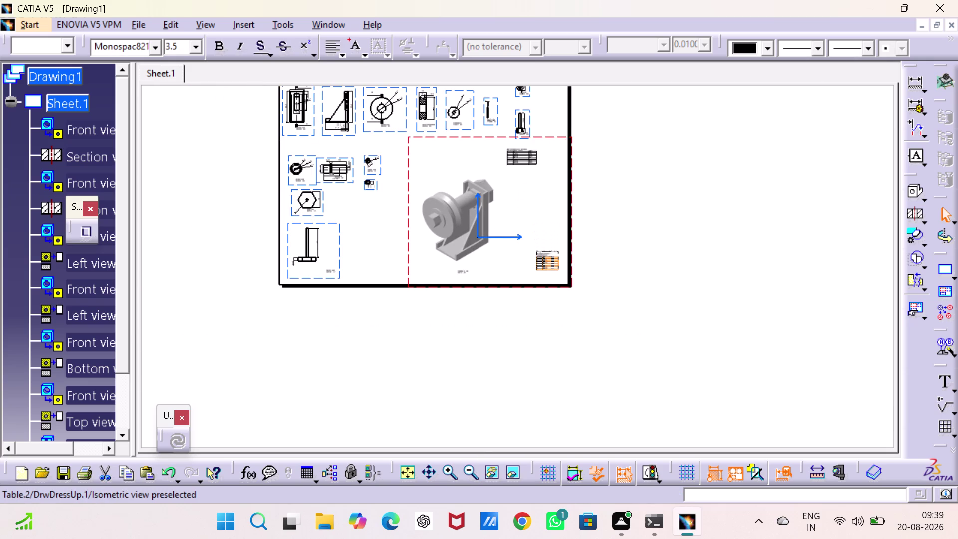
drag(539, 272, 540, 273)
drag(530, 153, 531, 159)
drag(531, 159, 553, 230)
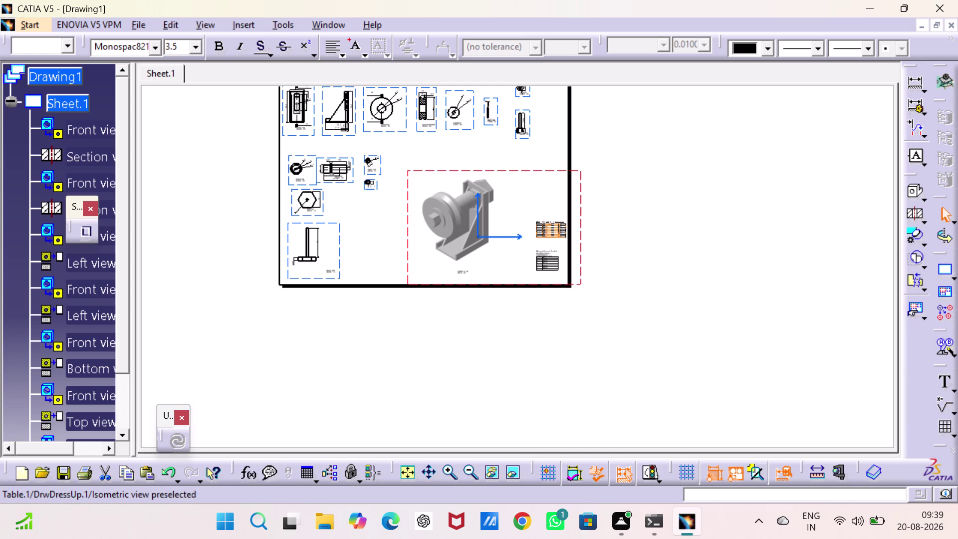
drag(553, 230, 552, 229)
click(749, 262)
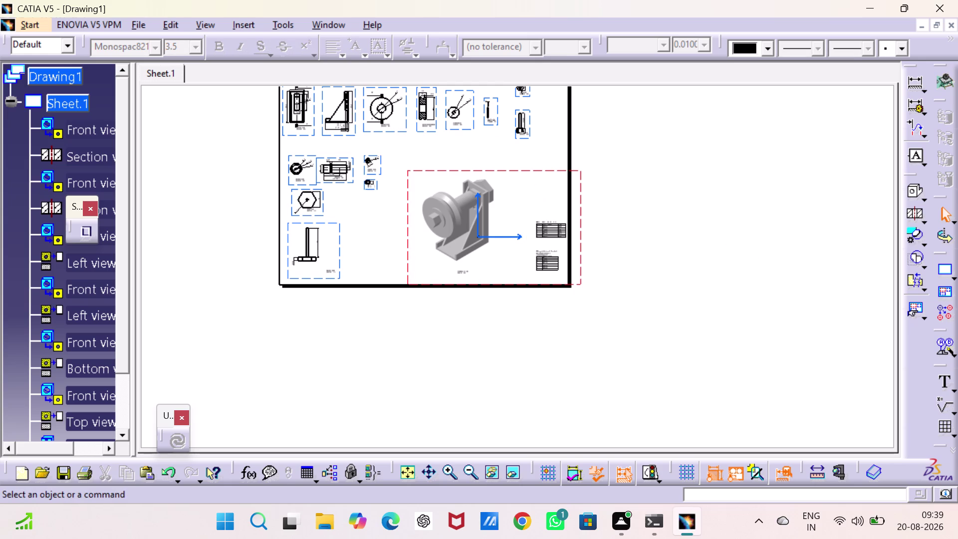
middle_drag(663, 278, 709, 348)
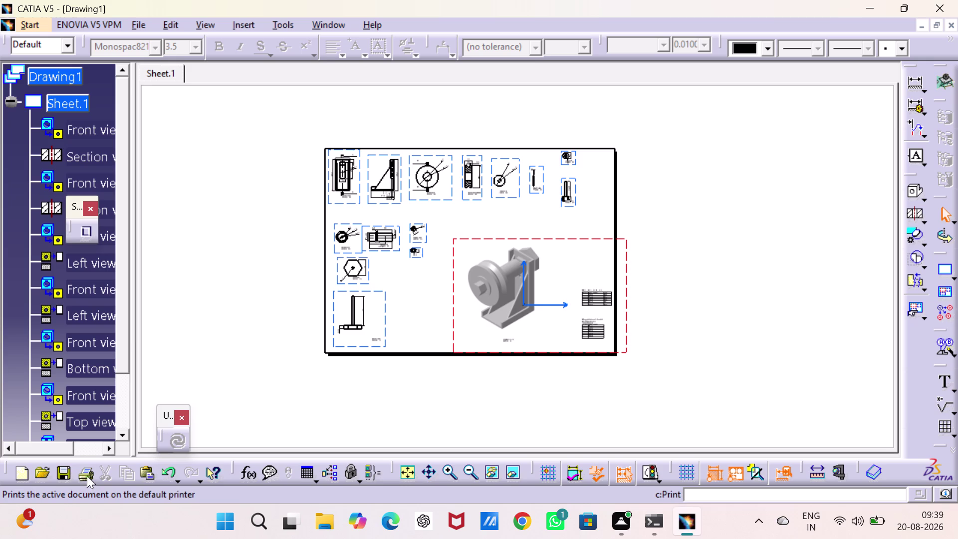
Start saving the drawing with the file type set to PDF.
key(ctrl+s)
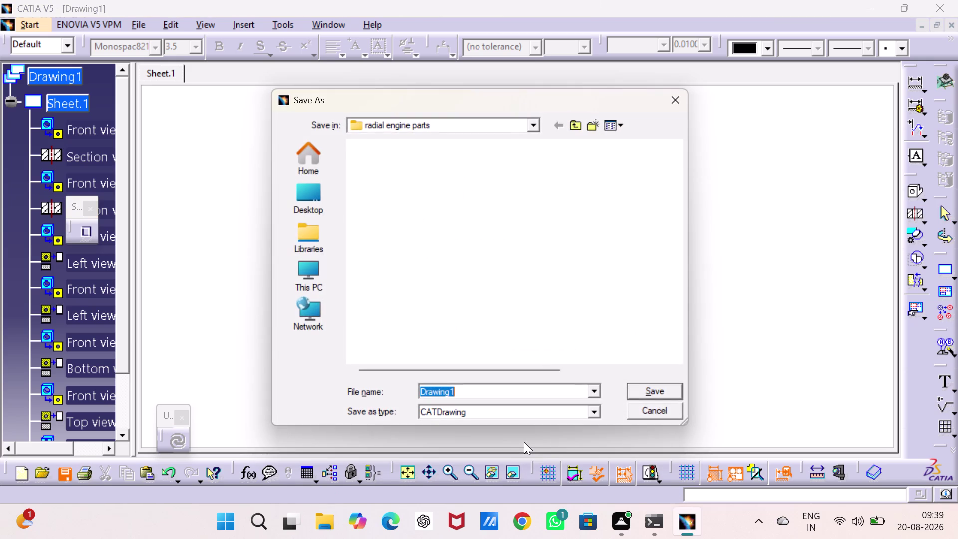
click(596, 410)
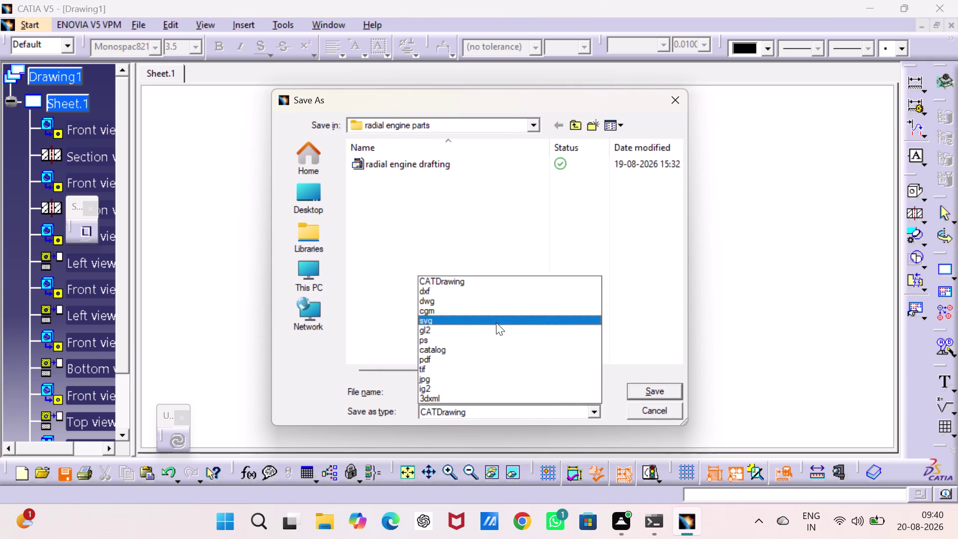
click(480, 359)
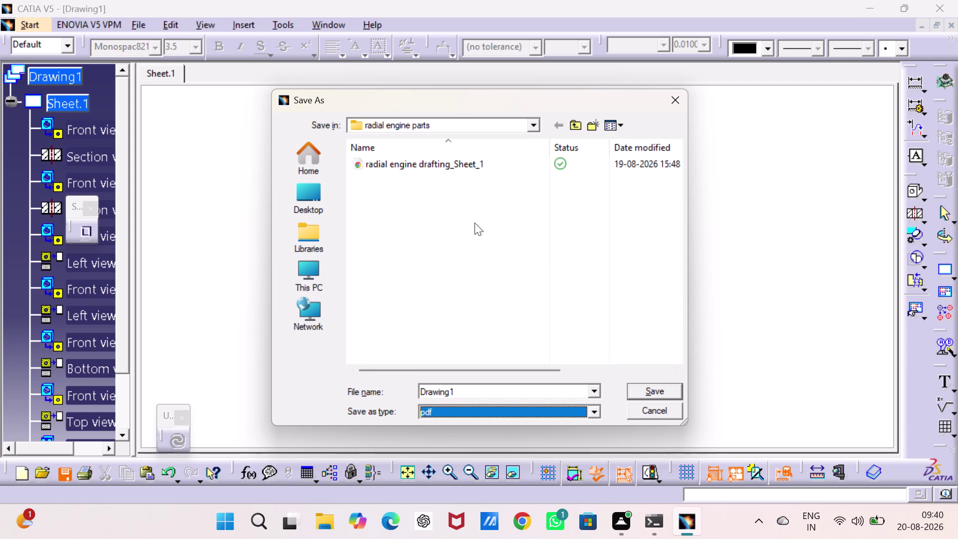
Browse to Desktop > INTERN PROJRCTS > Catia projects > pulley supported assy and select the file name.
click(570, 123)
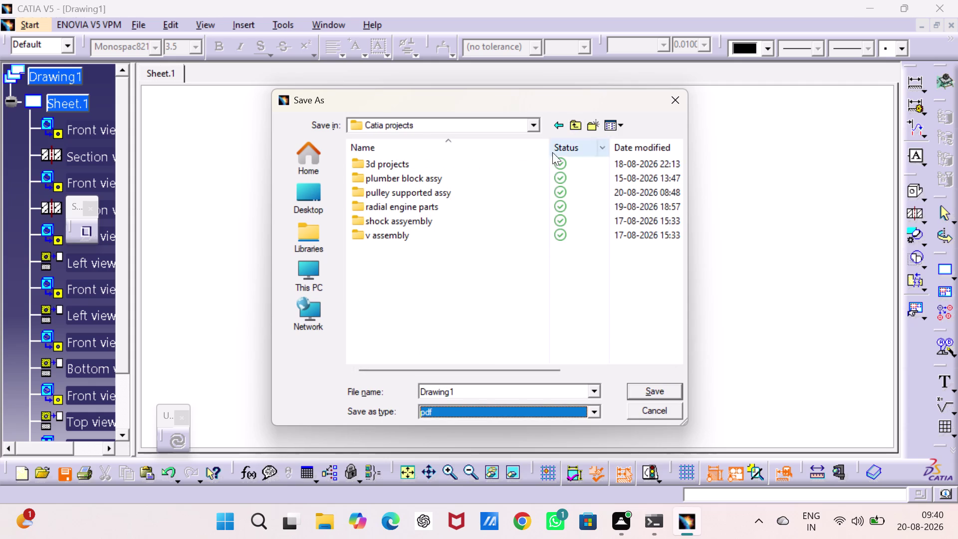
double_click(443, 194)
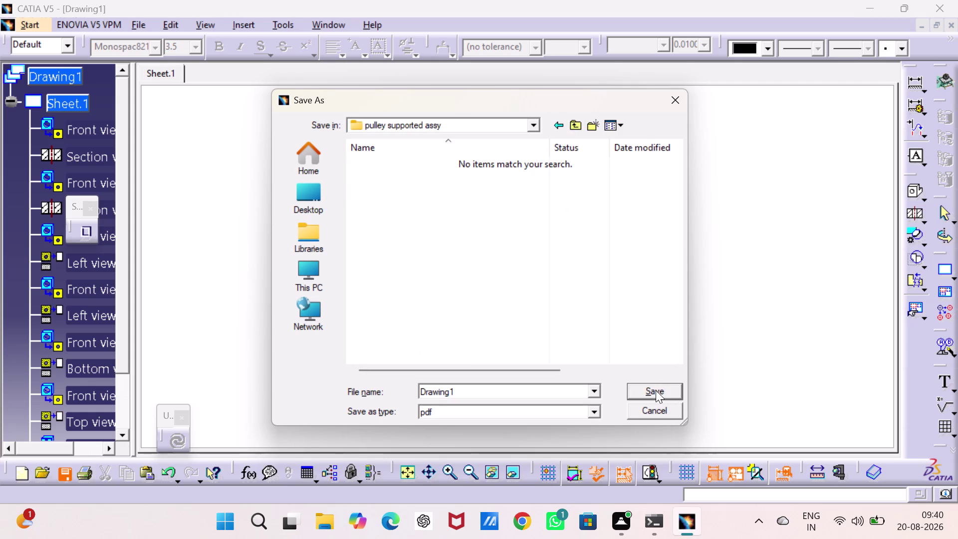
key(BackSpace)
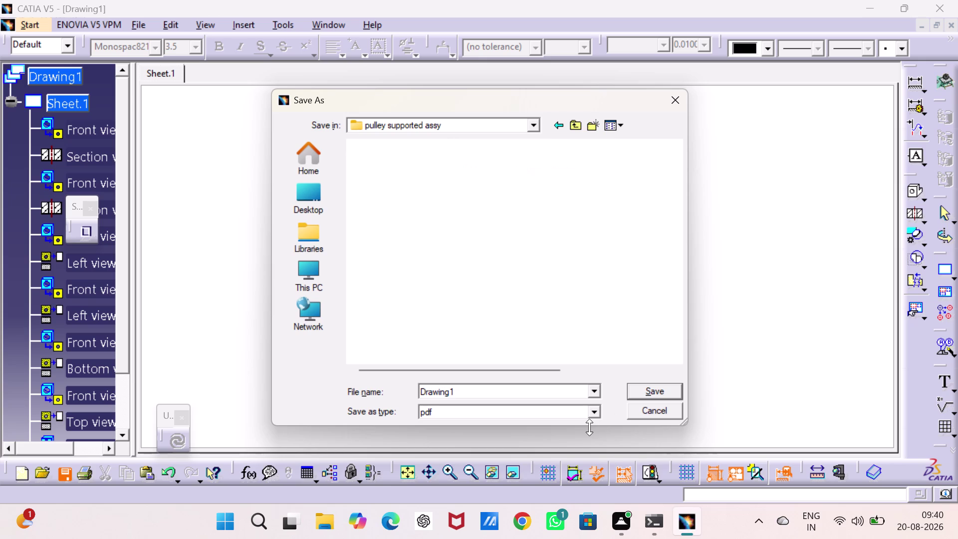
key(BackSpace)
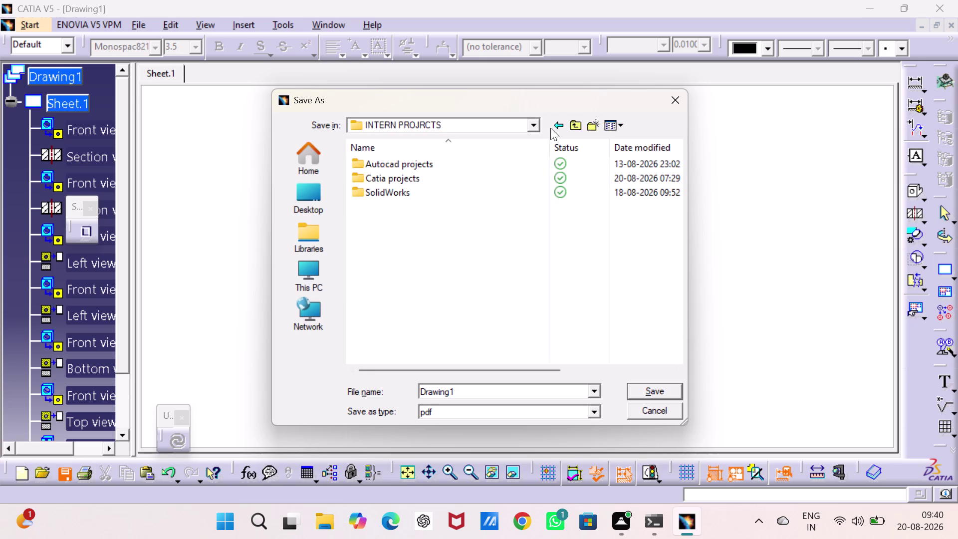
click(575, 123)
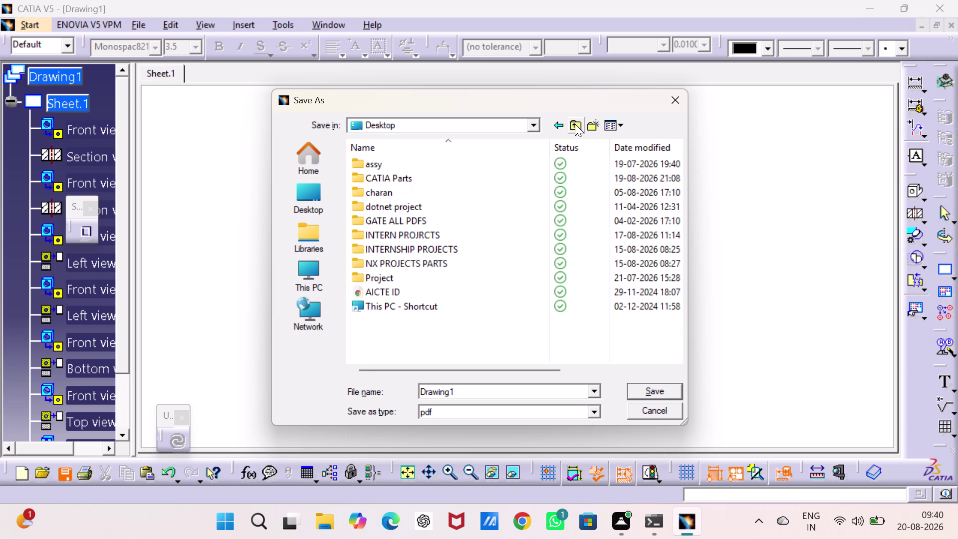
double_click(427, 239)
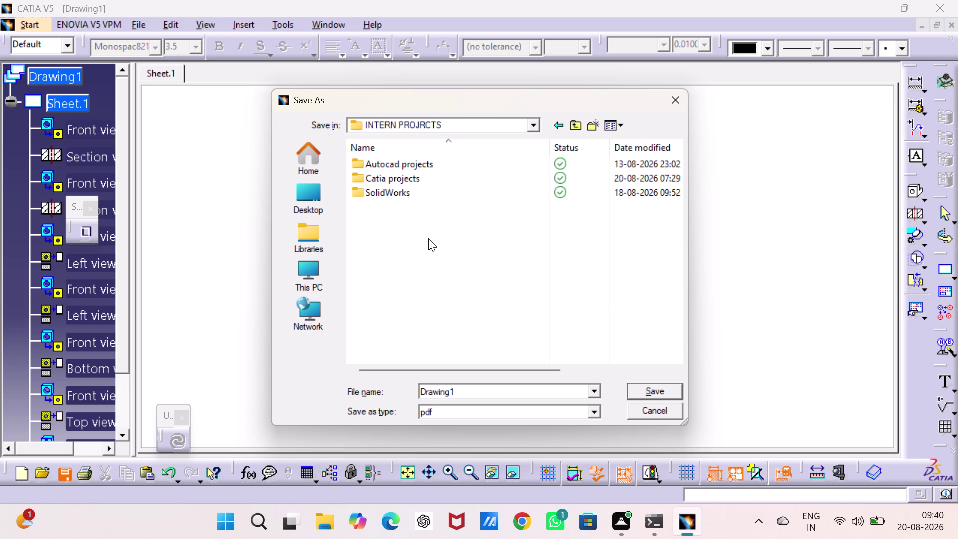
double_click(434, 178)
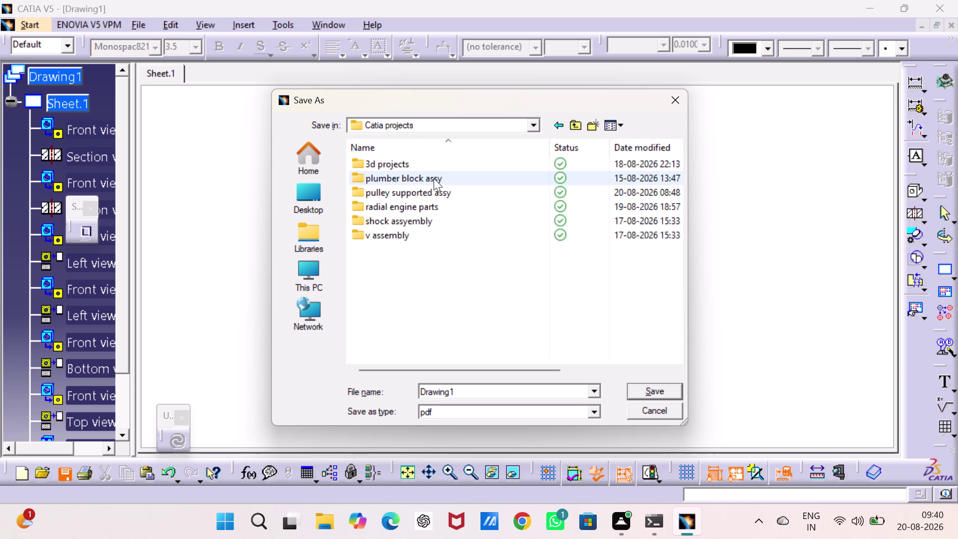
double_click(439, 197)
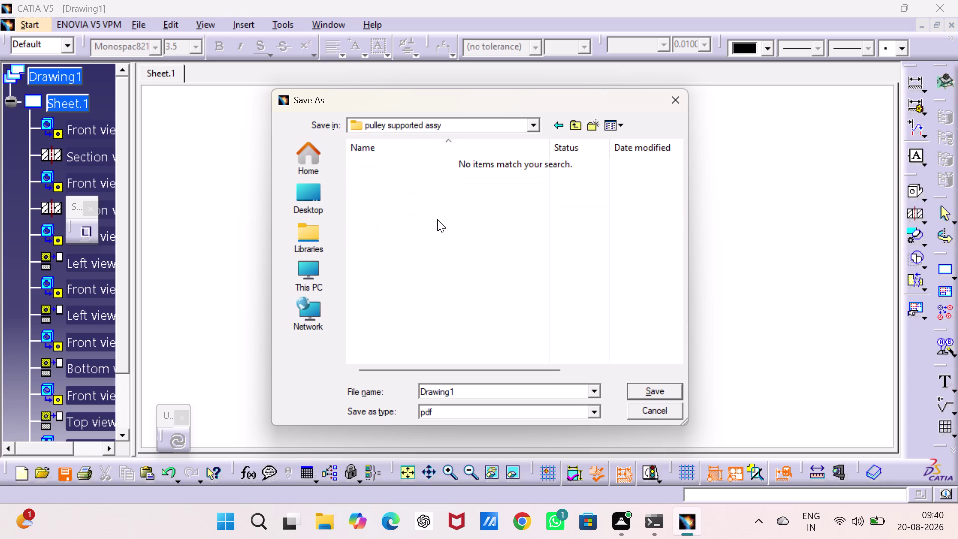
double_click(469, 389)
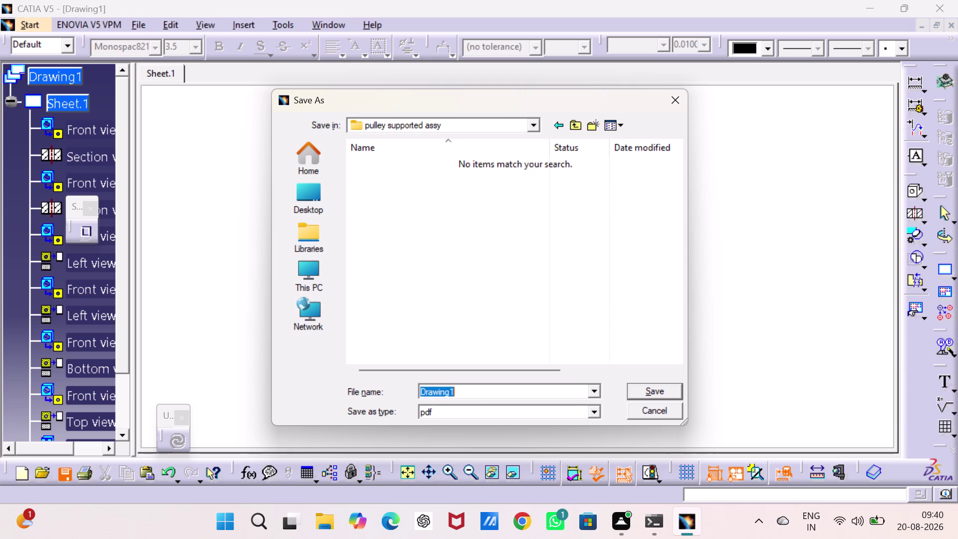
Name the file 'pulley supported assy pdf' and save it as PDF.
text(pulle)
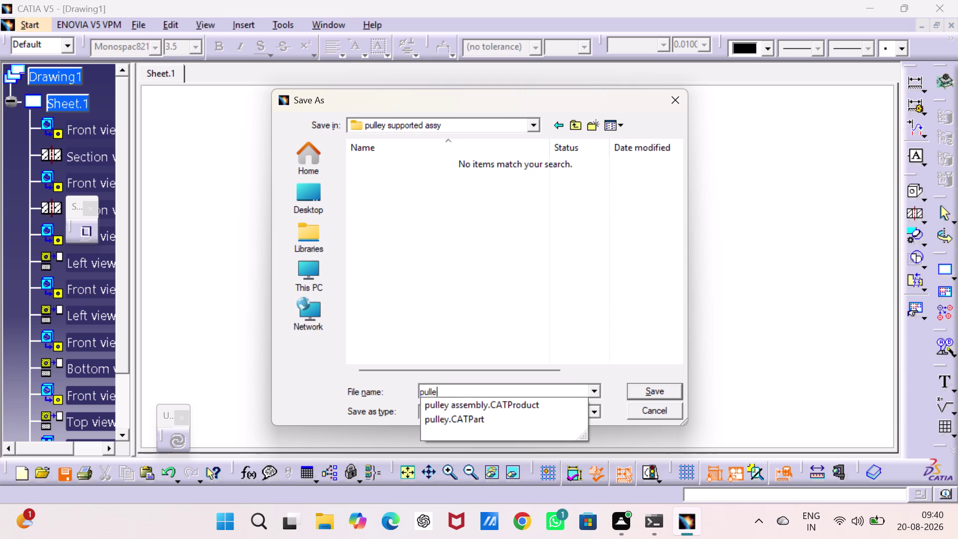
text(y)
key(space)
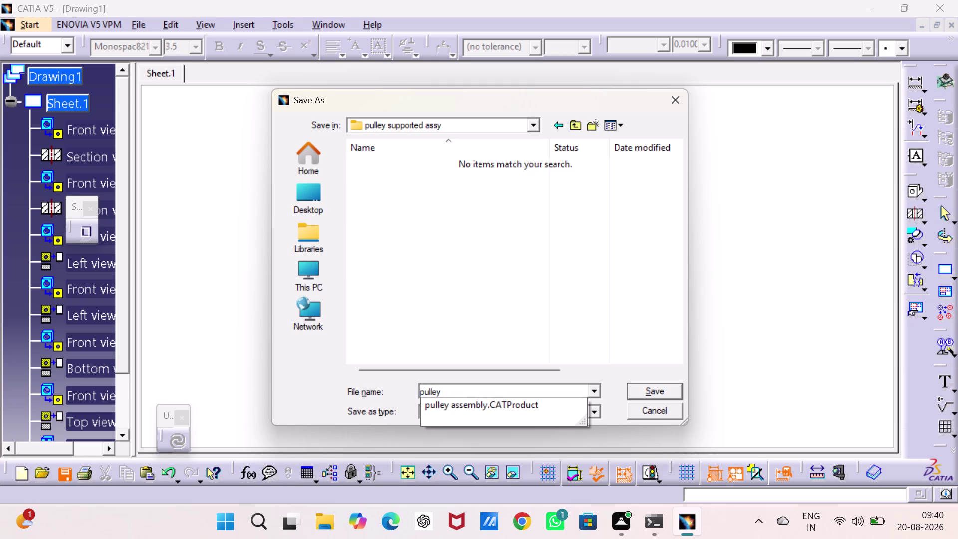
key(s)
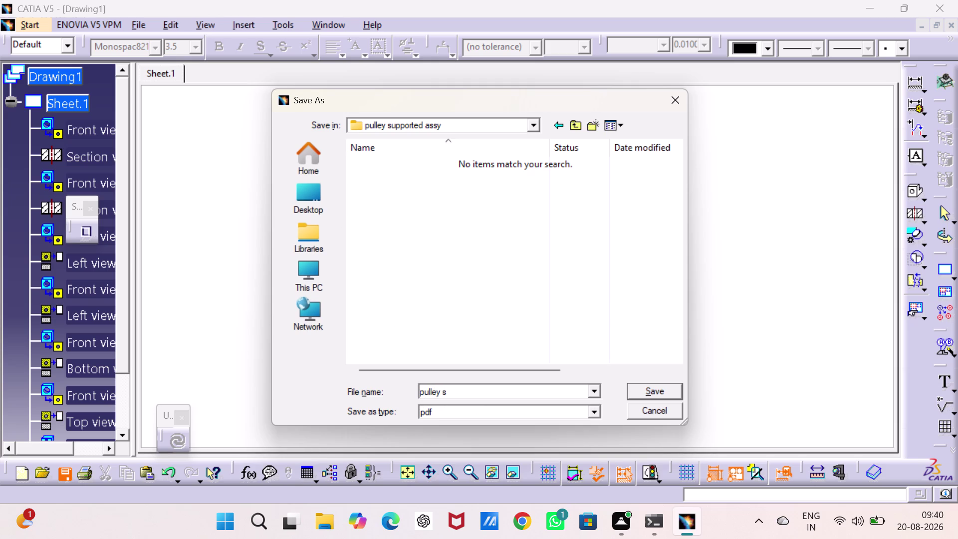
key(u)
text(ppor)
text(ted)
key(space)
text(ass)
text(y)
key(space)
text(pdf)
key(Return)
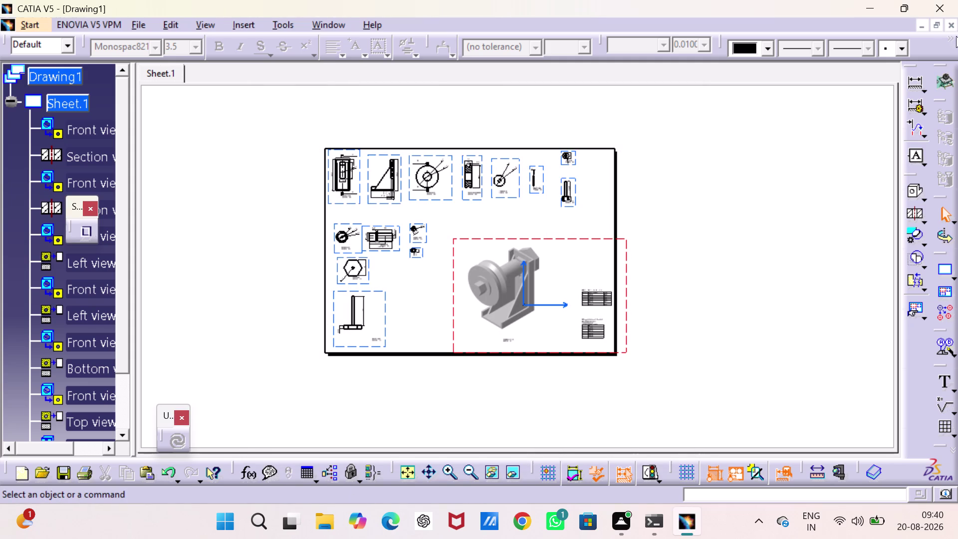
click(82, 235)
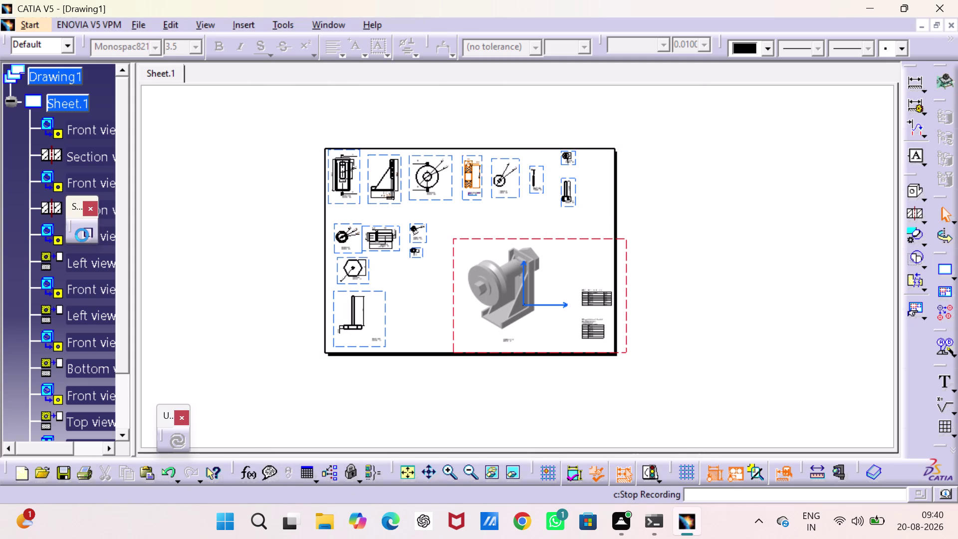